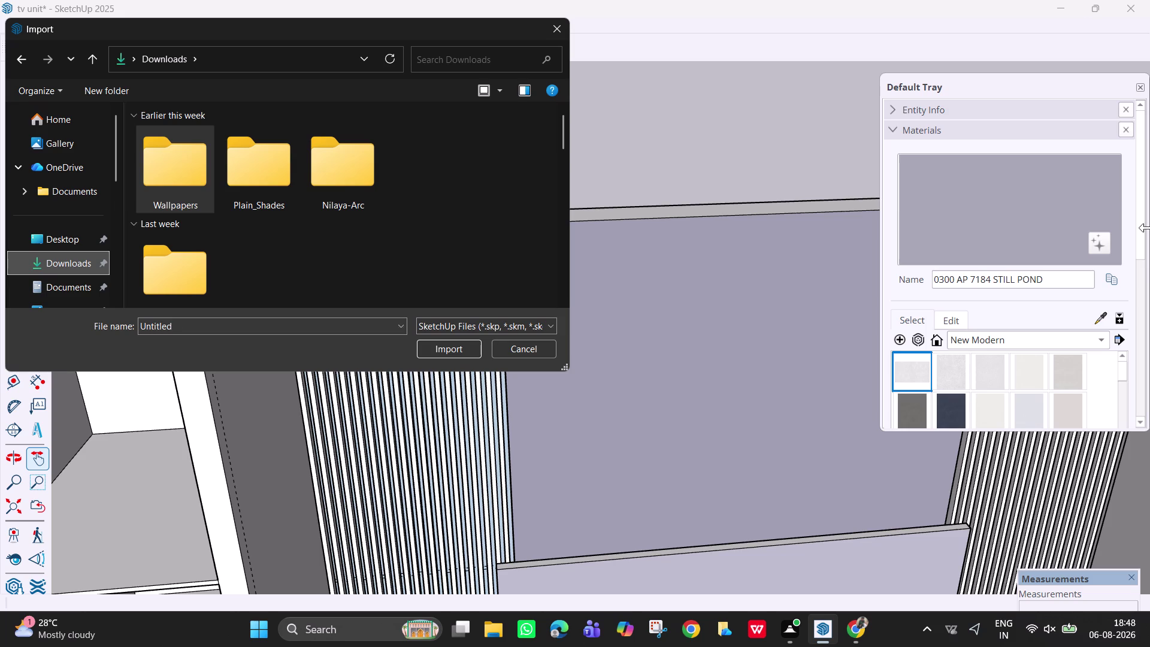
Cancel the Import dialog without importing anything.
click(560, 23)
scroll(down, 3)
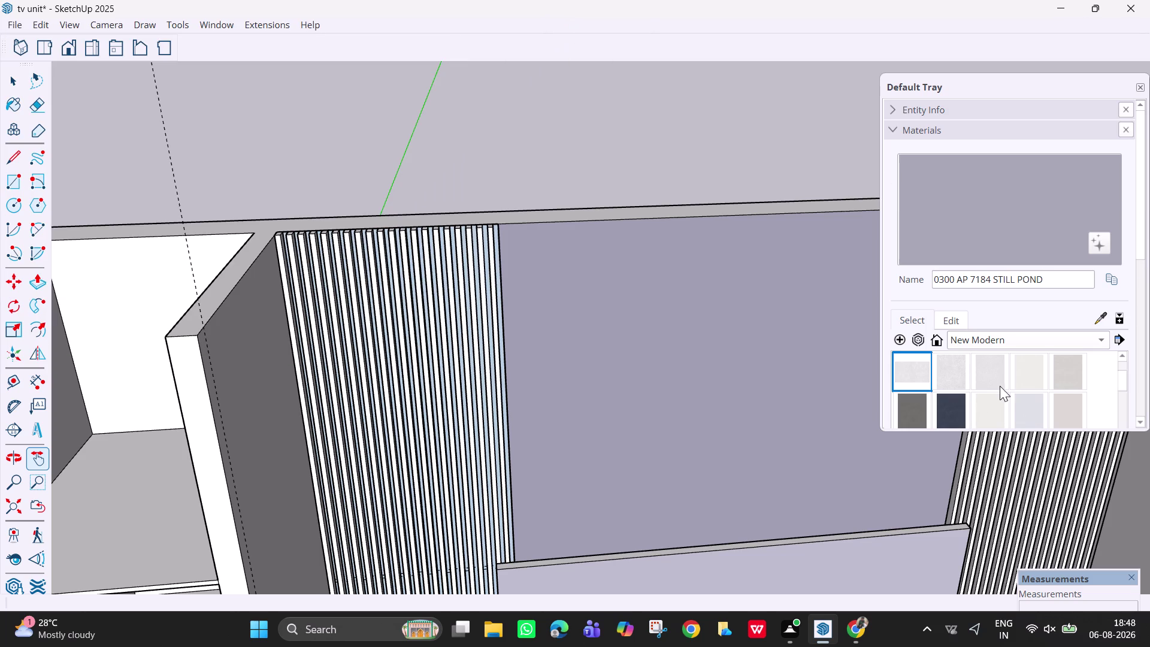
scroll(down, 3)
scroll(up, 3)
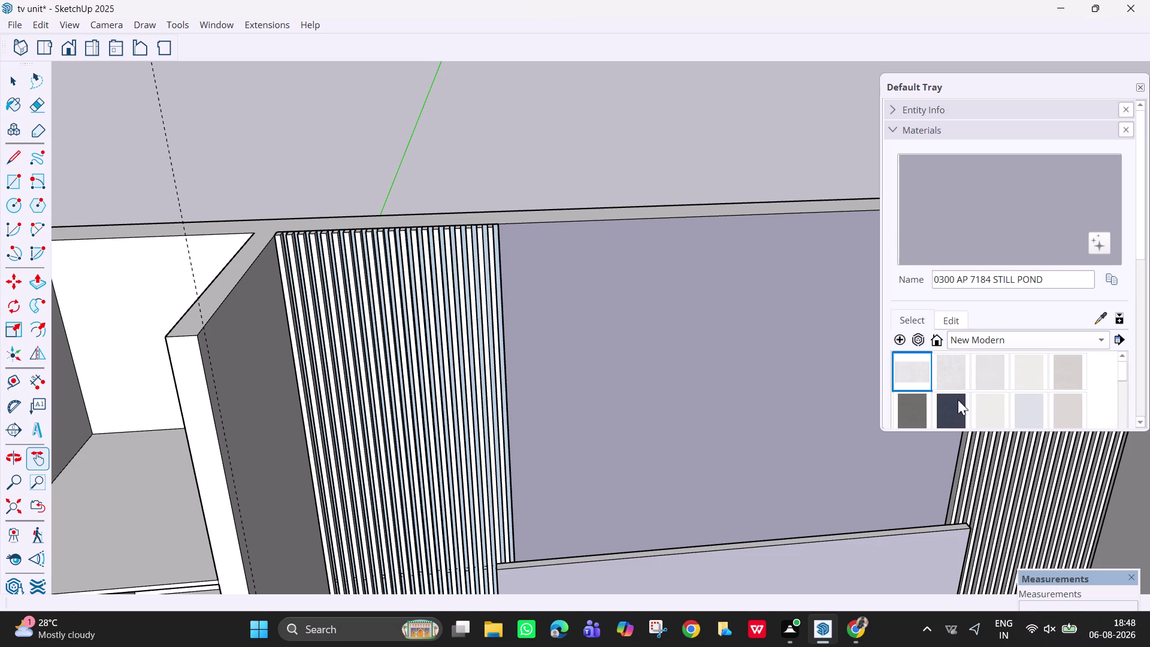
Pick the dark navy New Modern material and open the Asphalt & Concrete collection.
click(958, 405)
scroll(down, 3)
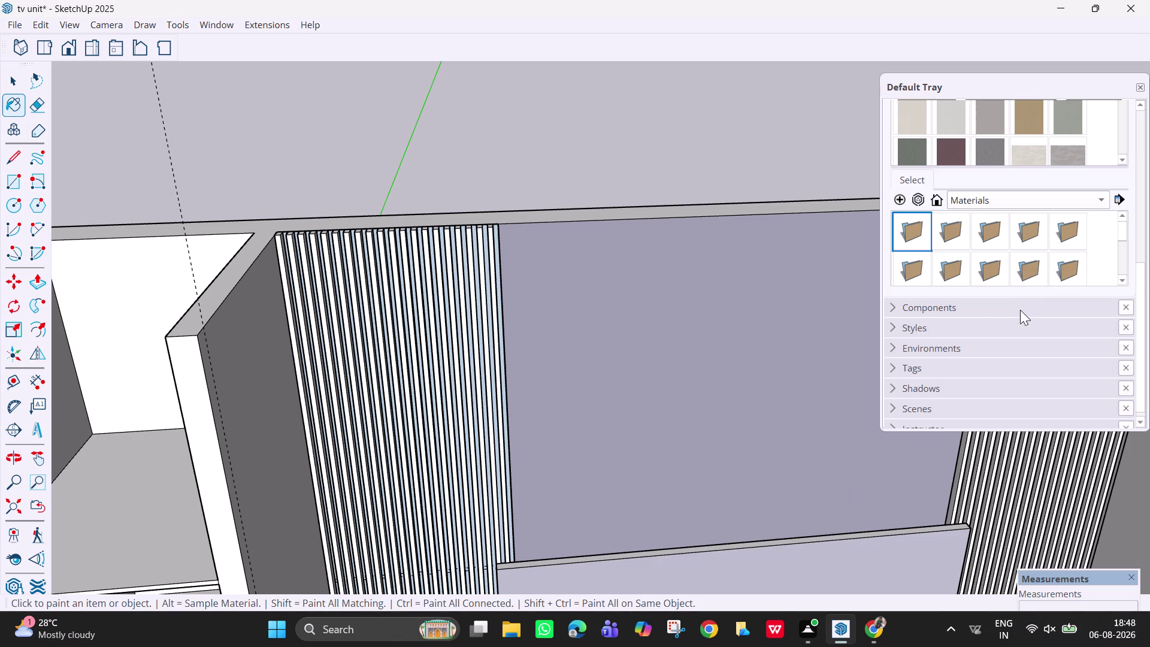
double_click(914, 228)
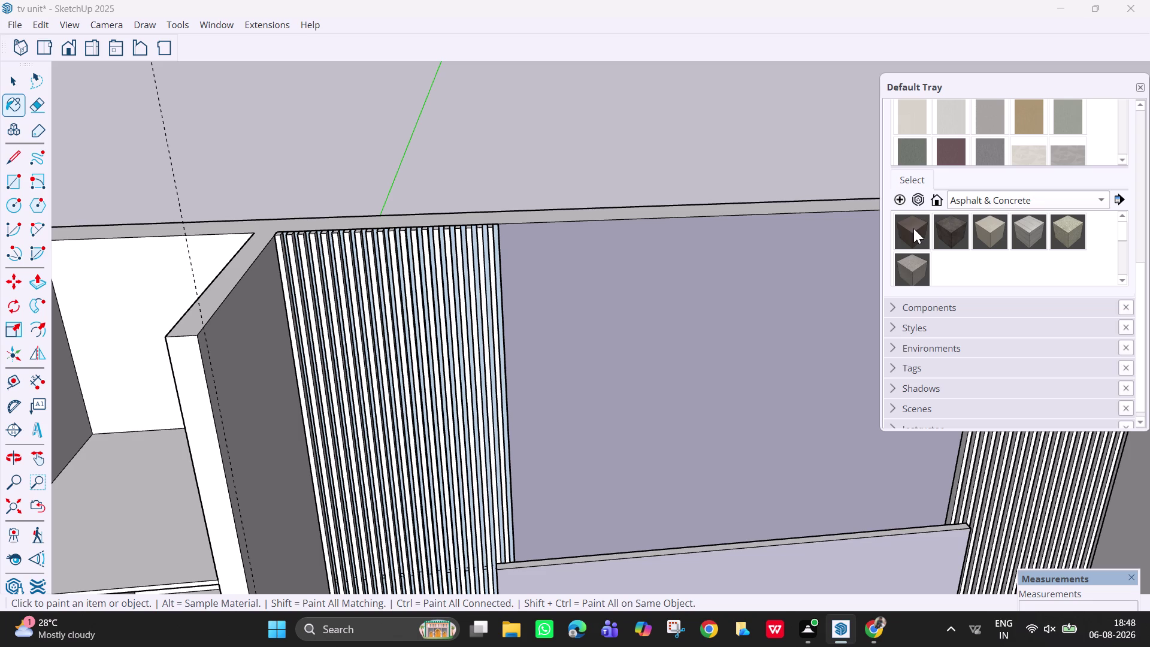
Browse the material collection list and tray options without switching collections.
click(1043, 199)
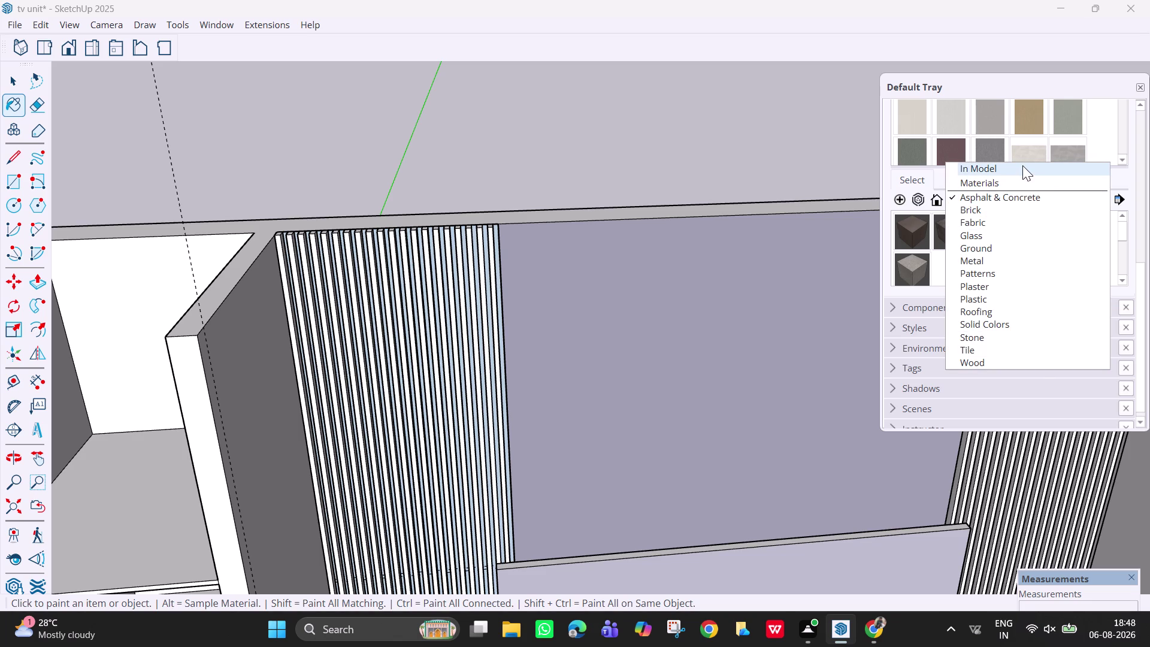
click(1122, 181)
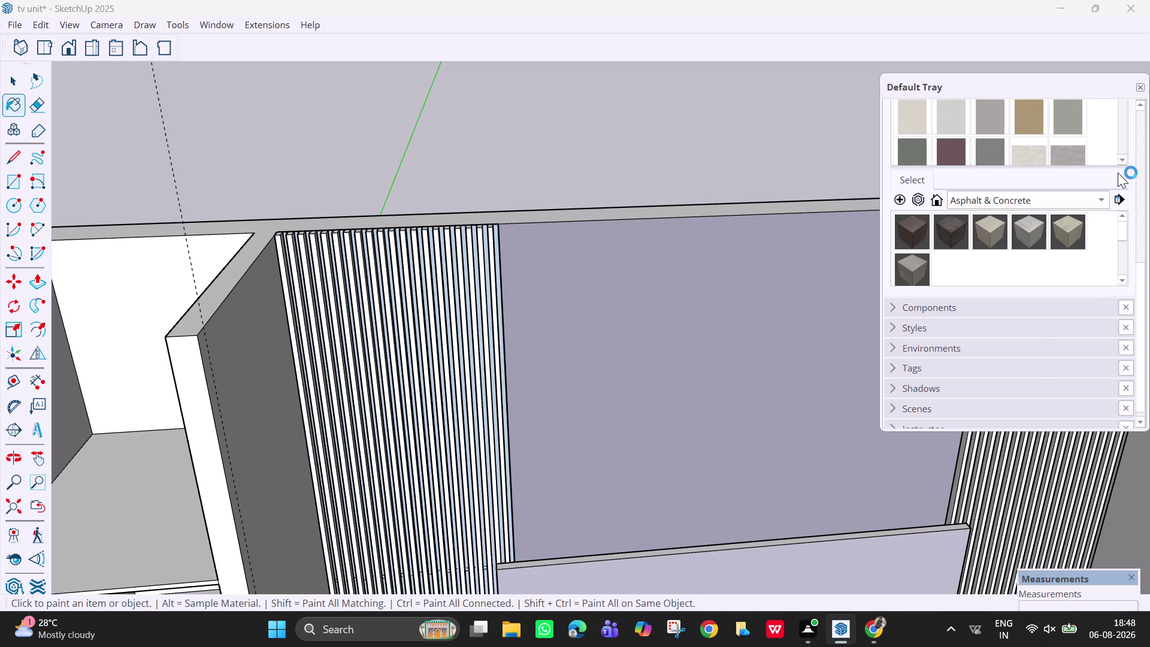
scroll(up, 3)
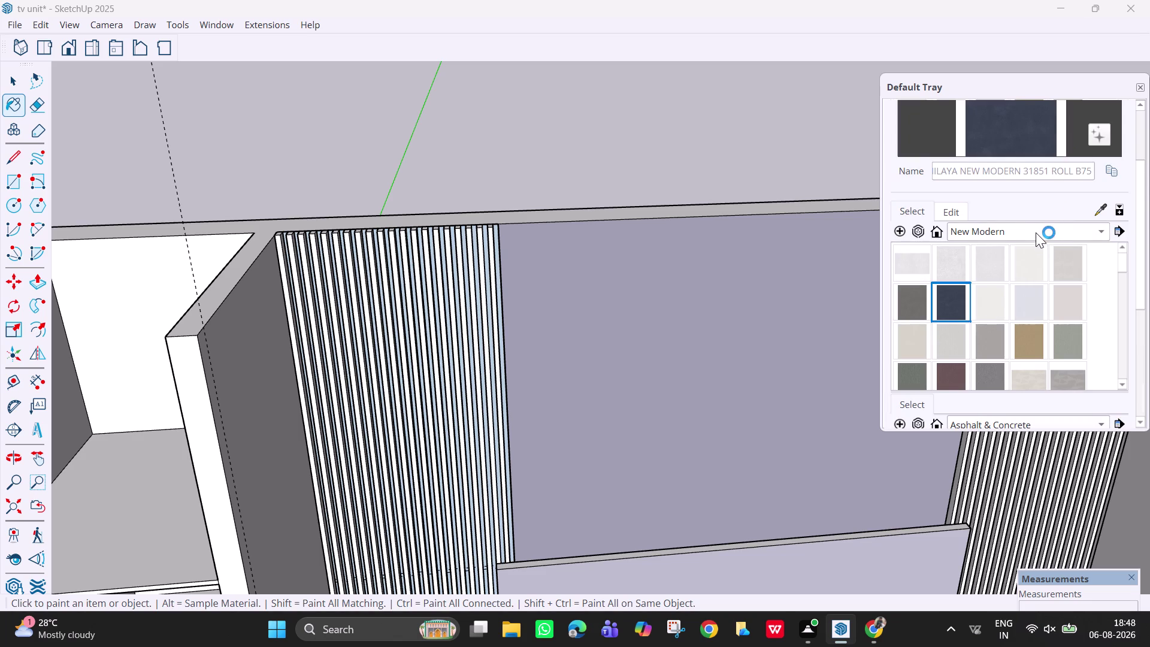
click(208, 29)
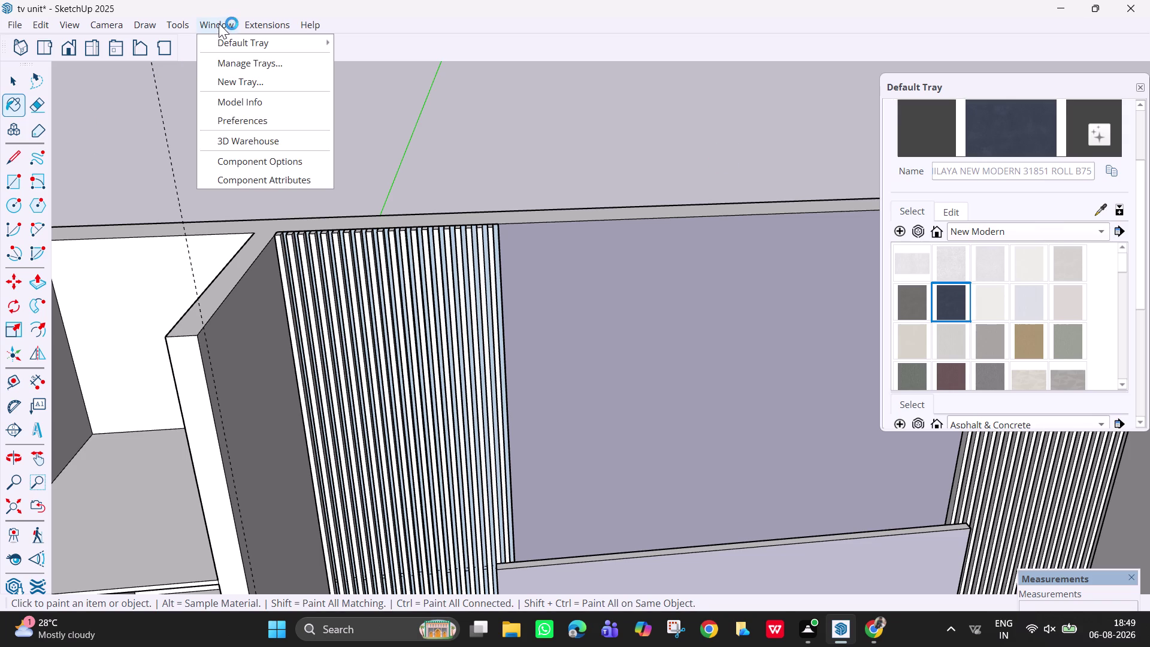
click(254, 41)
scroll(down, 3)
drag(1124, 260, 1127, 279)
drag(1126, 279, 1134, 303)
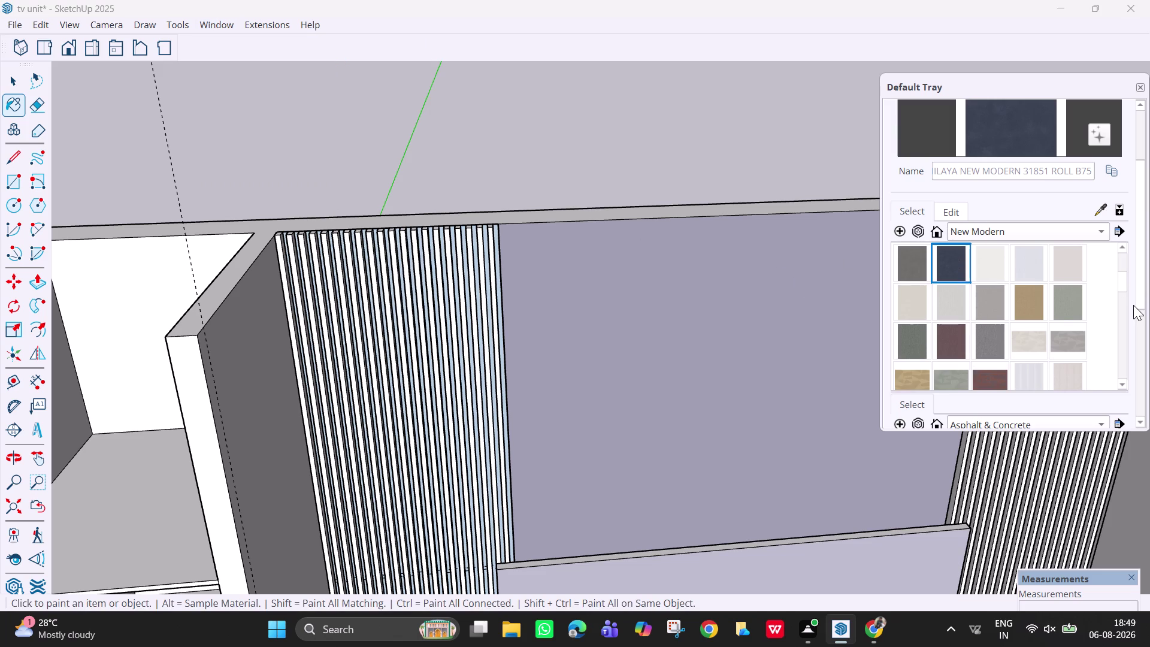
drag(1134, 304, 1134, 305)
drag(1130, 304, 1129, 334)
drag(1121, 315, 1124, 335)
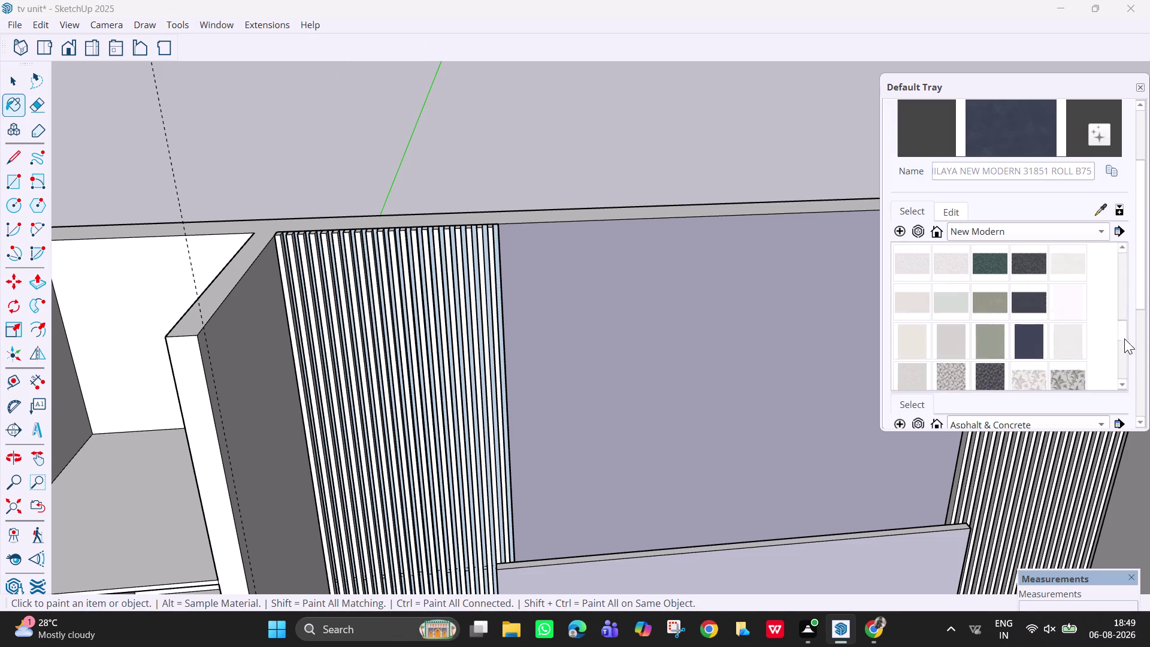
drag(1125, 336, 1118, 305)
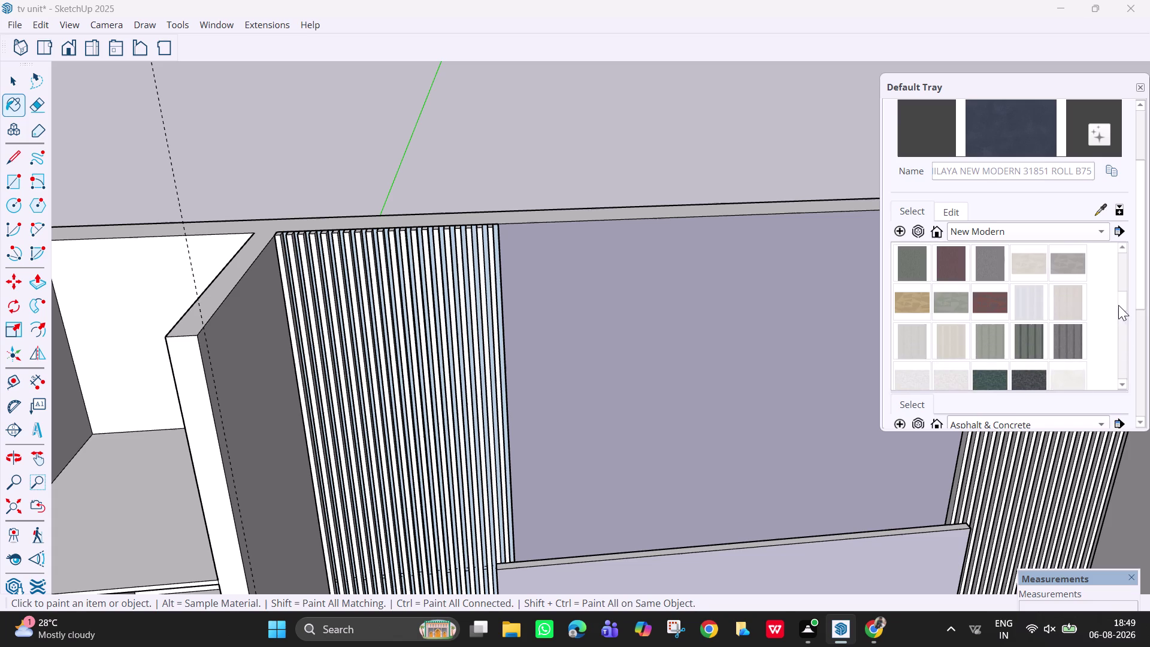
drag(1119, 304, 1118, 288)
Pick the tan New Modern material and open the Wood collection.
click(1022, 307)
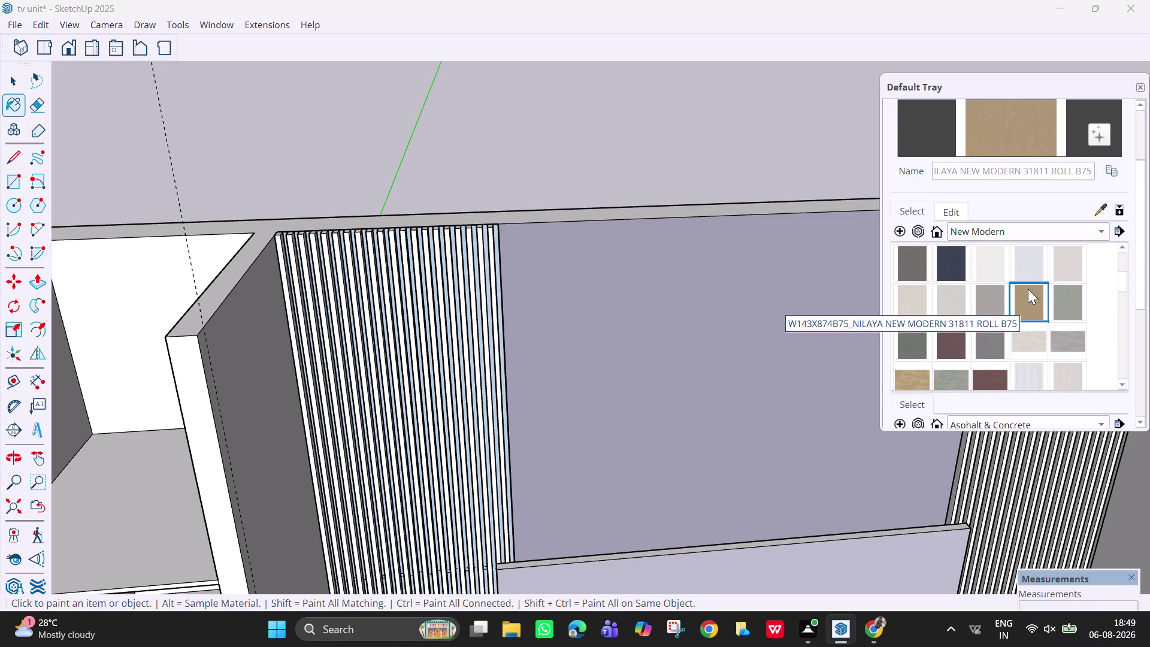
drag(1127, 282, 1121, 249)
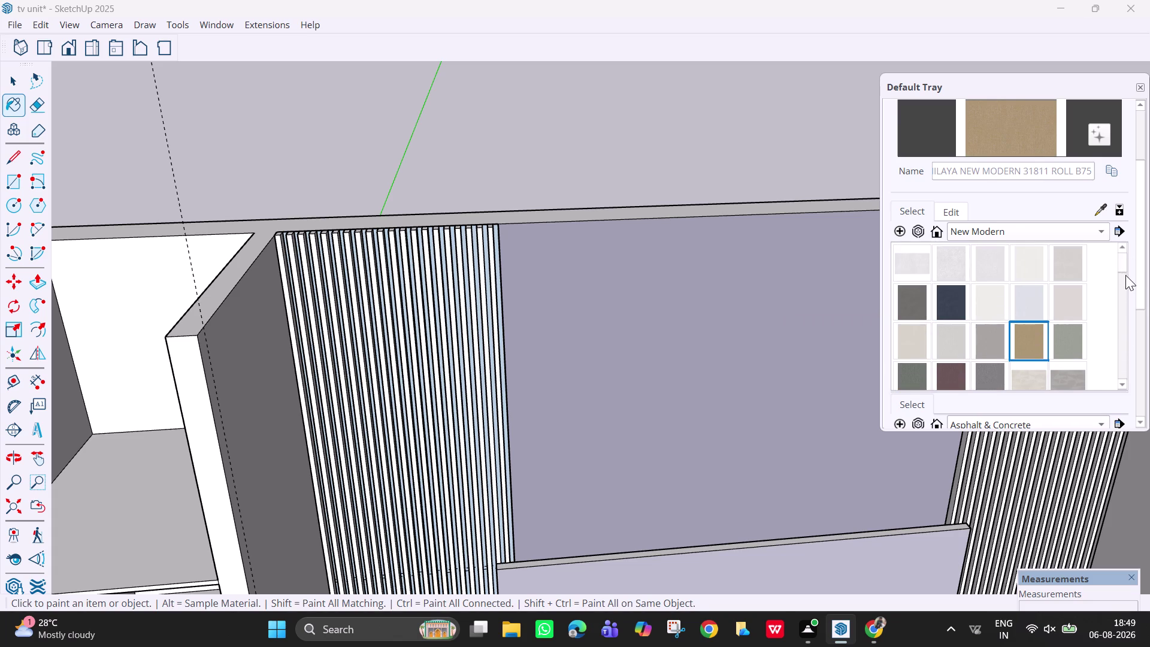
click(1025, 239)
click(1031, 331)
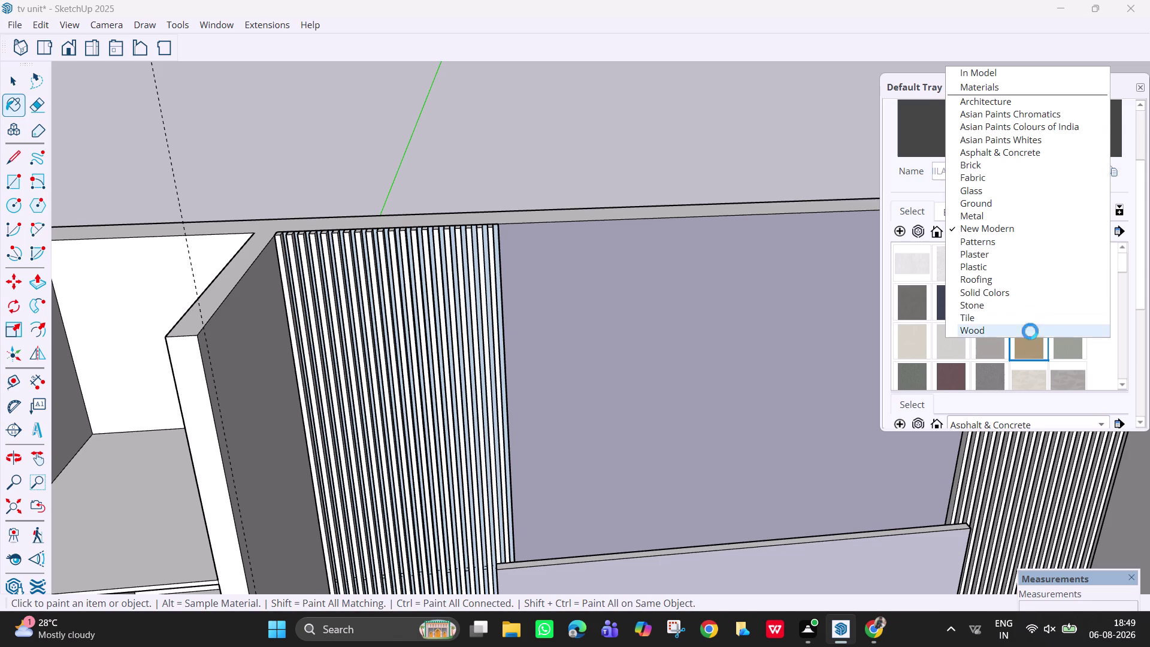
click(985, 263)
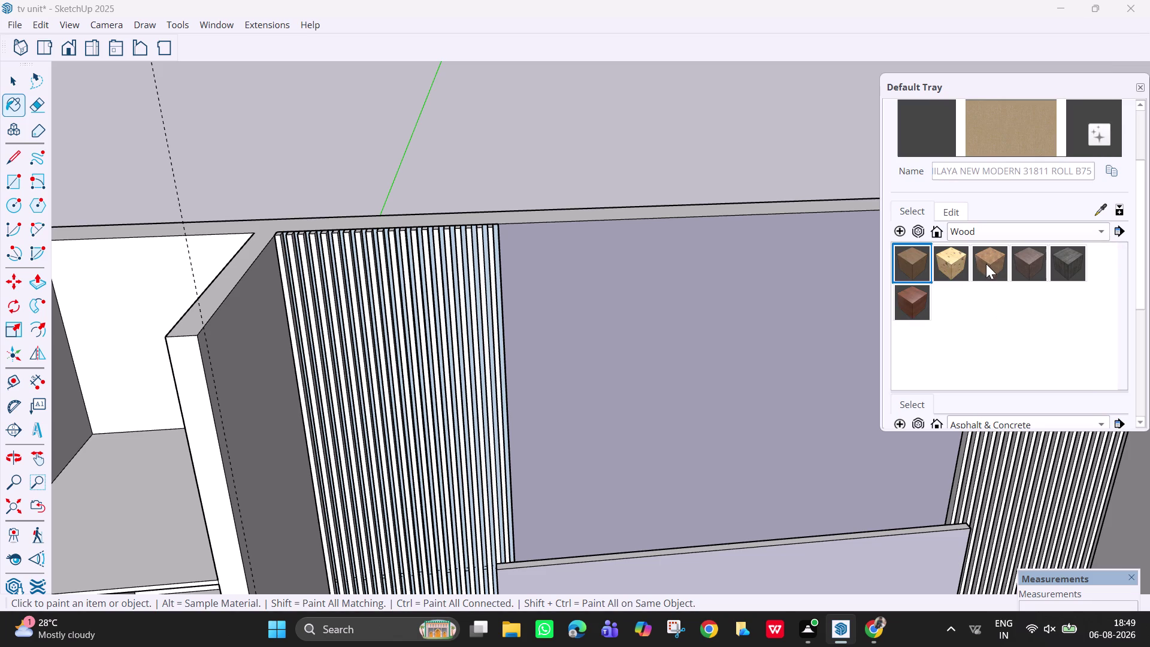
double_click(985, 263)
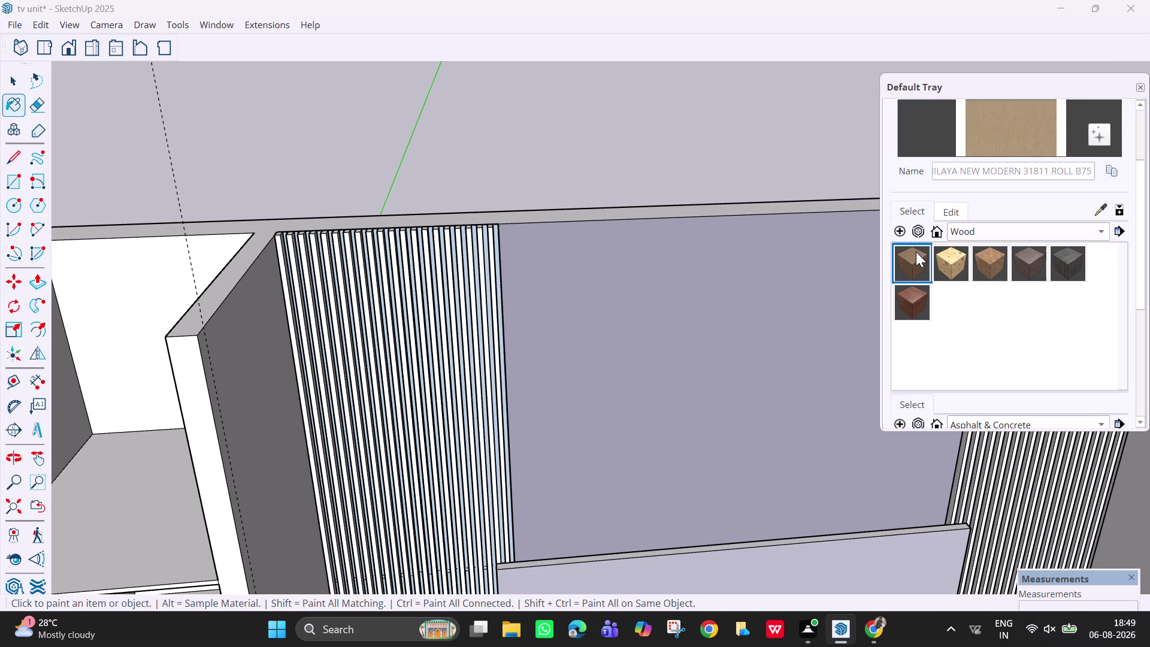
Choose Plywood_01_1K from the Wood materials as the paint.
click(916, 252)
click(989, 267)
click(903, 254)
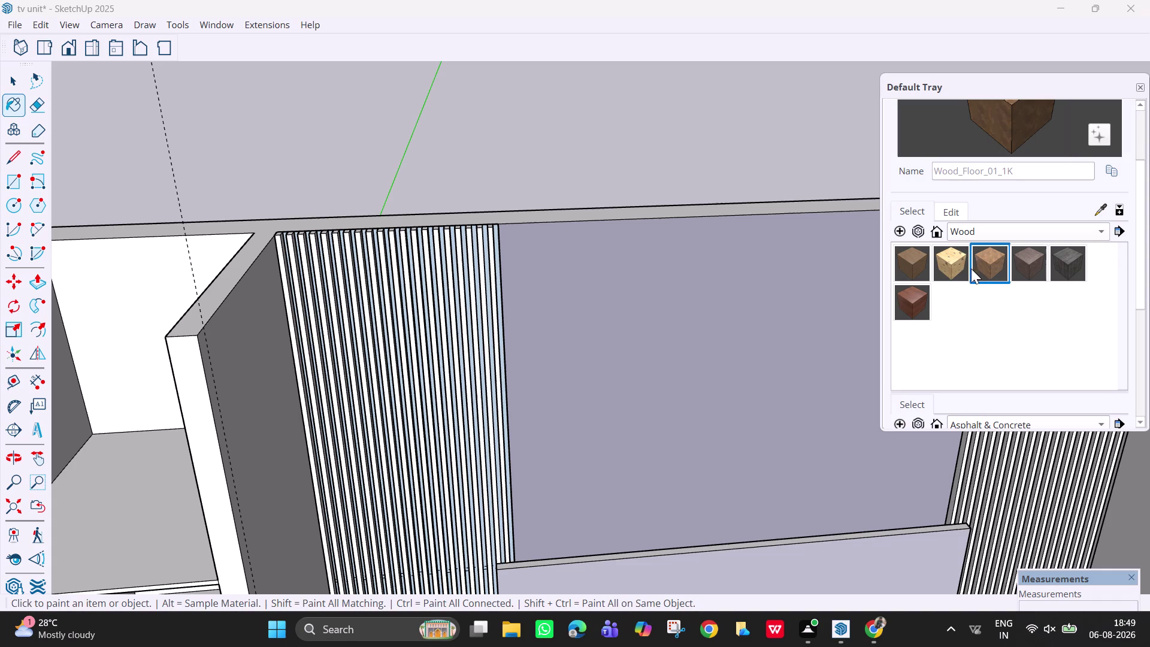
click(947, 269)
click(926, 267)
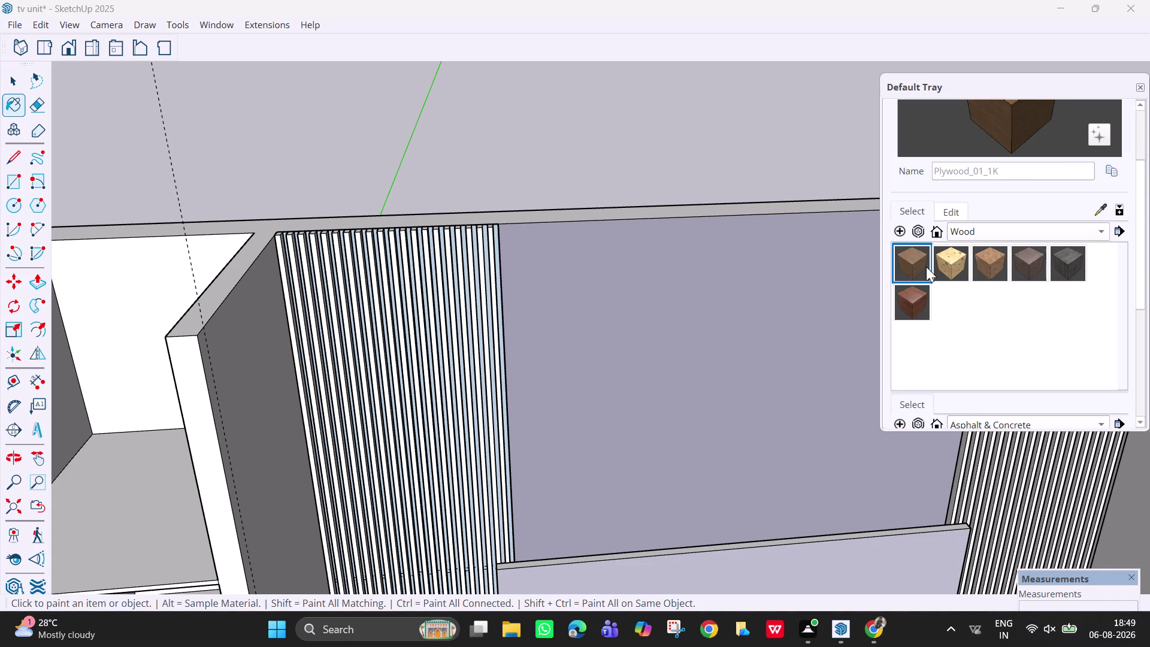
scroll(up, 3)
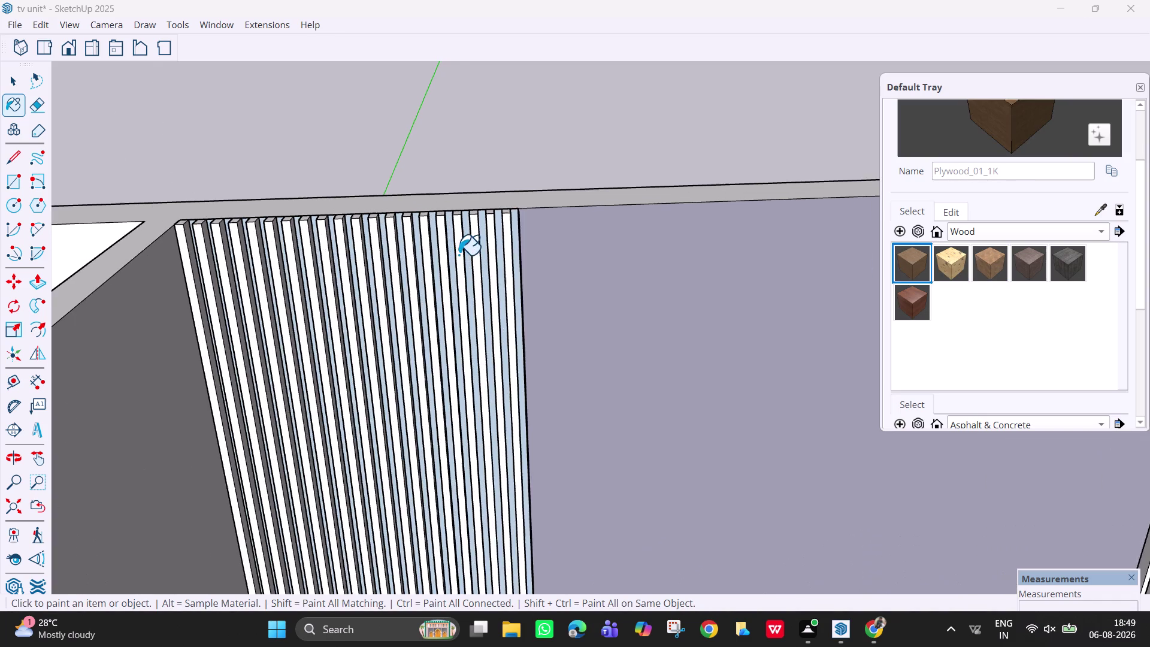
Paint the left and right slatted panels with Plywood_01_1K.
click(459, 232)
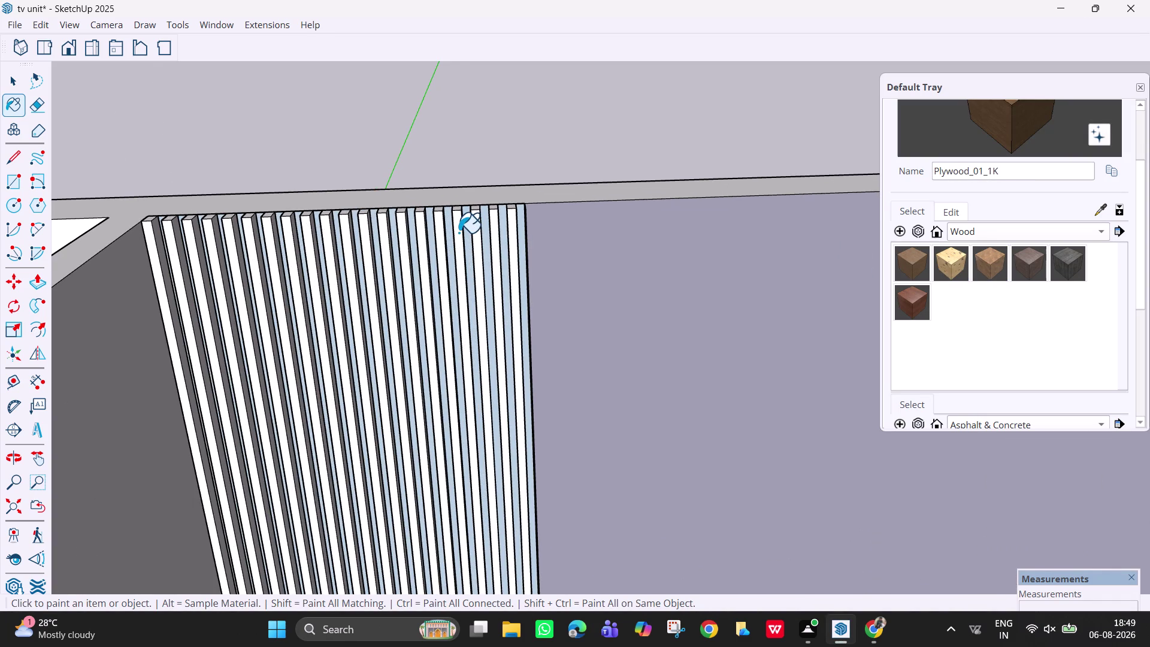
click(459, 252)
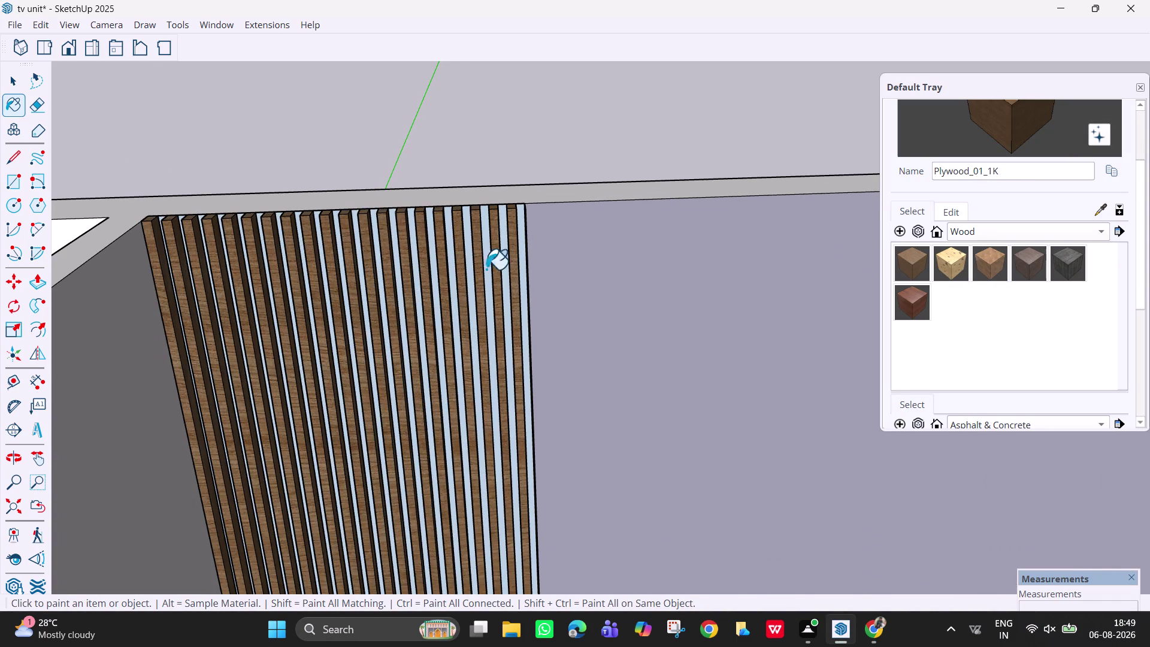
scroll(down, 3)
scroll(down, 3)
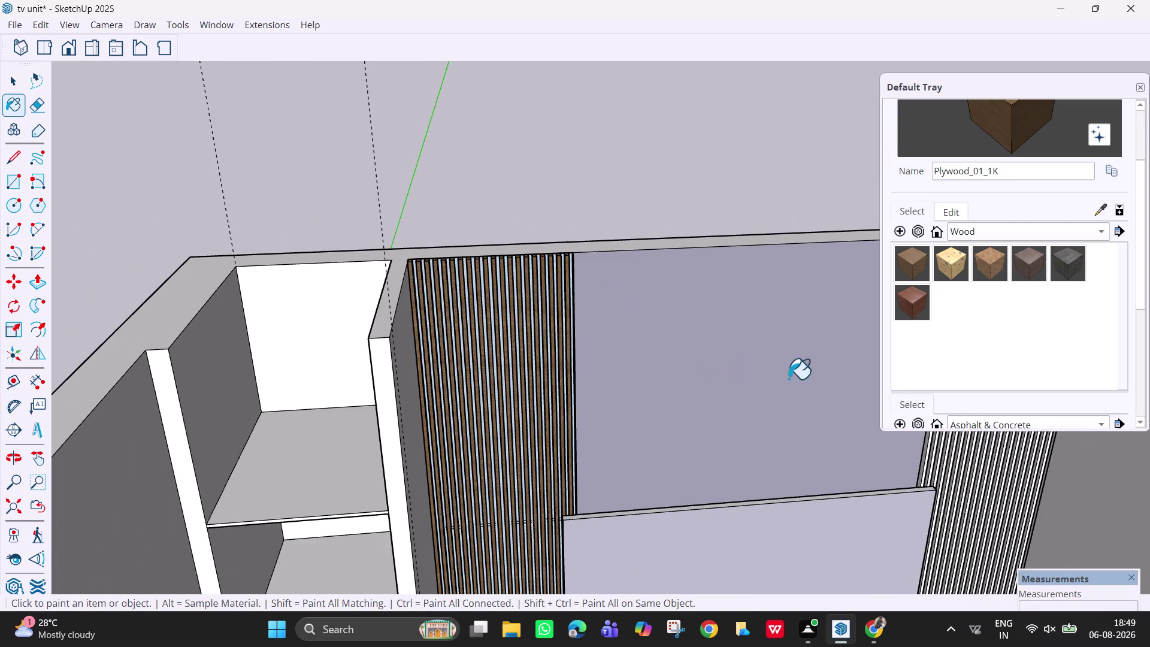
scroll(up, 3)
scroll(up, 3)
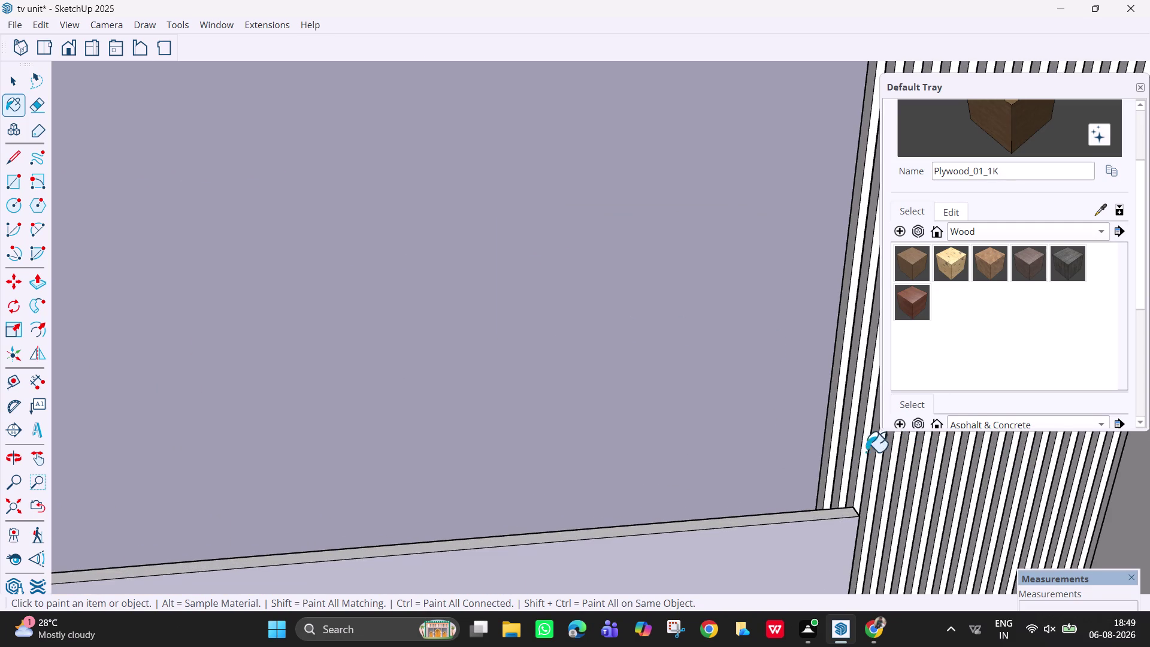
click(851, 452)
scroll(down, 3)
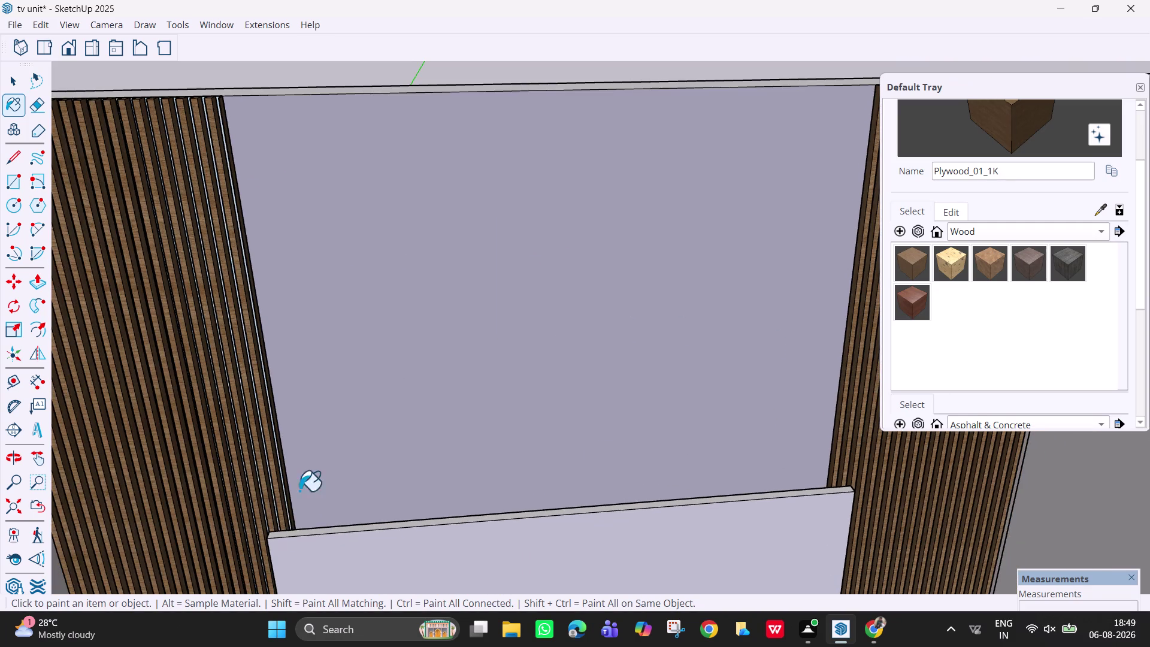
scroll(down, 3)
Orbit and zoom the view to face the TV wall head-on.
middle_drag(628, 360, 641, 404)
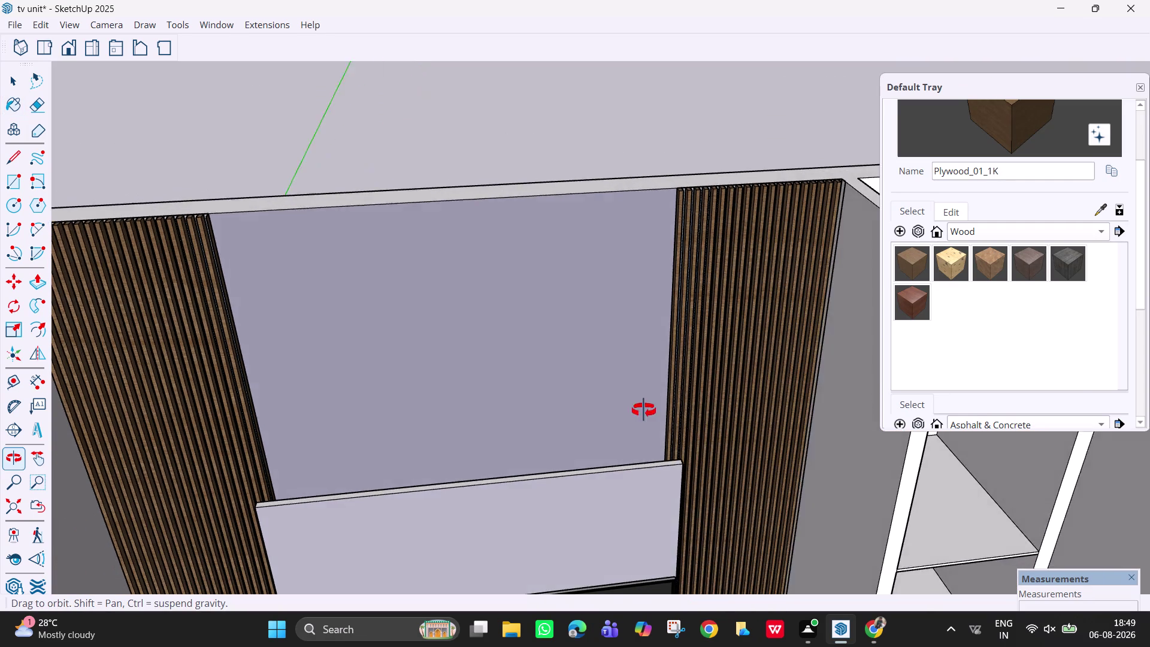
middle_drag(642, 403, 753, 374)
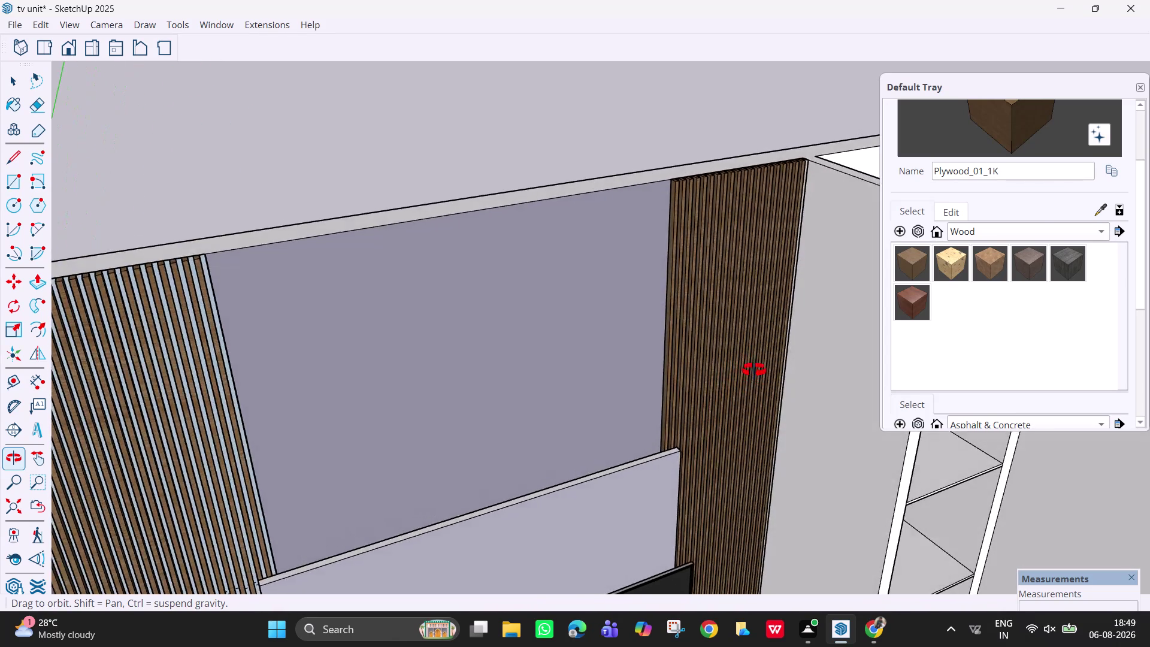
middle_drag(752, 374, 682, 288)
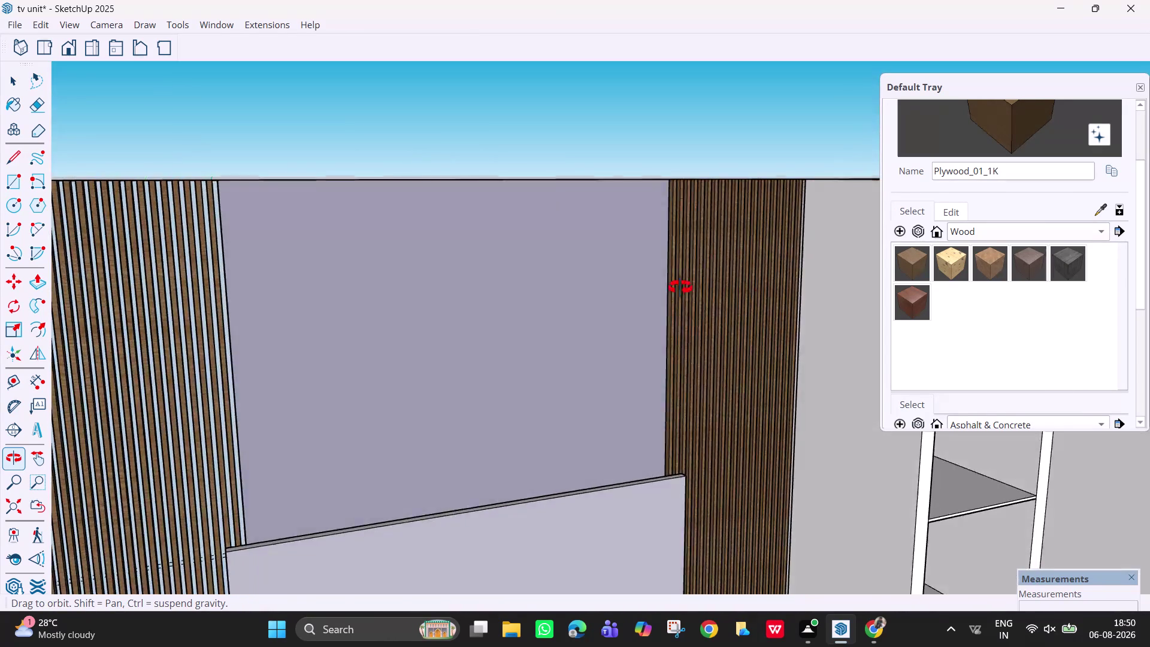
middle_drag(682, 288, 538, 311)
scroll(down, 3)
scroll(up, 3)
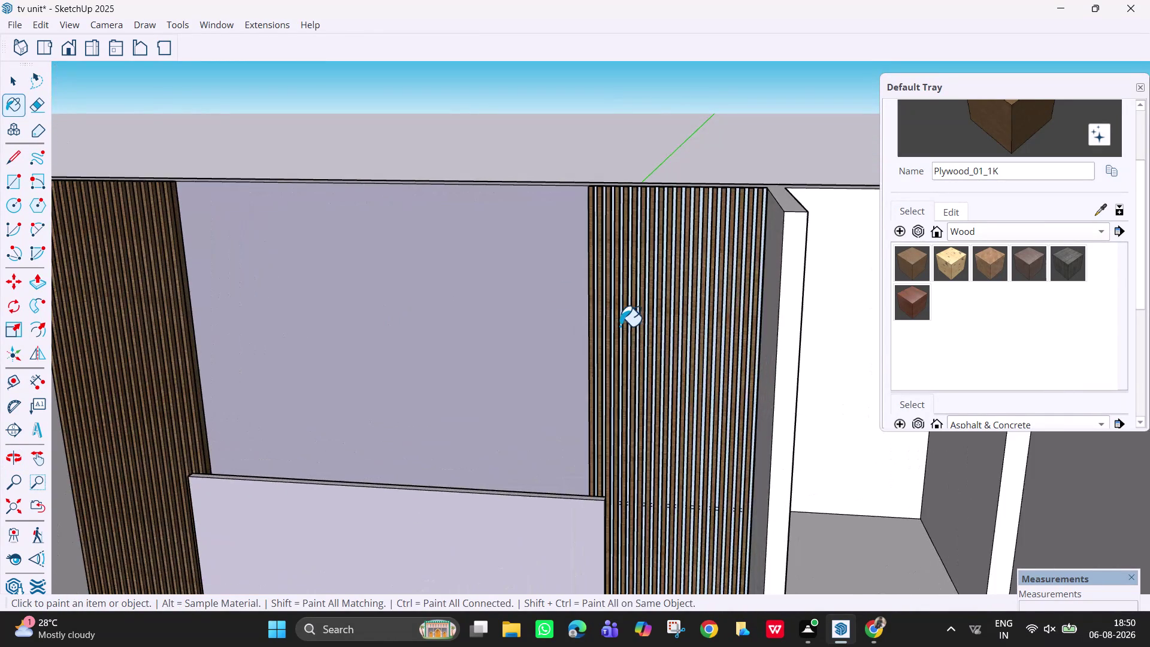
scroll(down, 3)
middle_drag(624, 327, 666, 276)
scroll(down, 3)
scroll(down, 3)
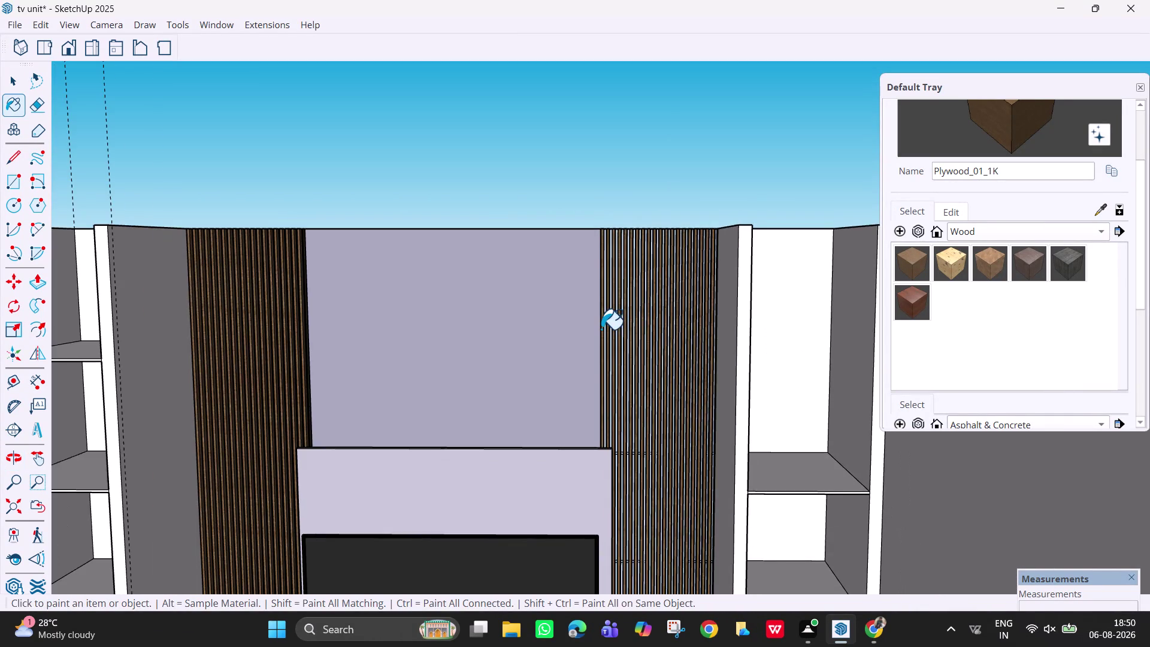
scroll(down, 3)
scroll(down, 3)
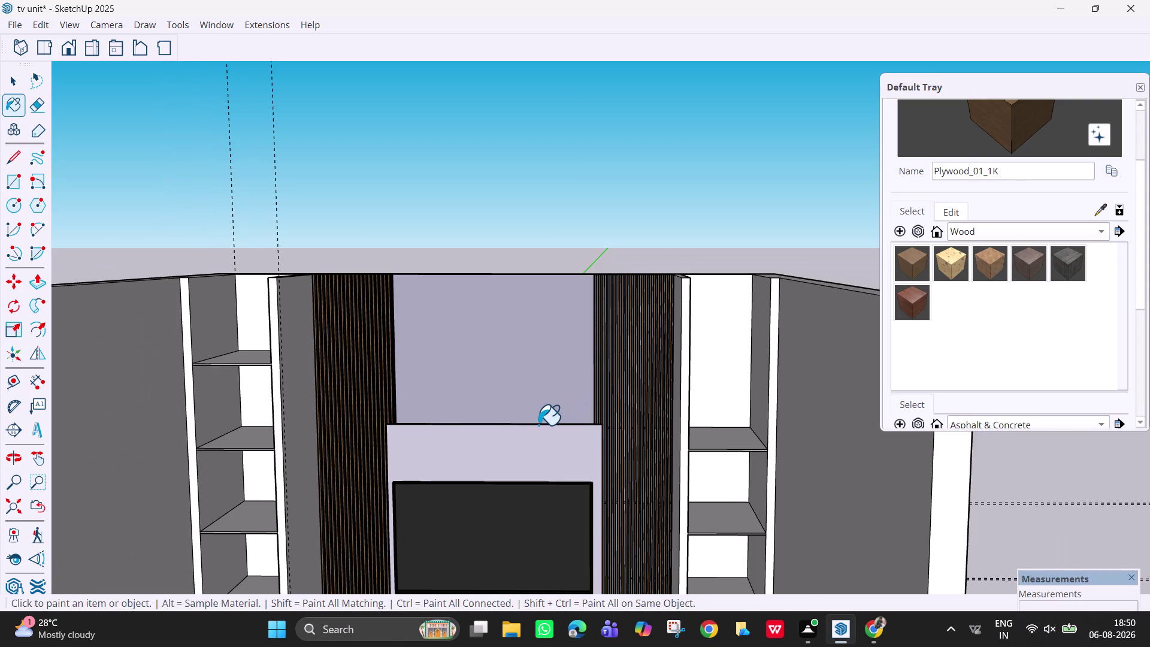
Pan the view onto the TV unit and select Wood_Floor_01_1K.
key(h)
drag(534, 423, 541, 197)
scroll(up, 3)
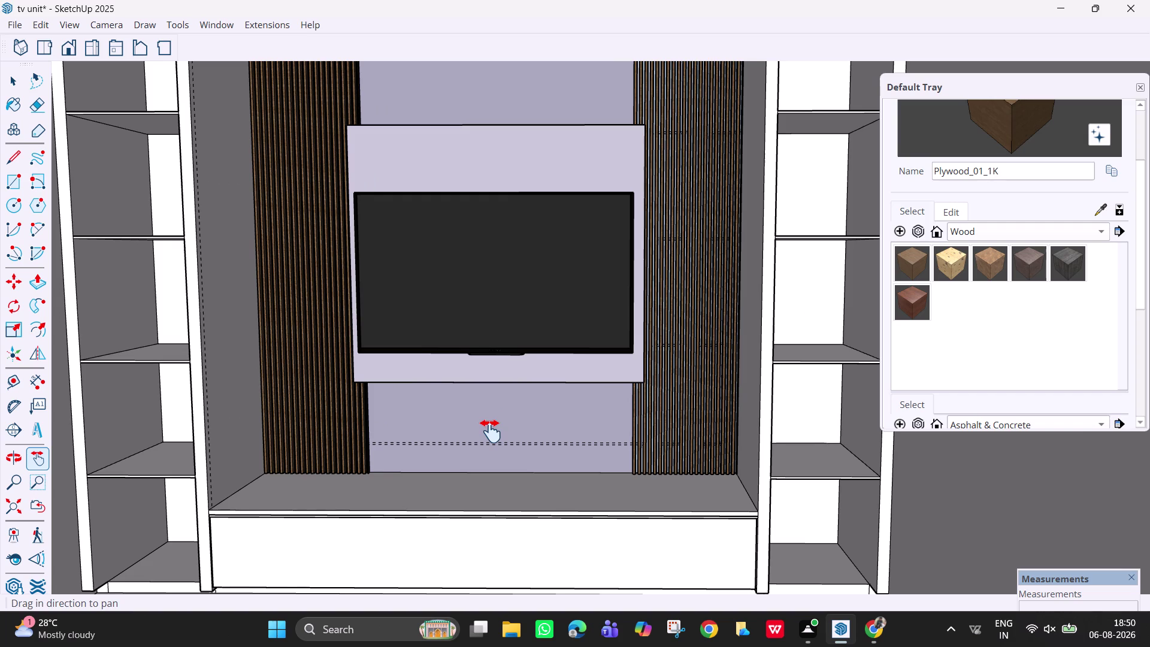
click(987, 261)
double_click(987, 261)
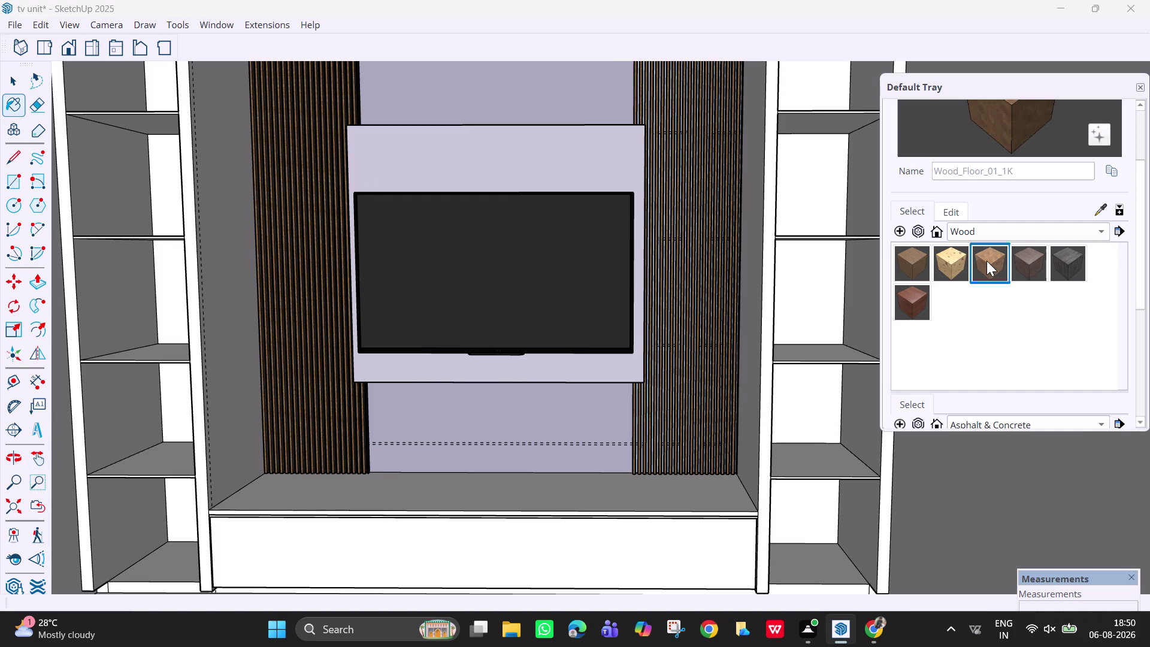
Paint the base drawer front and base top with Wood_Floor_01_1K.
click(905, 266)
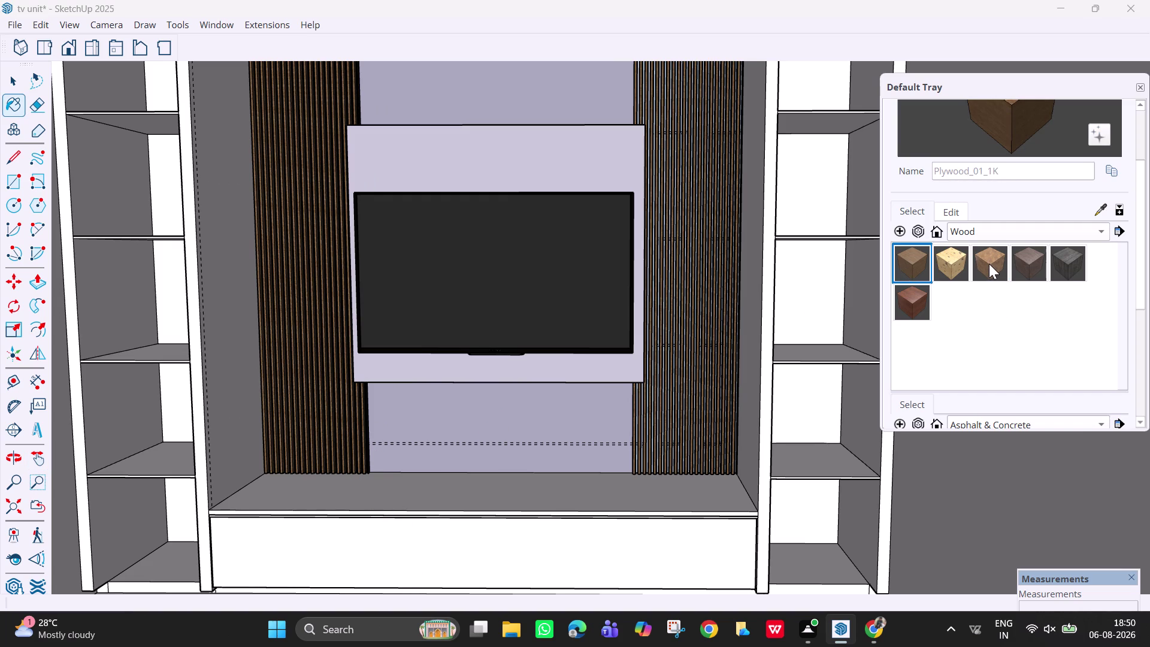
click(989, 264)
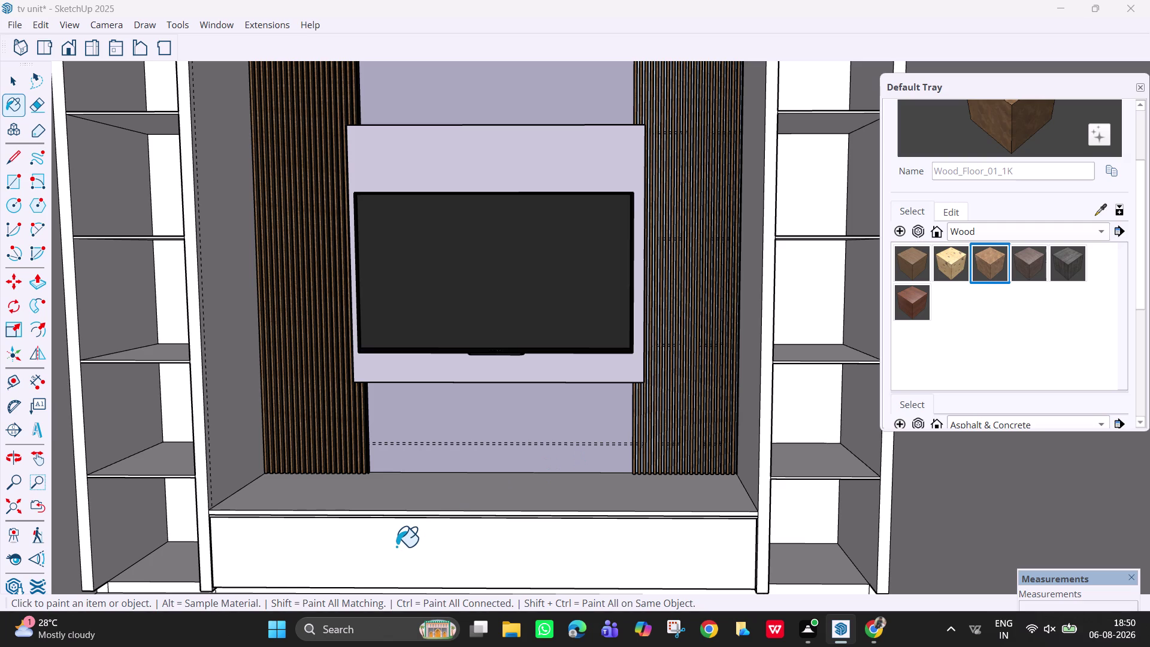
click(397, 546)
click(400, 504)
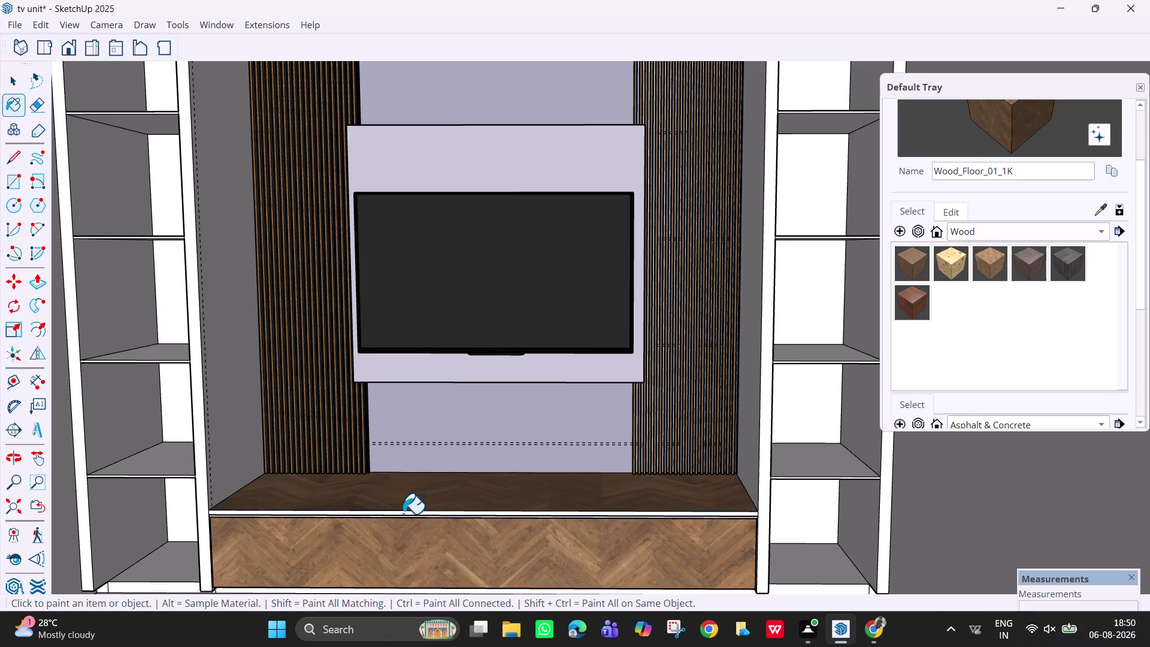
click(403, 513)
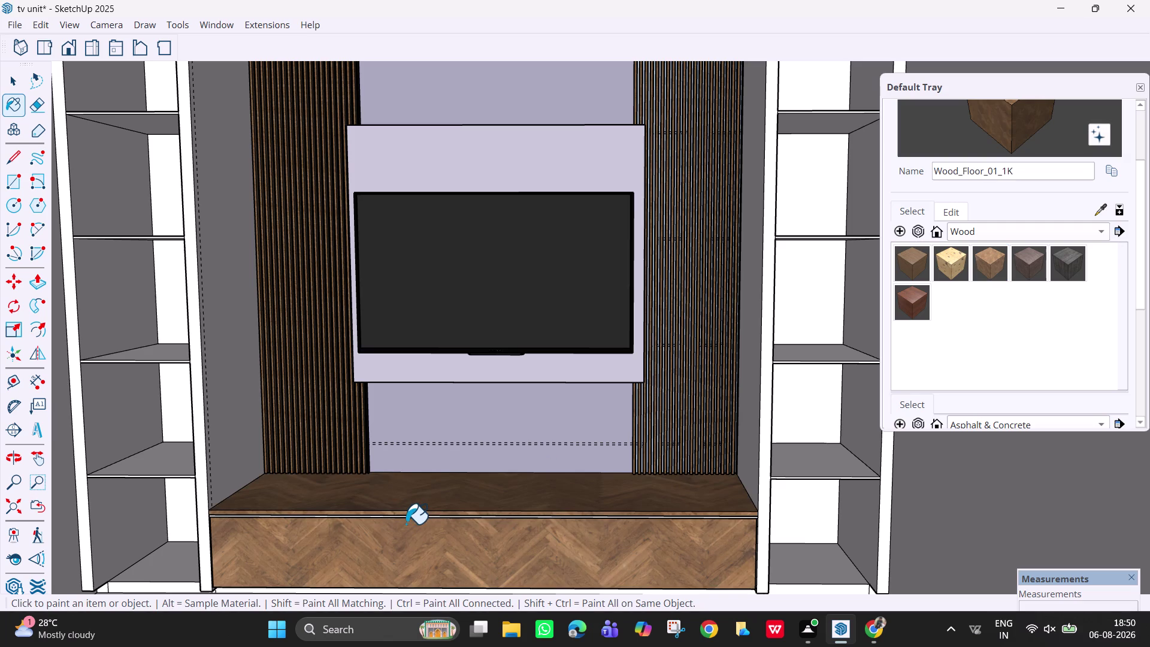
scroll(down, 3)
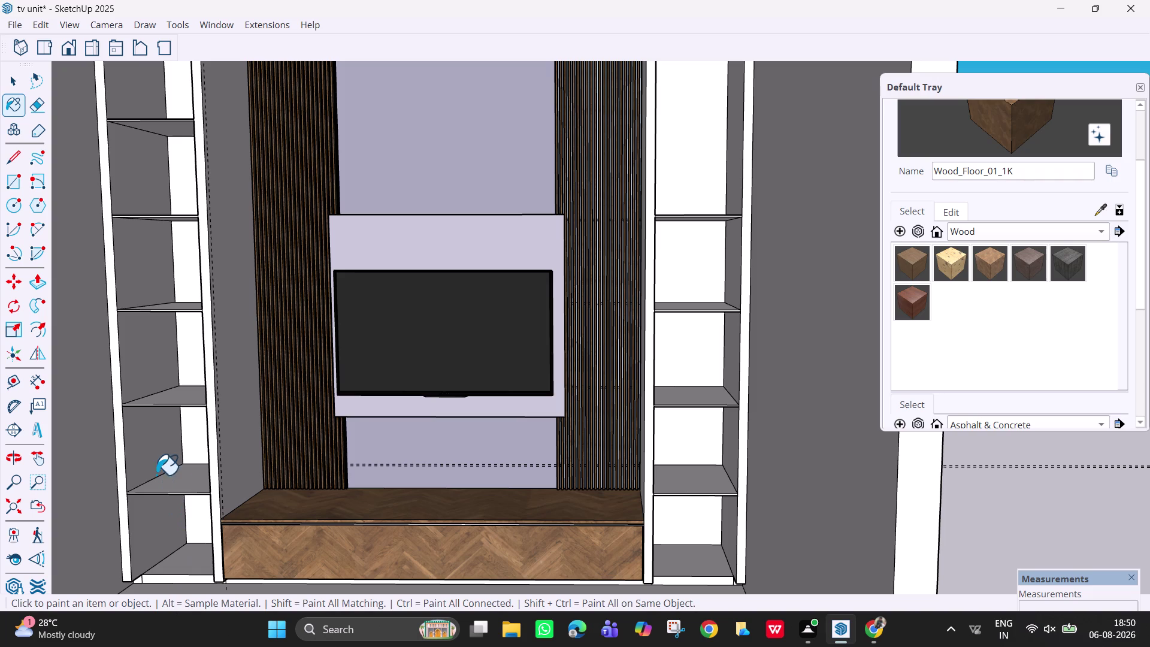
Paint the niche's left side panel and the left shelving back panels.
click(232, 388)
click(124, 370)
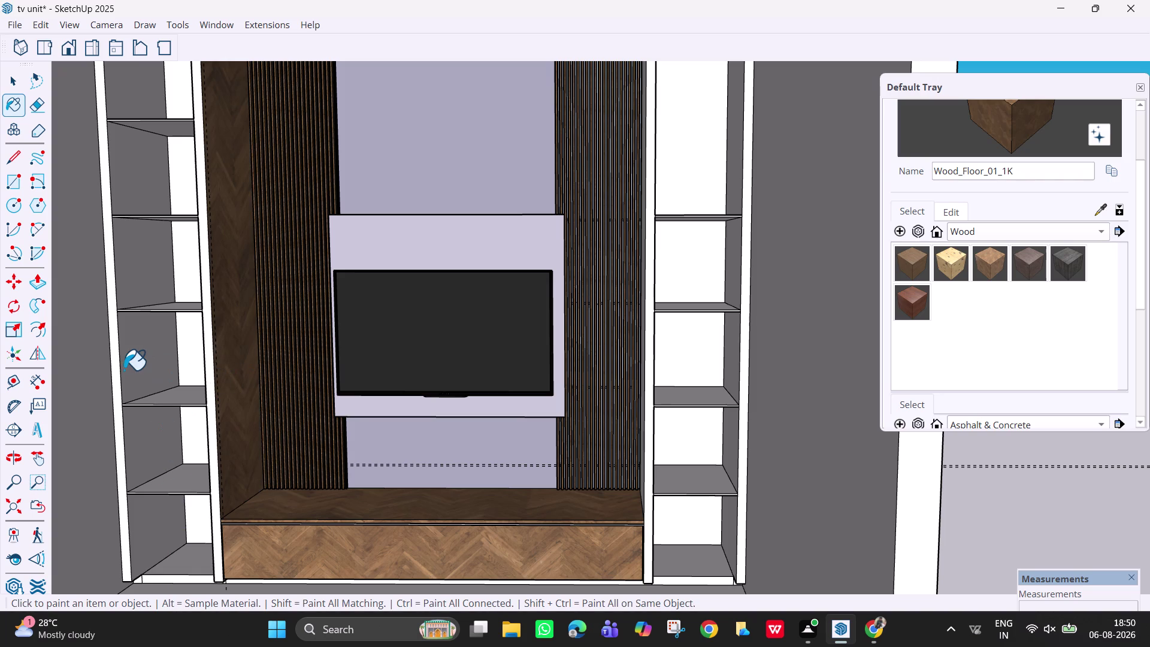
click(141, 451)
click(147, 524)
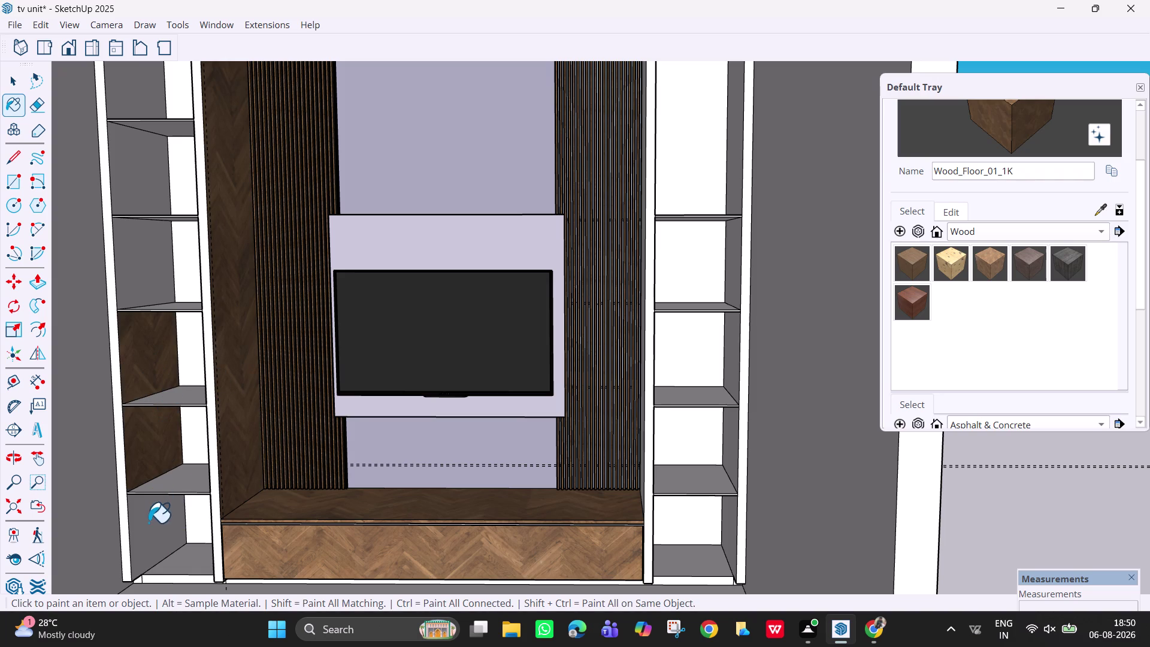
click(152, 281)
drag(140, 203, 139, 182)
click(138, 104)
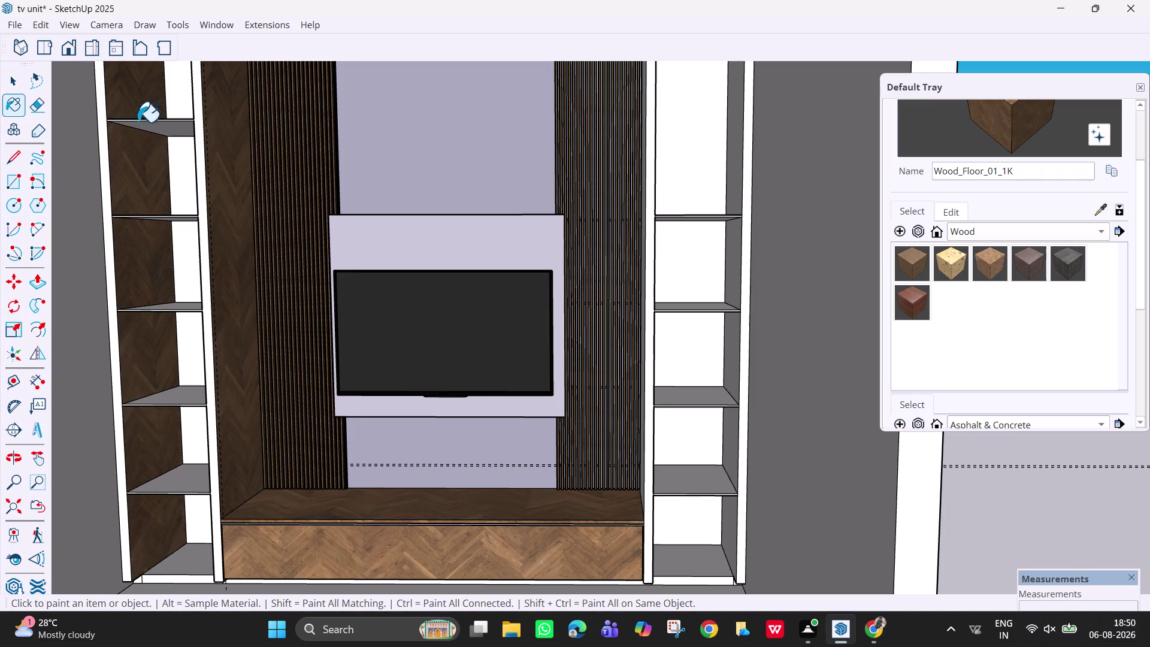
Paint the left shelving's inner side panel with Wood_Floor_01_1K.
middle_drag(142, 219, 308, 250)
scroll(down, 3)
middle_drag(178, 256, 188, 273)
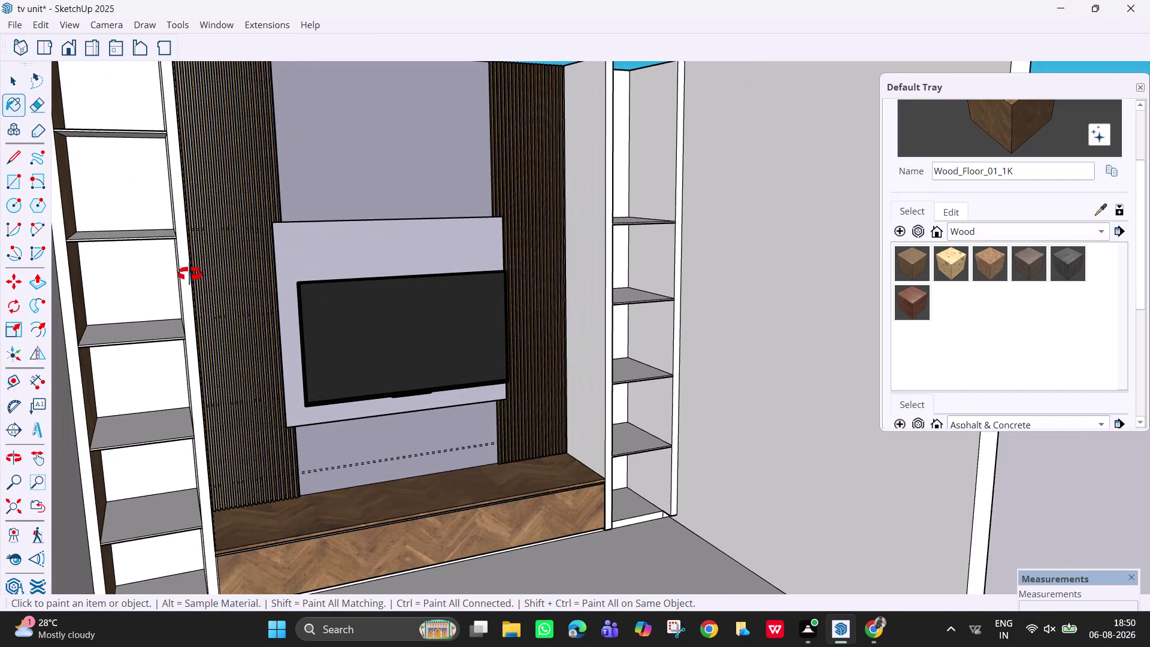
middle_drag(189, 273, 283, 290)
middle_drag(281, 281, 120, 295)
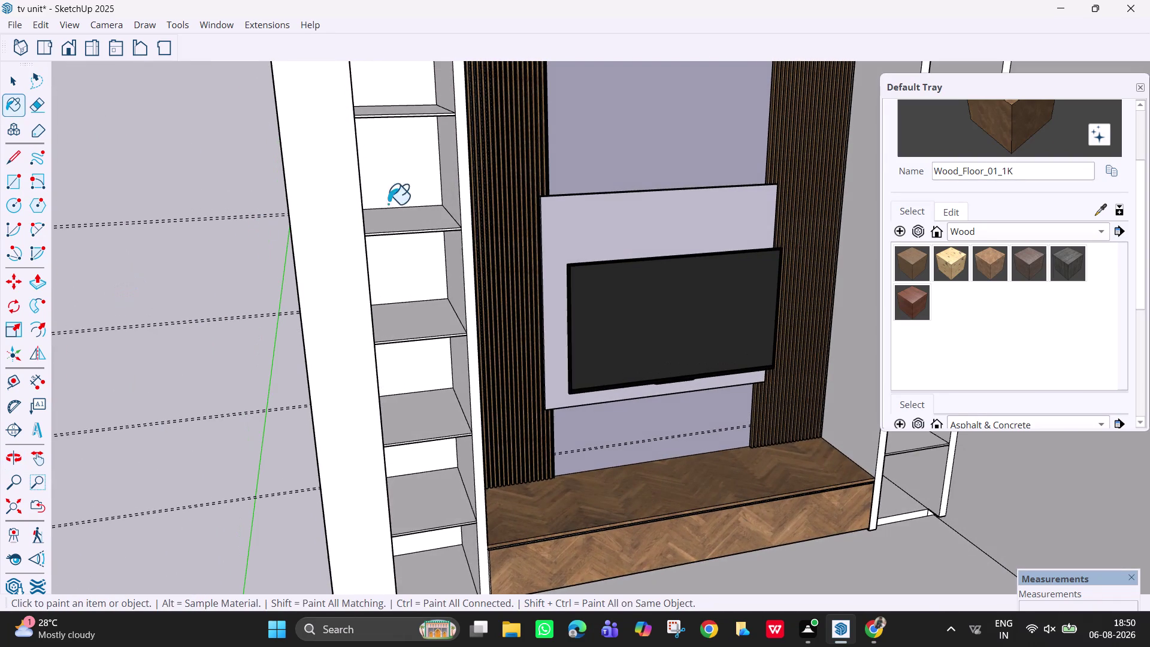
click(448, 263)
click(443, 169)
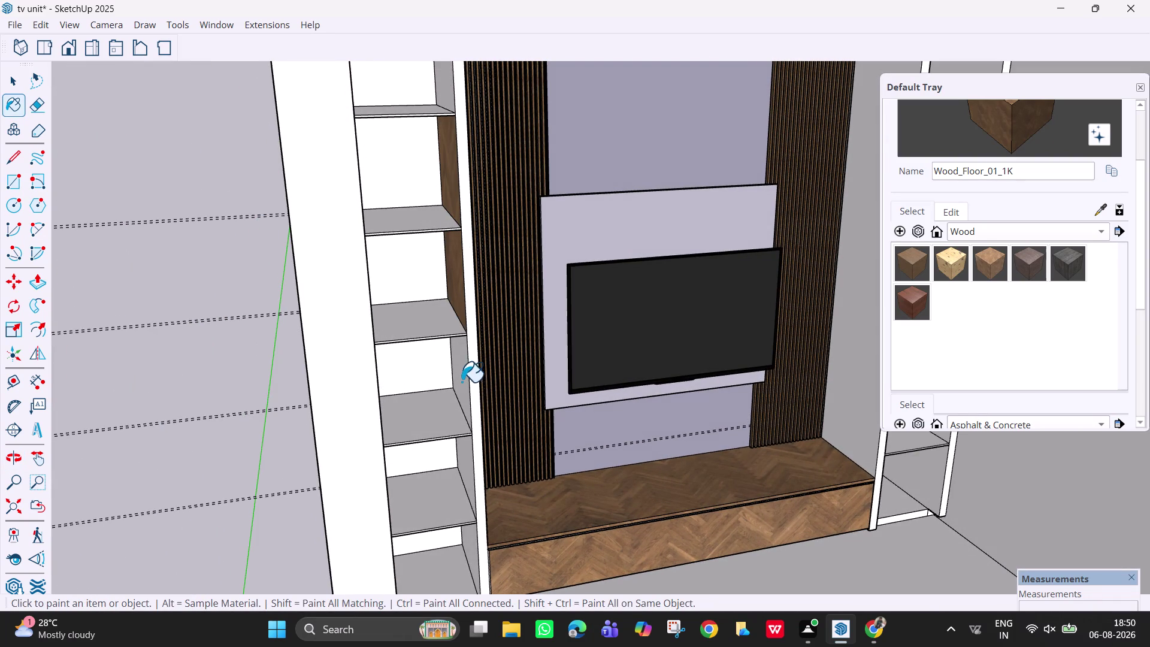
click(462, 382)
click(465, 484)
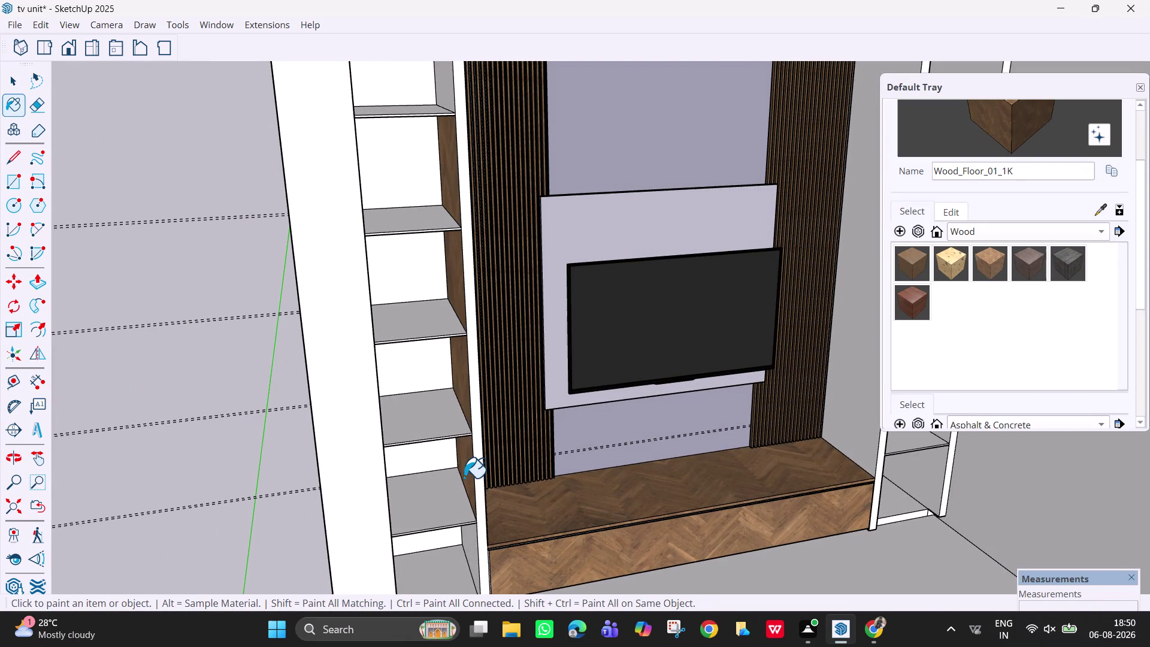
Paint the upper shelf boards and compartment backs in herringbone wood.
click(435, 435)
click(430, 331)
click(423, 242)
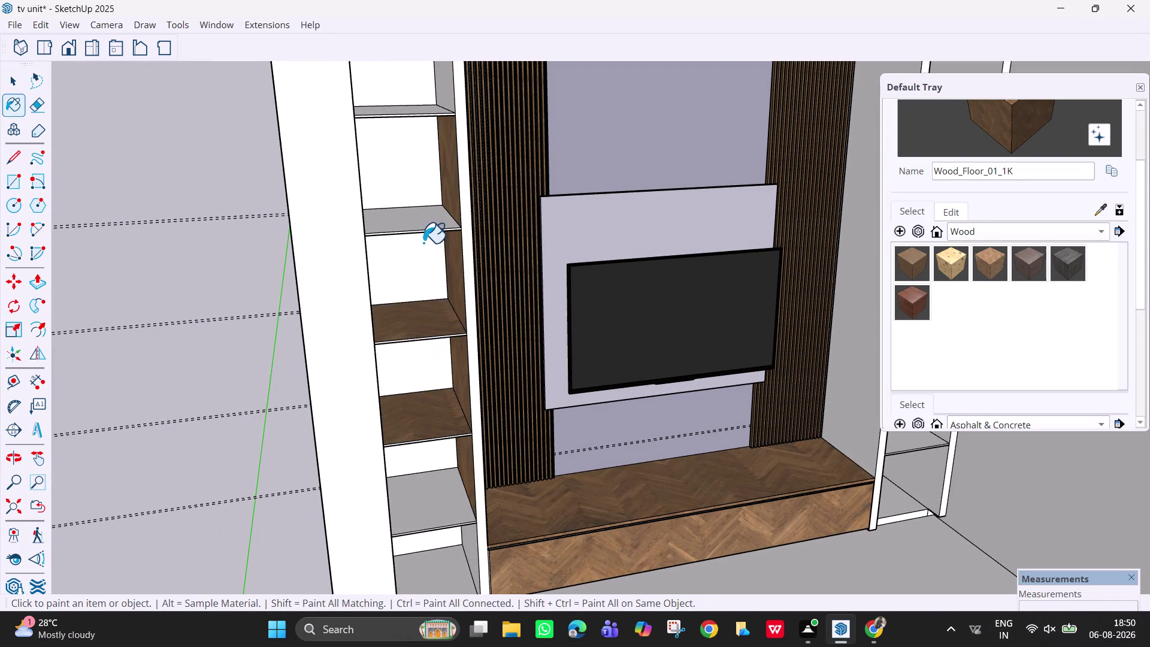
click(420, 189)
click(404, 367)
click(401, 87)
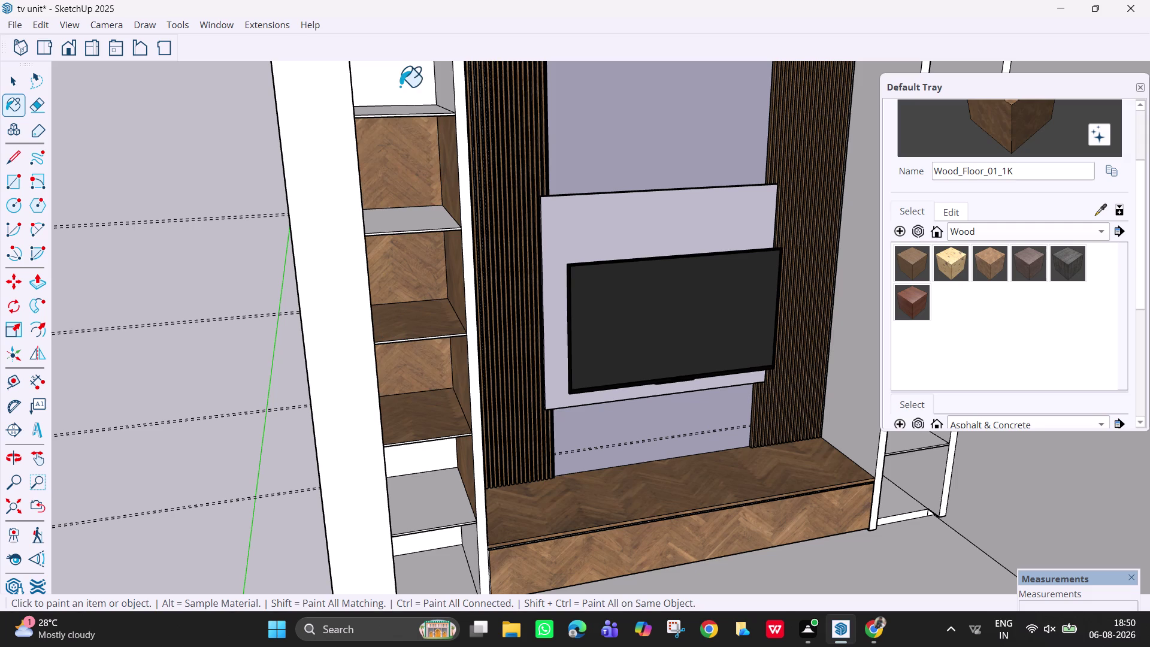
click(399, 112)
click(433, 217)
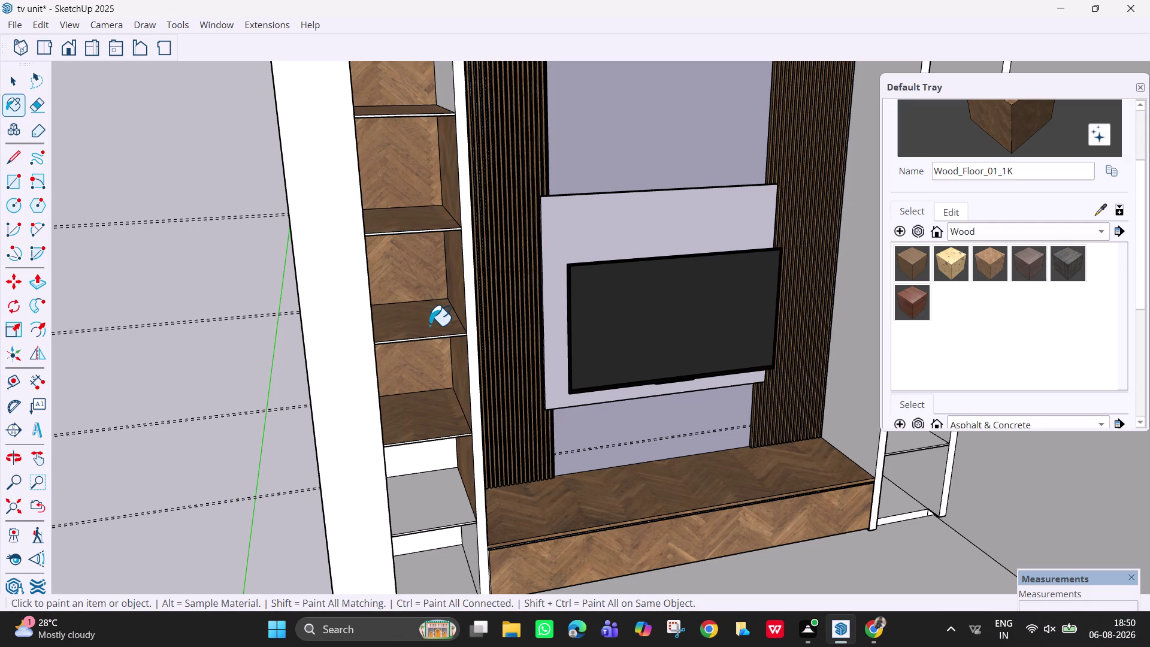
click(424, 504)
Paint the lower compartment backs in herringbone wood.
scroll(up, 3)
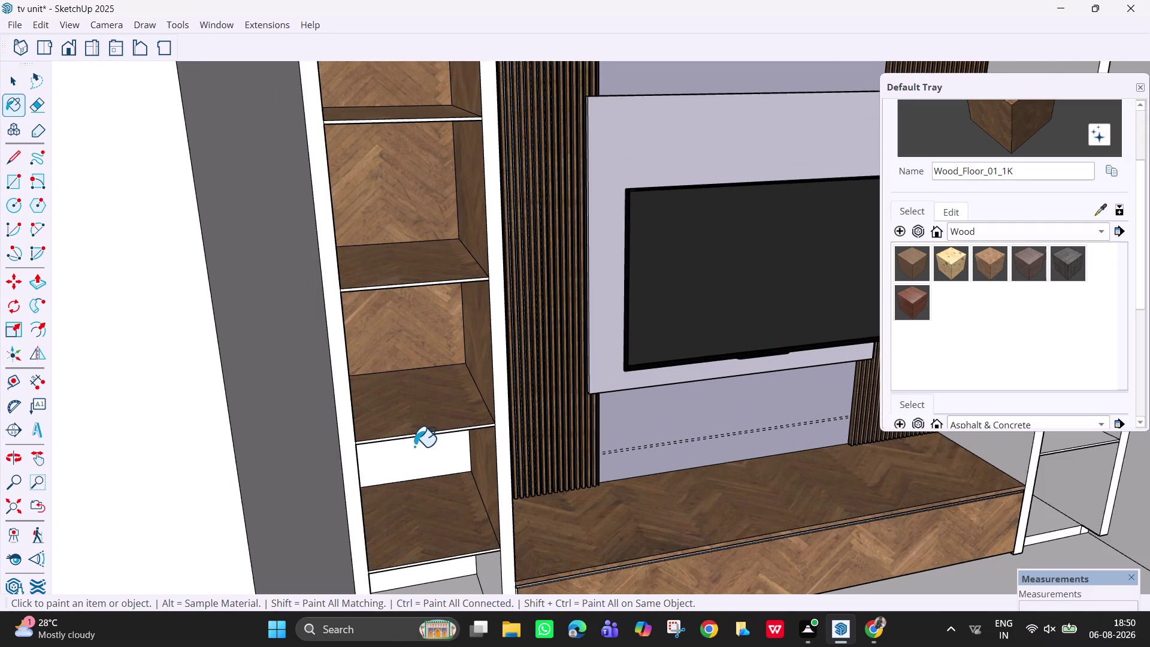
middle_drag(414, 447, 364, 363)
click(395, 430)
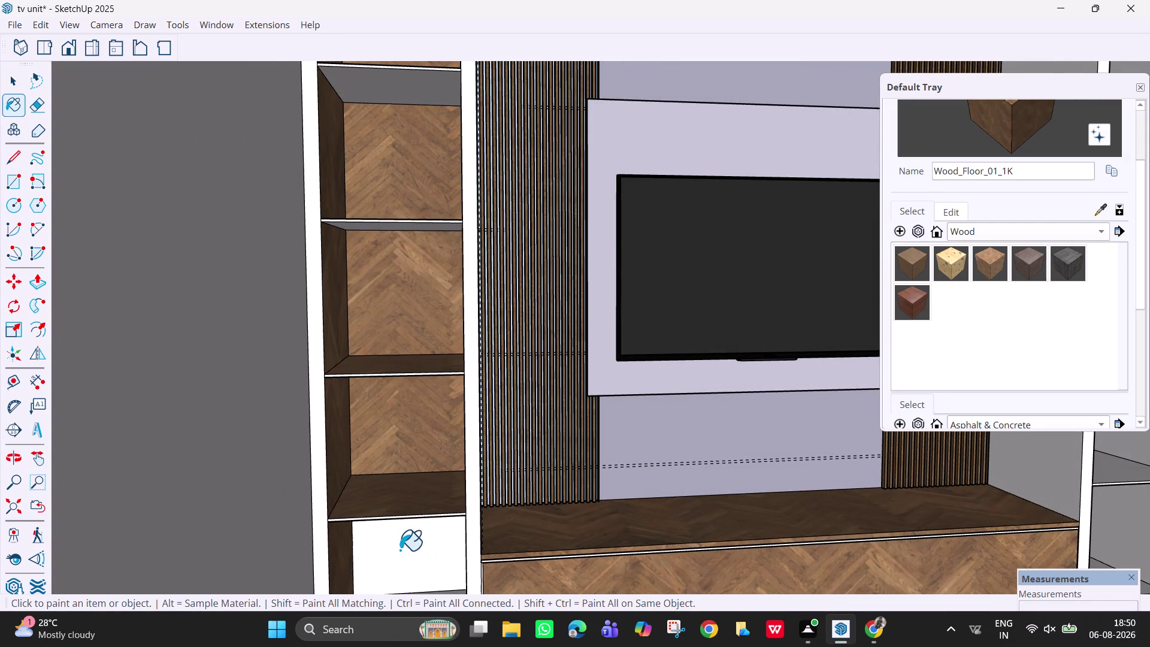
click(400, 550)
scroll(down, 3)
click(408, 585)
scroll(up, 3)
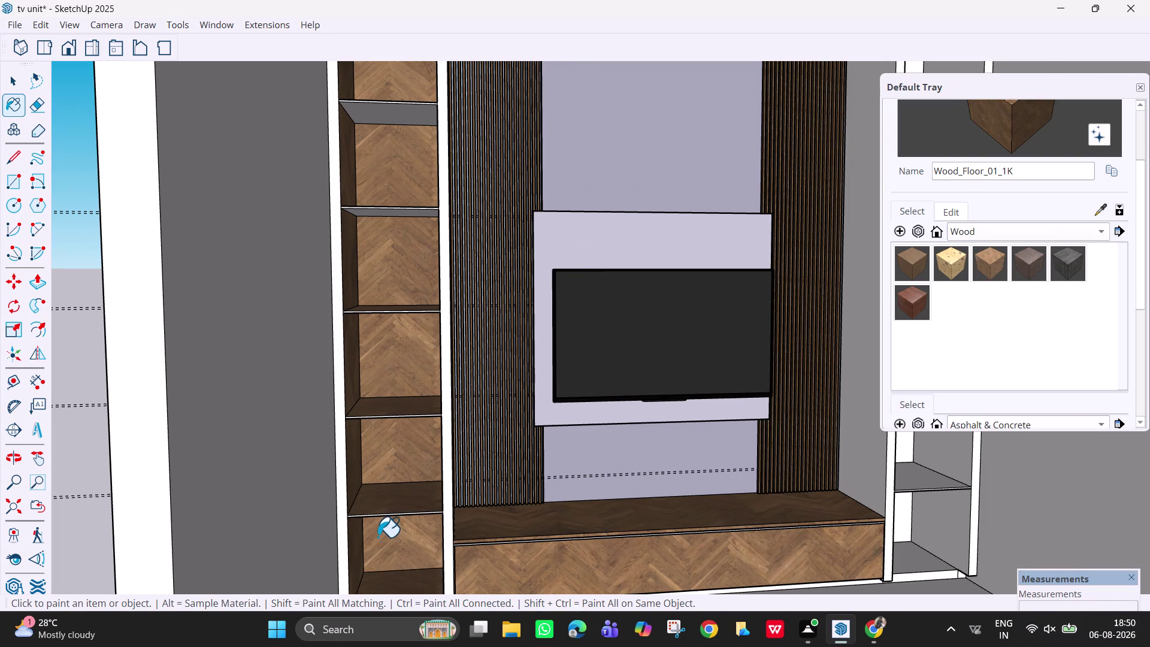
scroll(up, 3)
Paint the lower shelf faces and a shelf underside in herringbone wood.
middle_drag(372, 517, 380, 482)
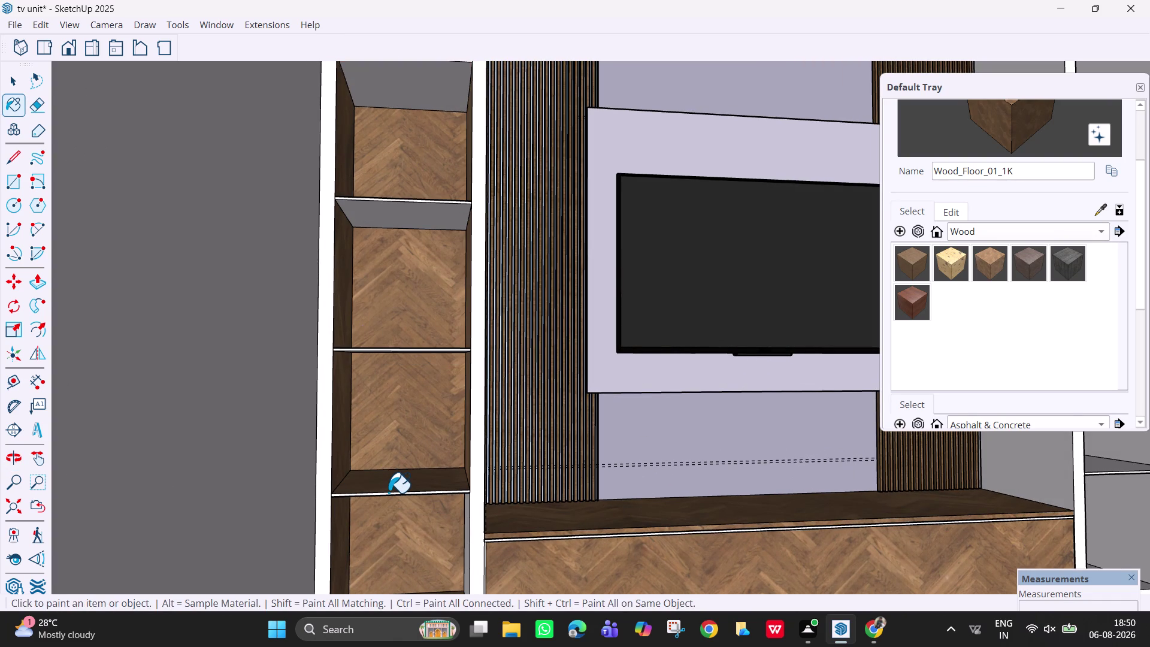
click(389, 493)
click(391, 496)
click(392, 493)
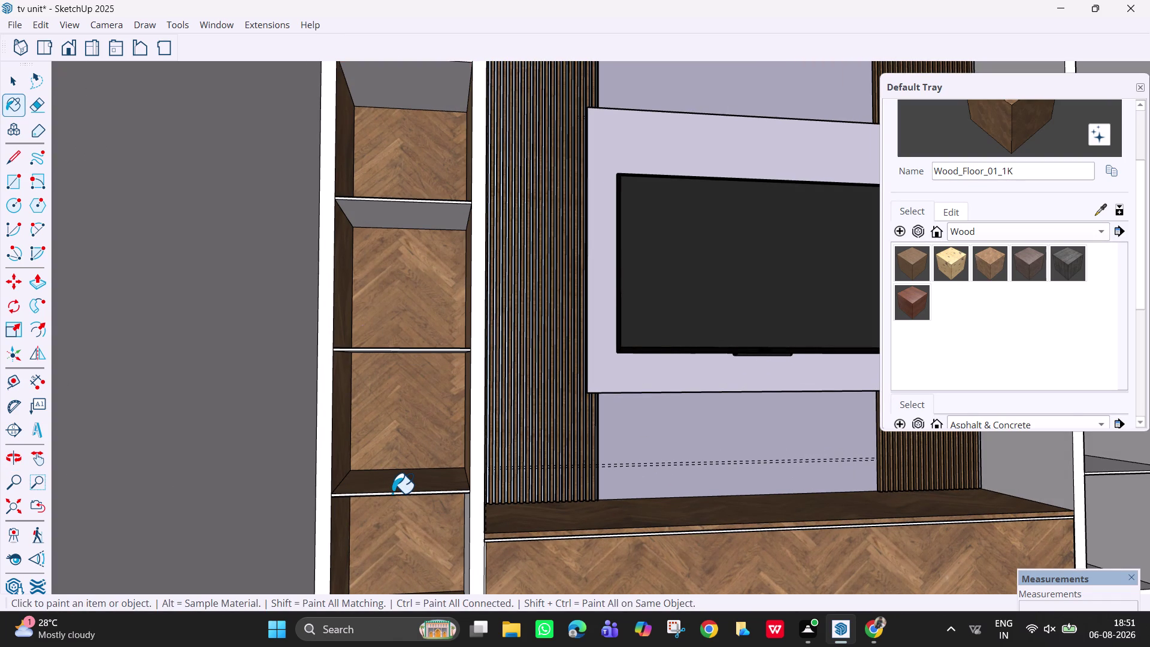
click(393, 493)
scroll(up, 3)
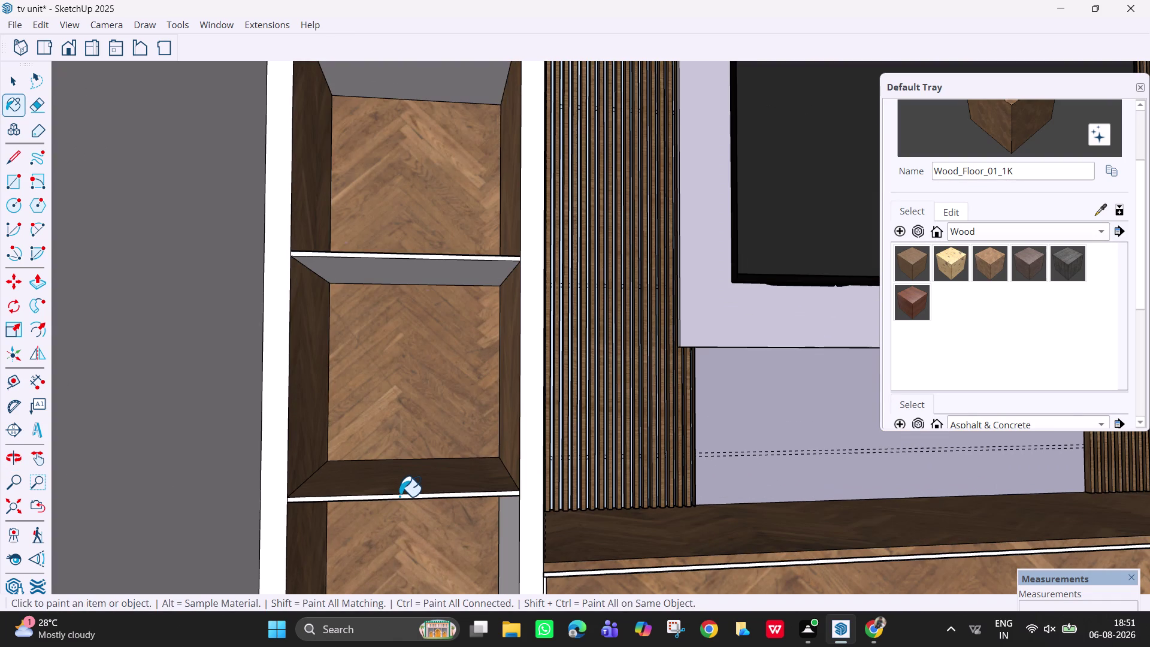
click(400, 496)
click(441, 257)
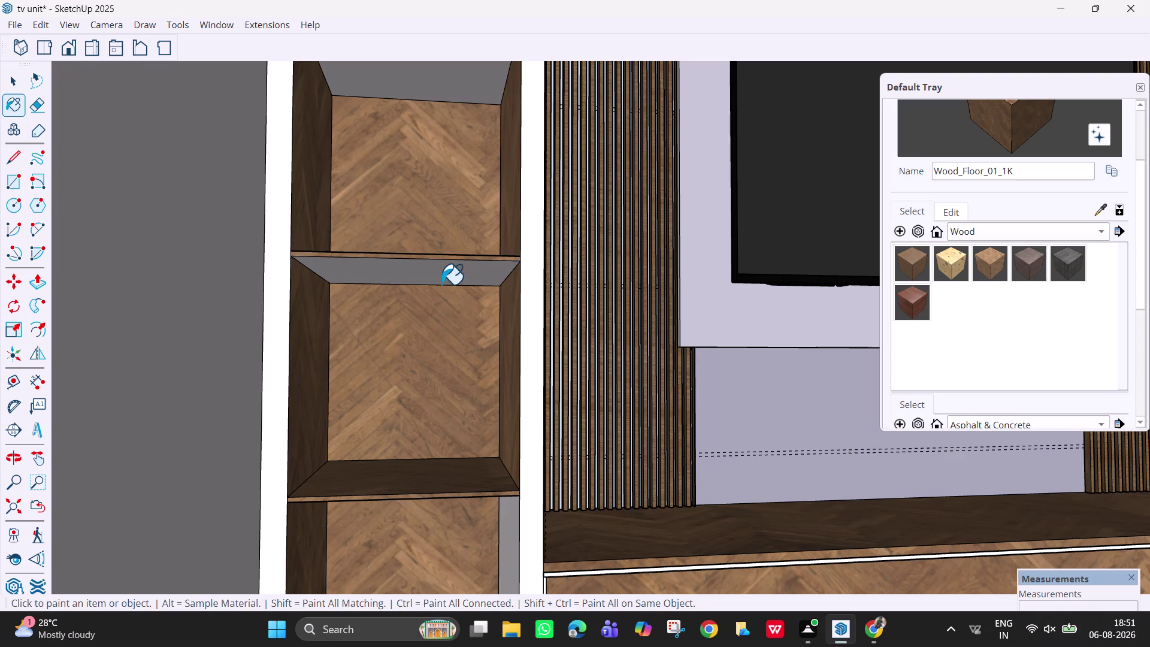
click(442, 284)
middle_drag(426, 459, 427, 314)
middle_drag(411, 392, 419, 483)
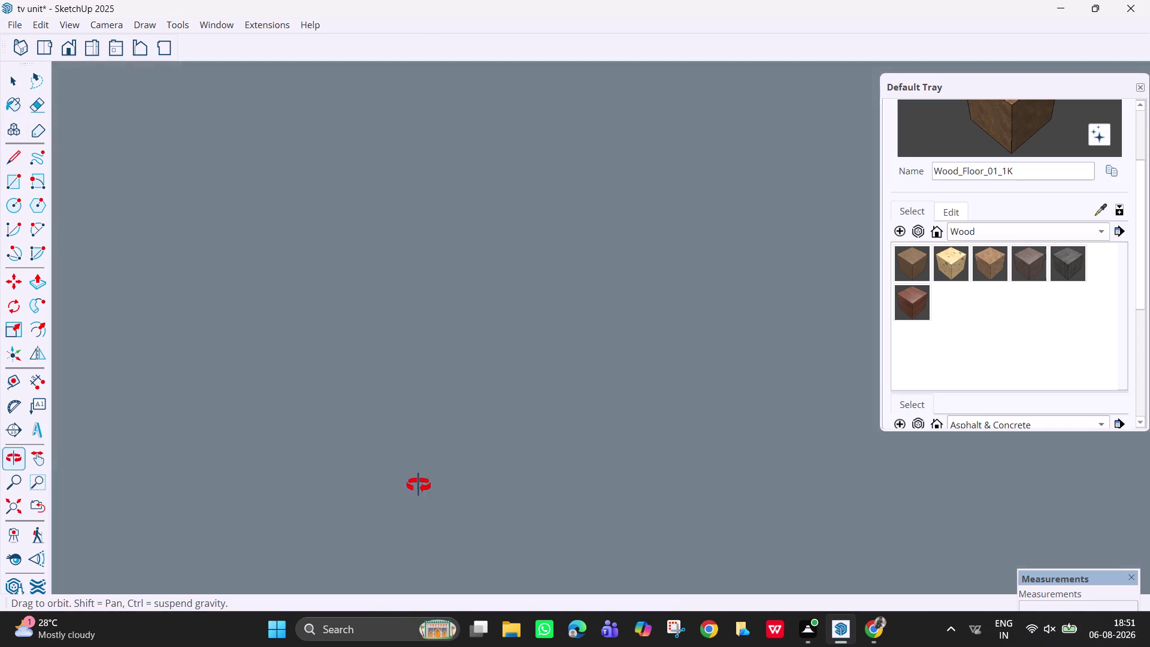
Paint the back and side of the left shelving's bottom compartment with Wood_Floor_01_1K.
middle_drag(418, 483, 418, 536)
scroll(down, 3)
middle_drag(437, 285, 487, 333)
scroll(down, 3)
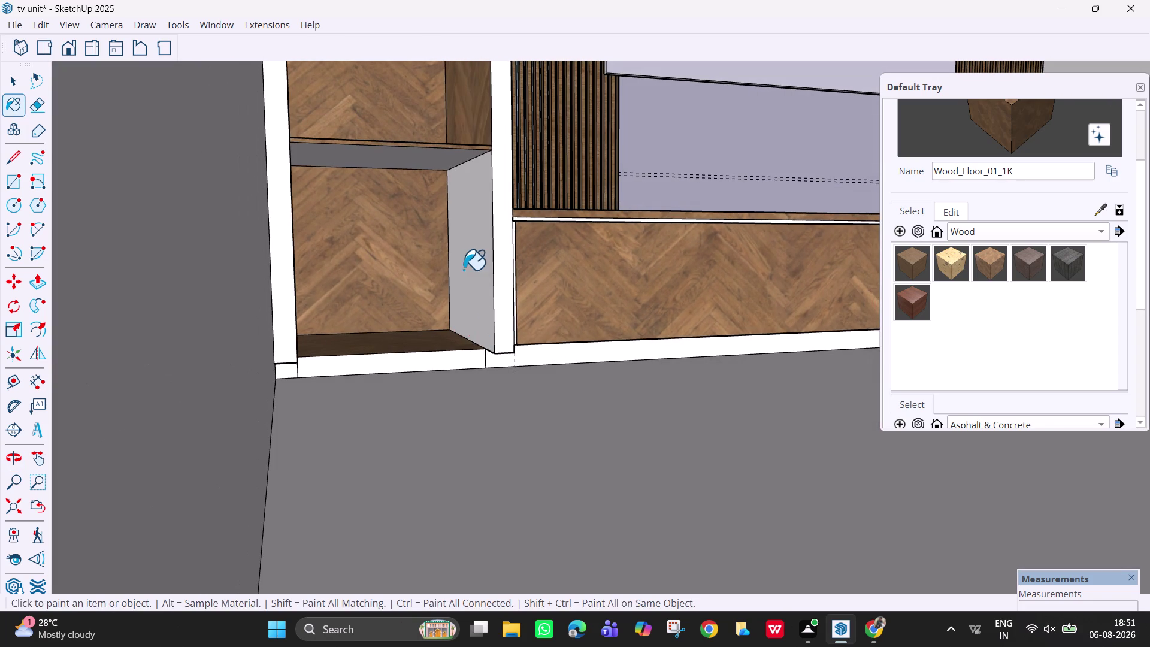
click(464, 270)
click(432, 172)
click(431, 158)
scroll(down, 3)
Bring the left shelving back into view and reselect the herringbone Wood_Floor_01_1K material.
middle_drag(490, 200, 414, 250)
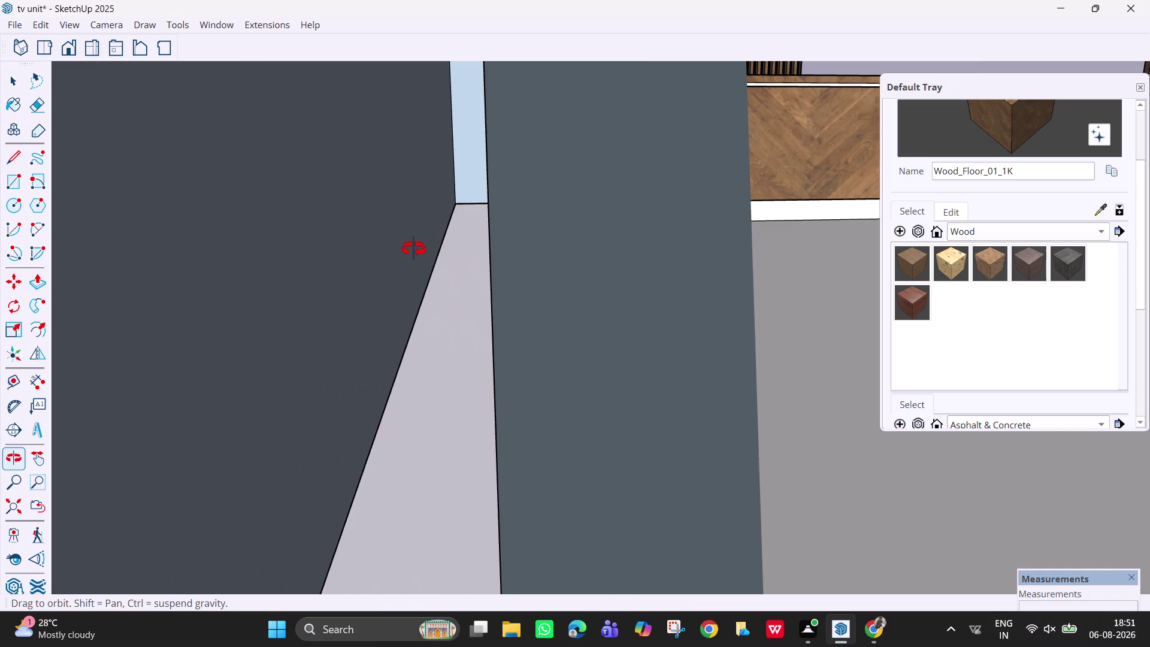
middle_drag(414, 249, 395, 243)
middle_drag(489, 229, 441, 233)
key(h)
drag(701, 149, 689, 165)
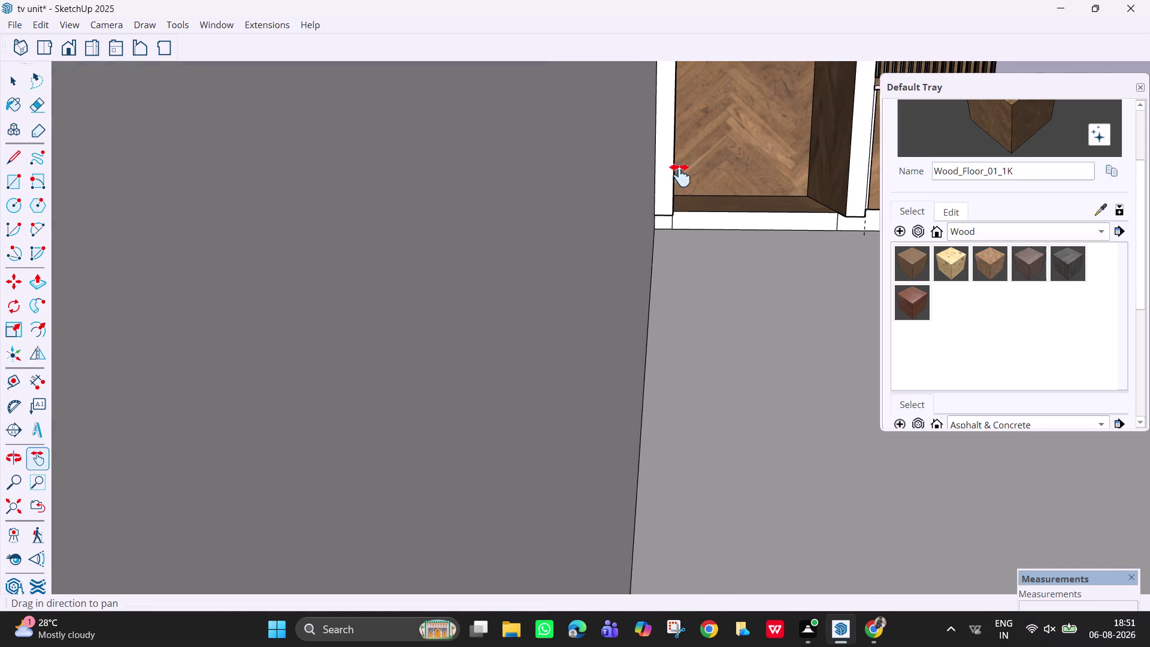
drag(688, 165, 455, 349)
drag(464, 259, 518, 441)
middle_drag(534, 360, 570, 298)
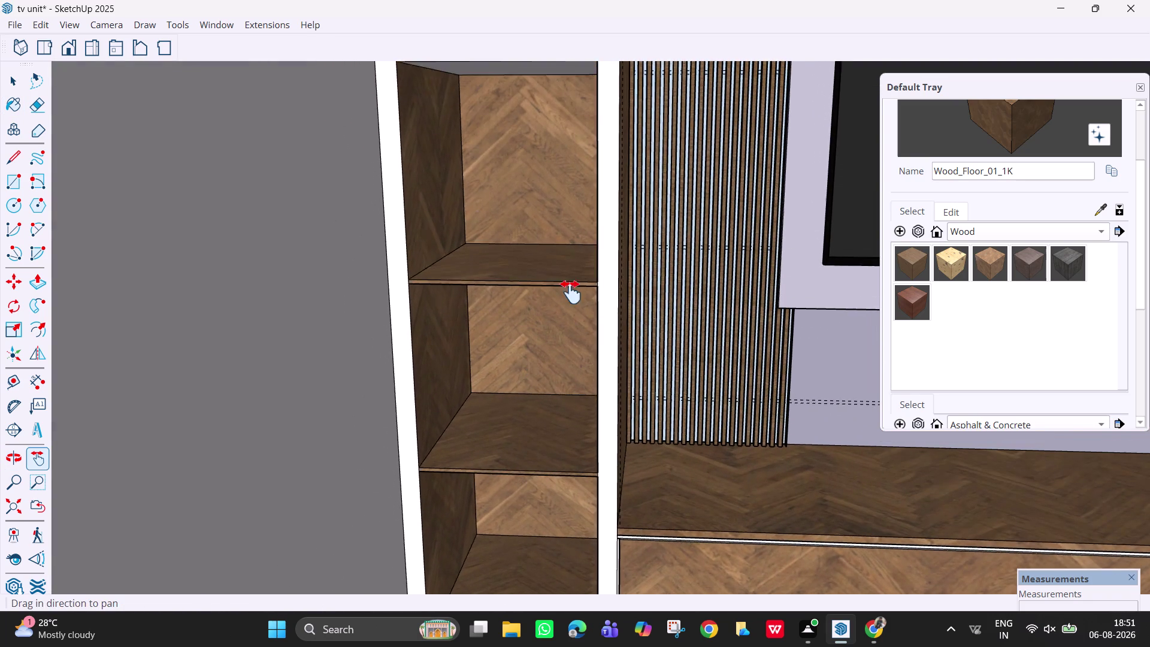
middle_drag(570, 299, 573, 291)
click(979, 246)
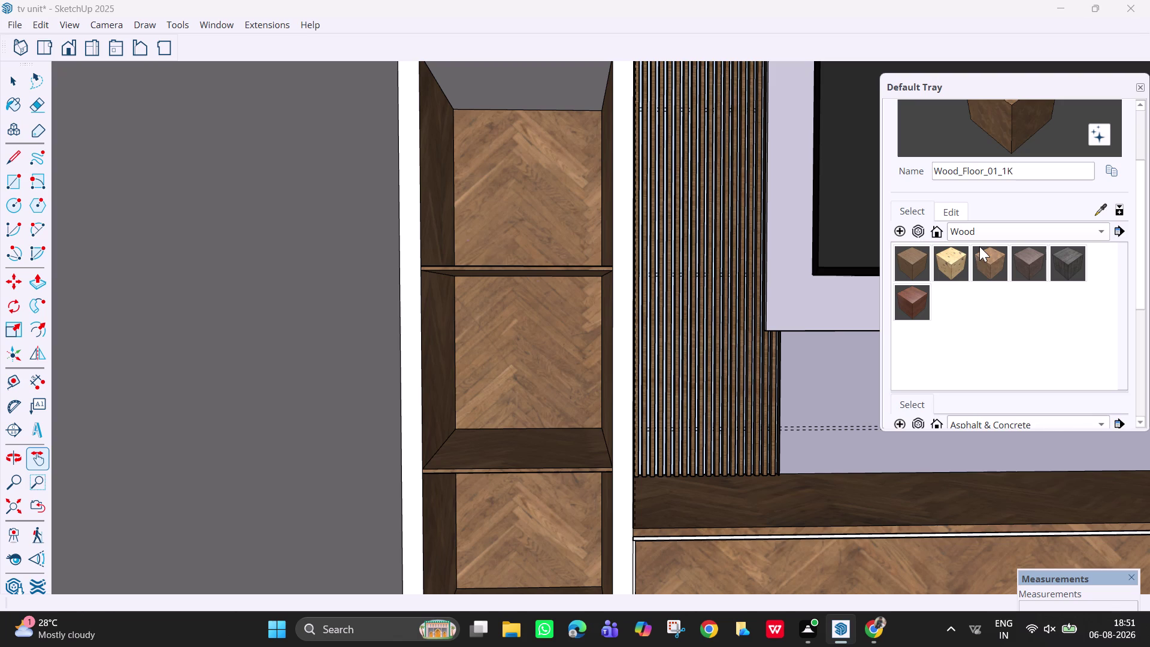
click(981, 258)
click(564, 75)
Paint the top shelf's underside with the herringbone Wood_Floor_01_1K texture.
scroll(down, 3)
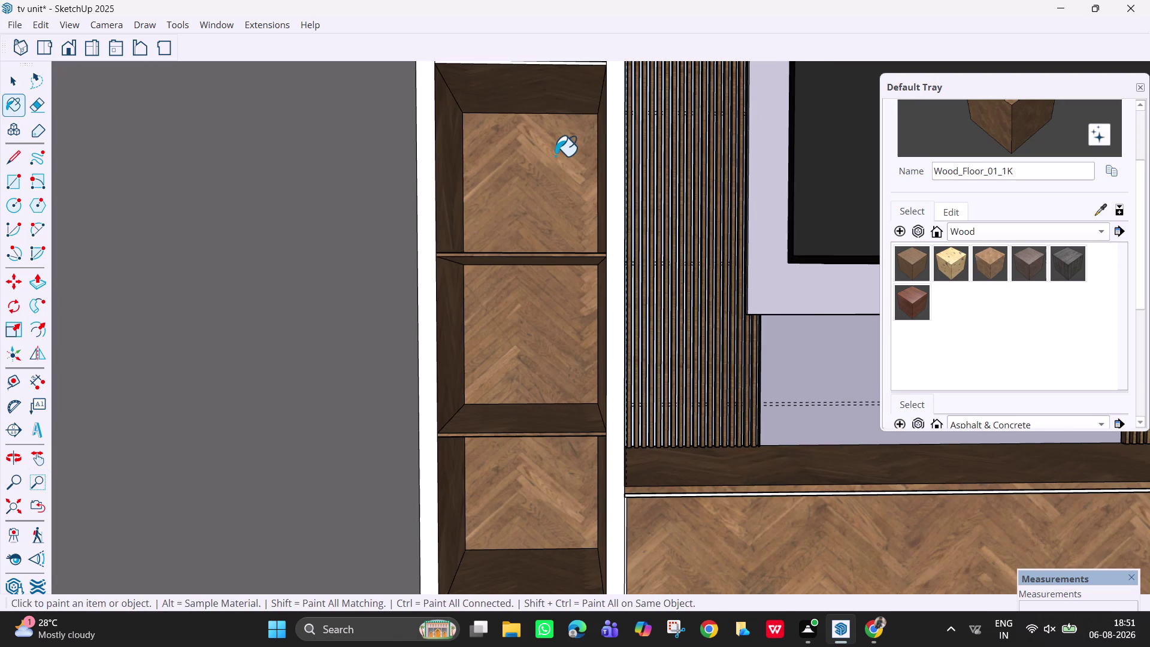
middle_drag(556, 204, 564, 265)
drag(551, 198, 558, 358)
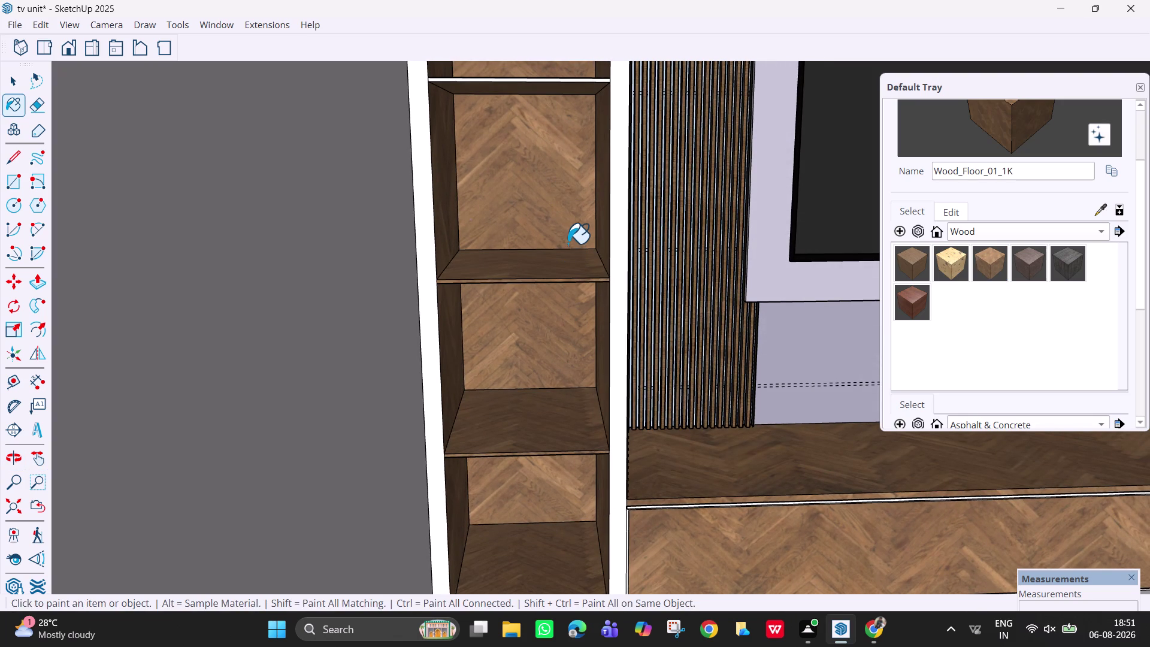
key(h)
drag(569, 258, 573, 508)
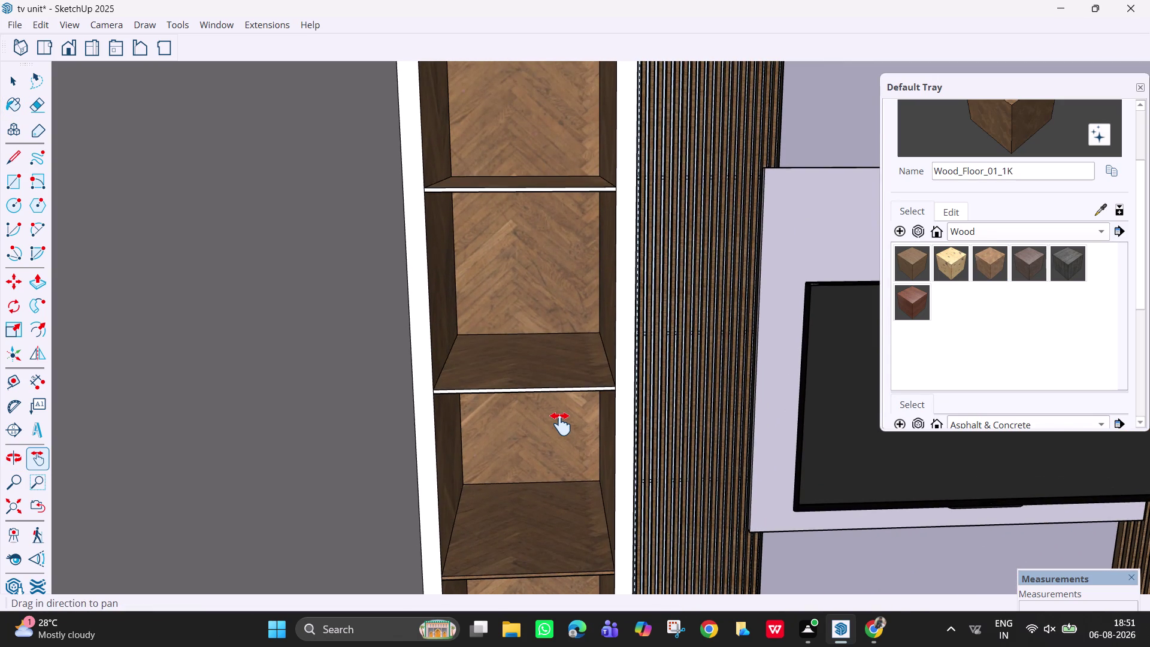
scroll(up, 3)
click(1003, 265)
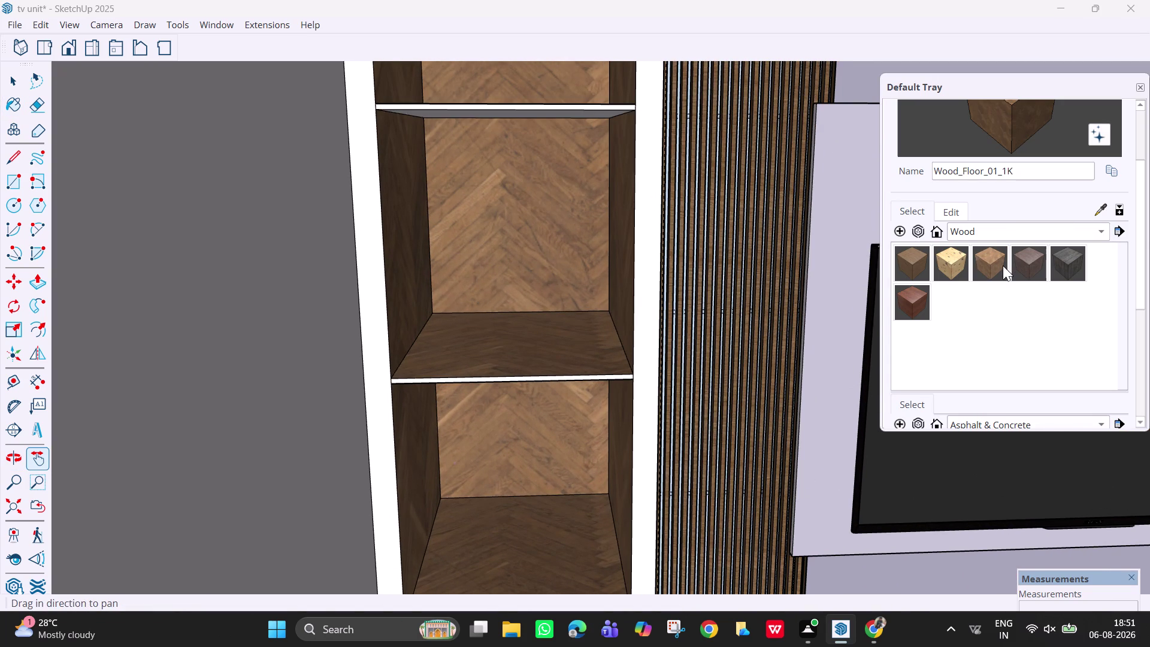
click(460, 381)
click(513, 109)
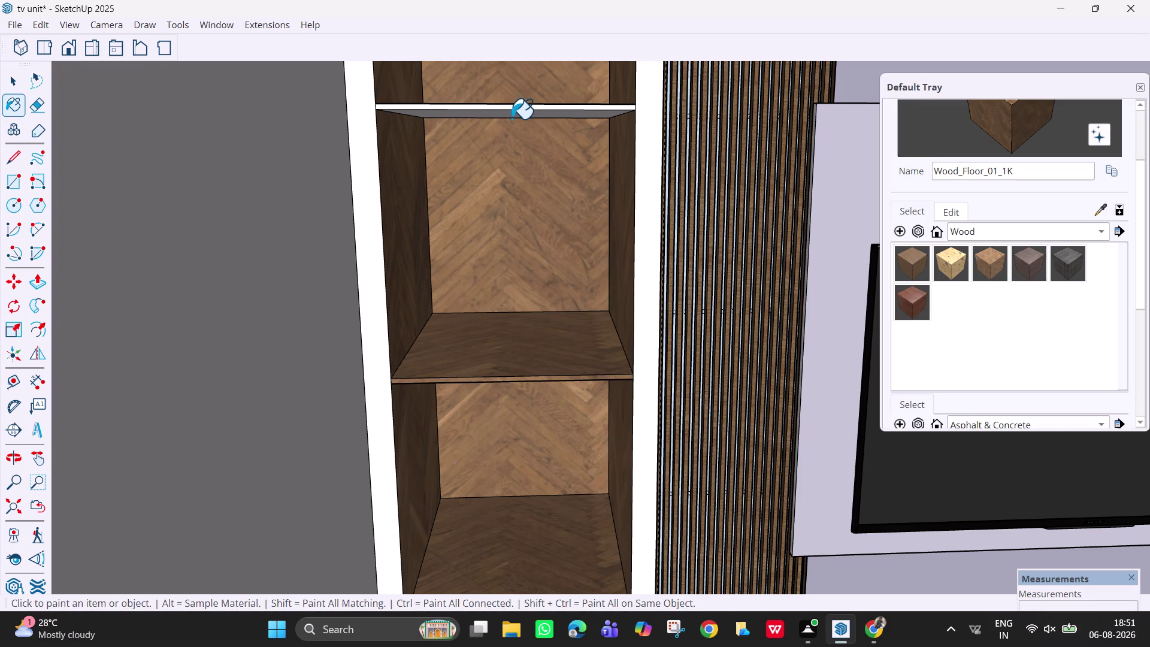
click(511, 118)
click(513, 107)
click(513, 115)
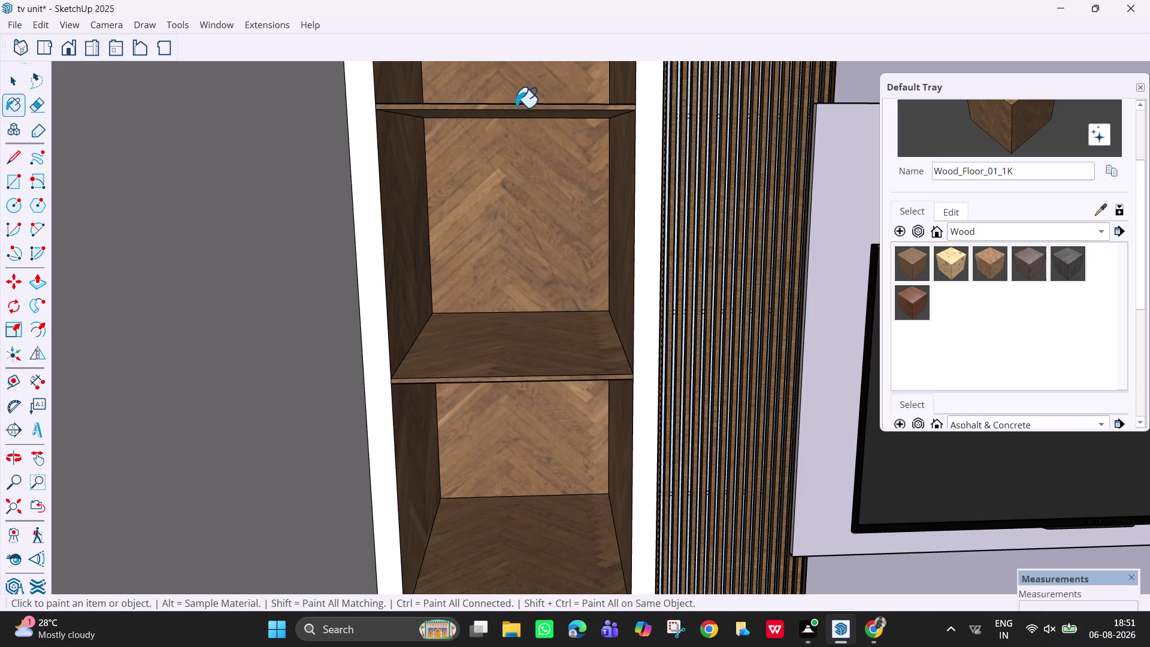
Paint the next shelf's front edge and underside with Wood_Floor_01_1K.
middle_drag(520, 111, 526, 159)
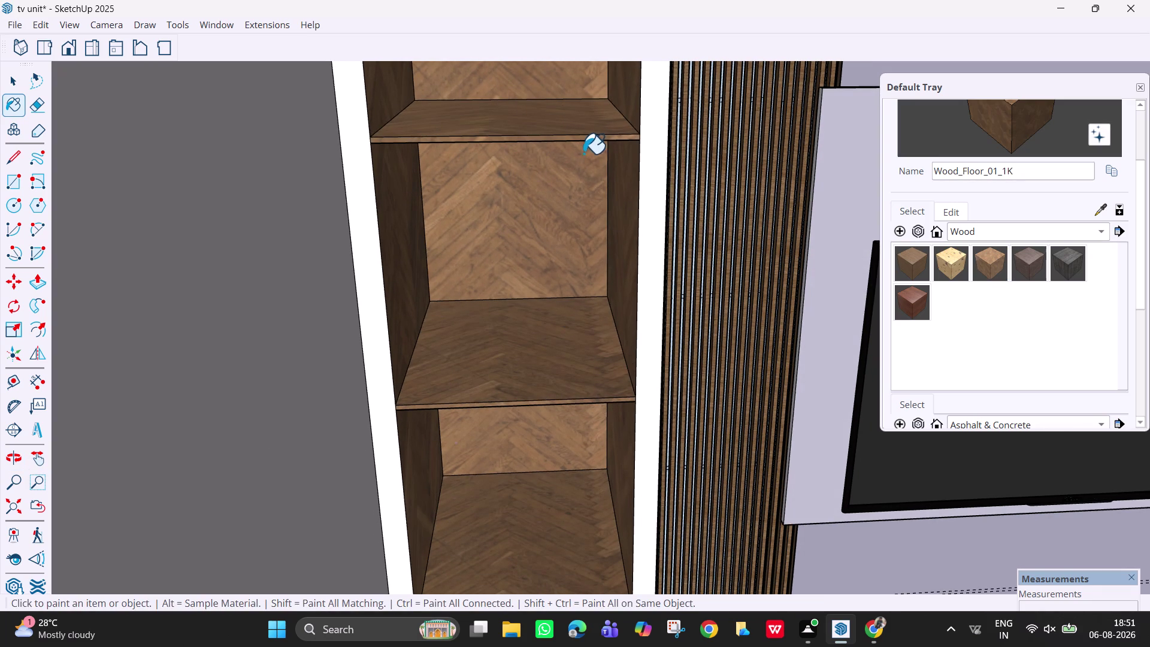
key(h)
drag(532, 160, 505, 412)
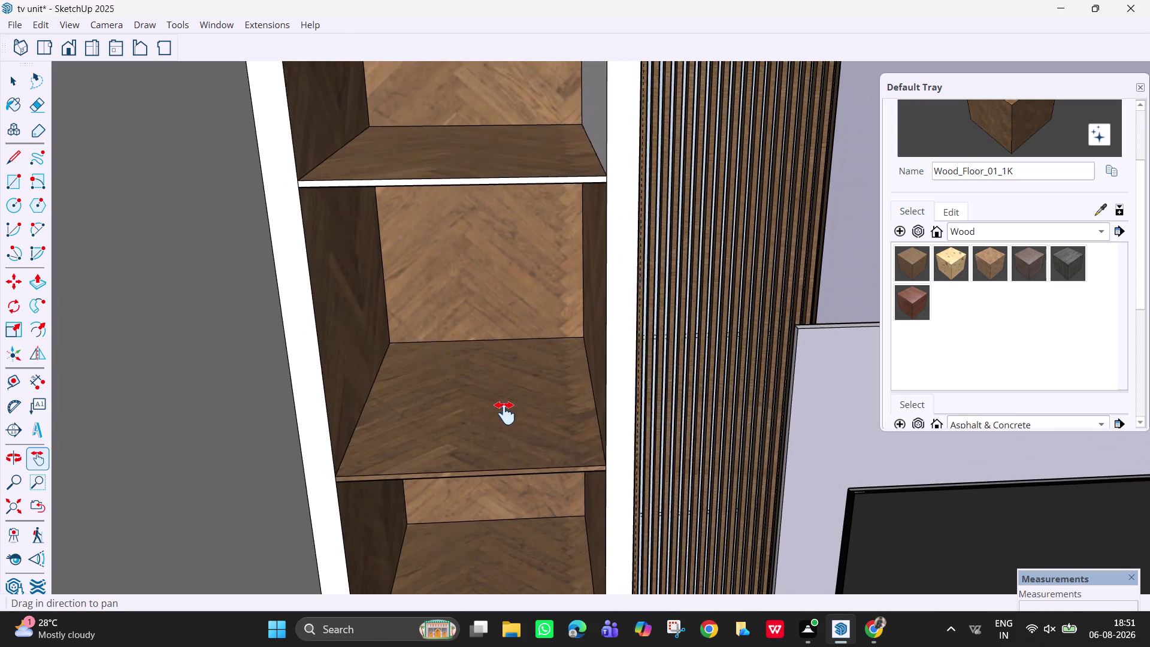
drag(505, 412, 505, 413)
click(987, 264)
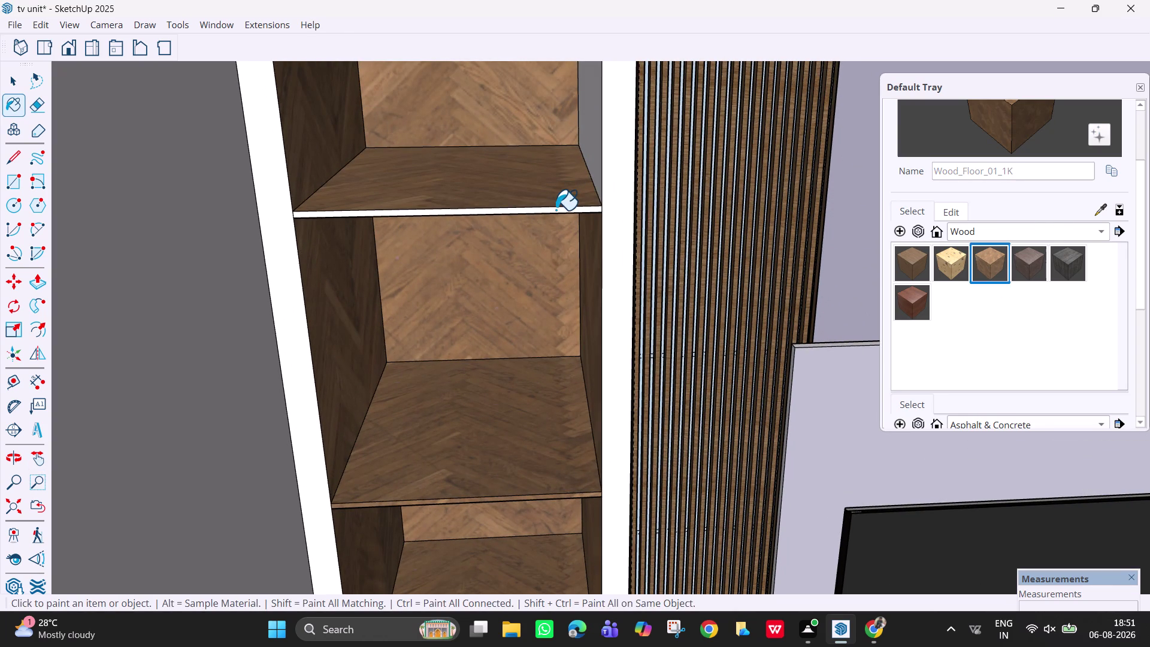
click(556, 210)
middle_drag(552, 193, 553, 103)
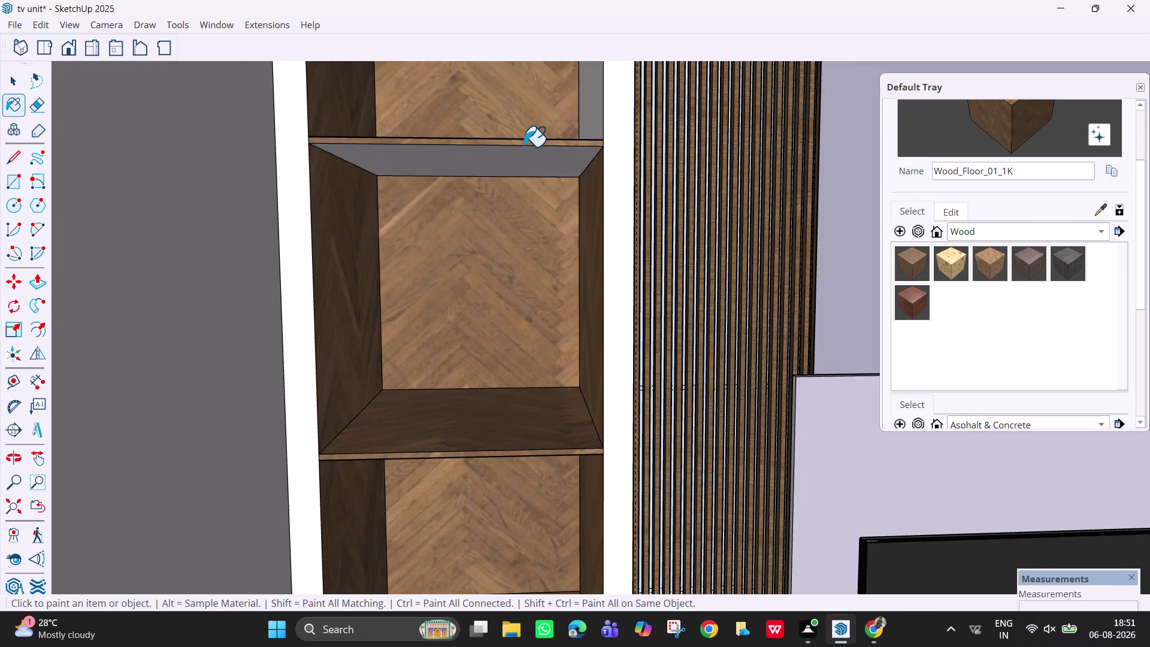
click(523, 145)
click(518, 160)
scroll(down, 3)
middle_drag(534, 118, 545, 186)
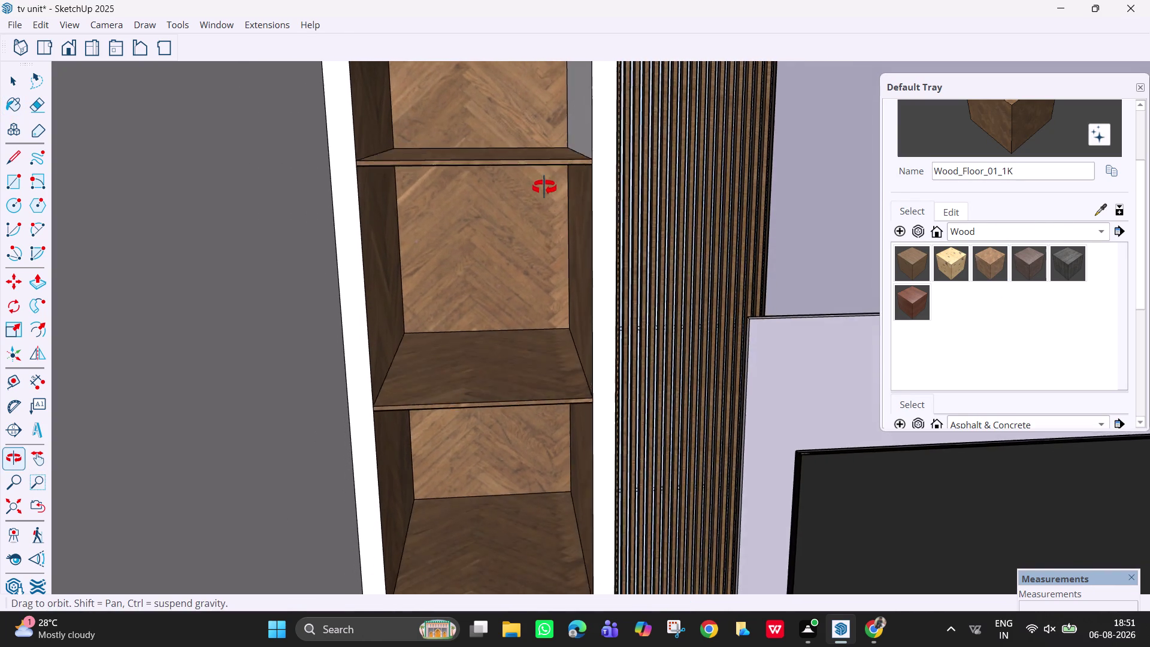
Paint the top back panel with the herringbone Wood_Floor_01_1K texture.
middle_drag(544, 186, 544, 187)
scroll(down, 3)
key(h)
drag(540, 165, 536, 417)
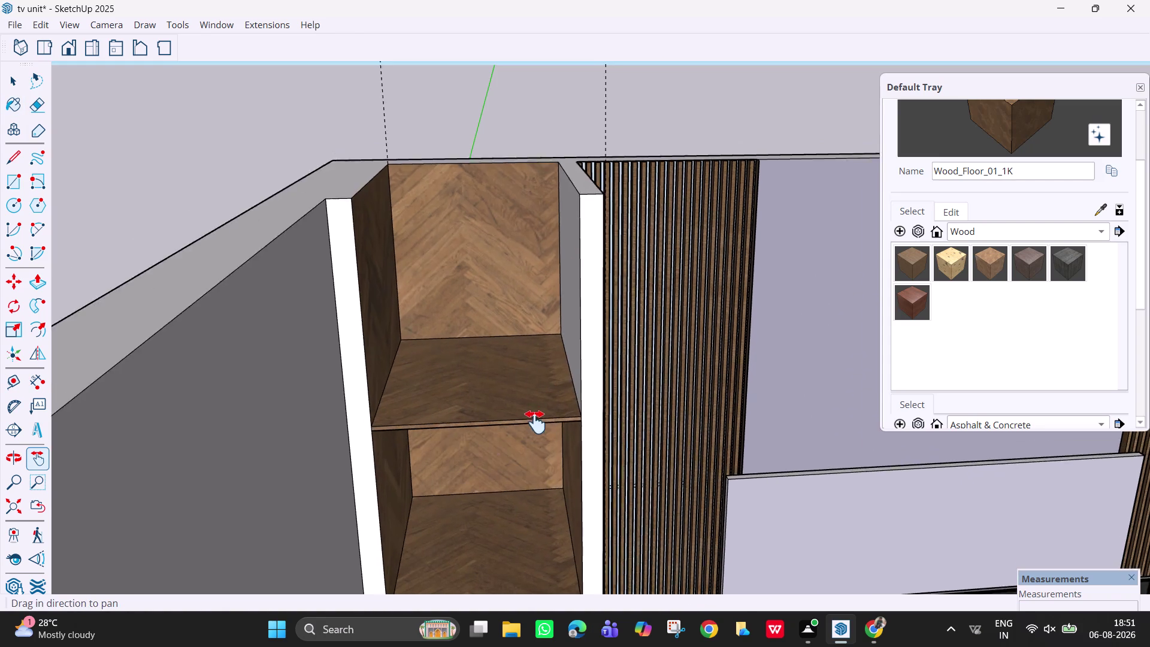
drag(535, 417, 535, 424)
click(977, 263)
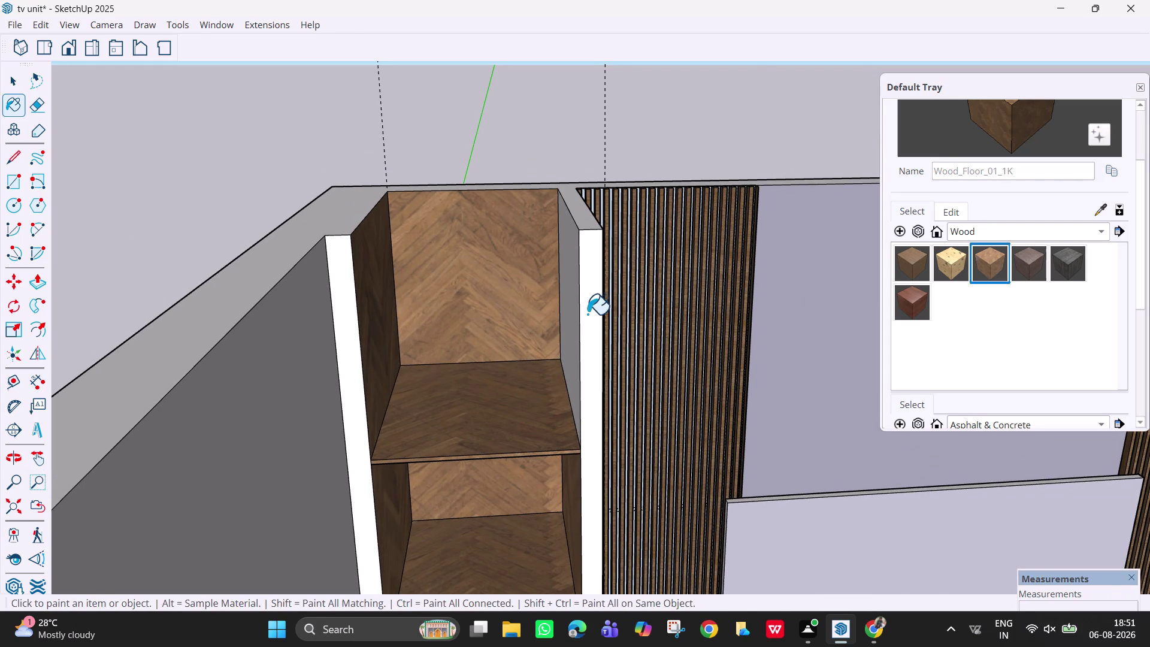
click(572, 305)
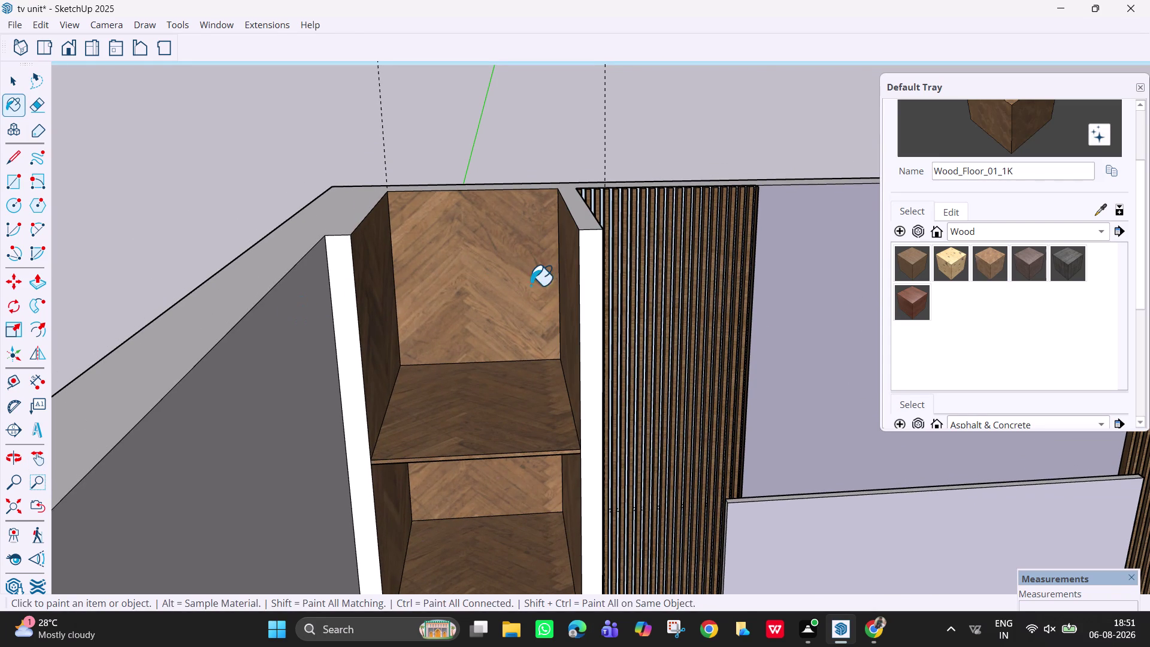
Move the view across the TV wall to face the second shelving unit.
scroll(down, 3)
key(h)
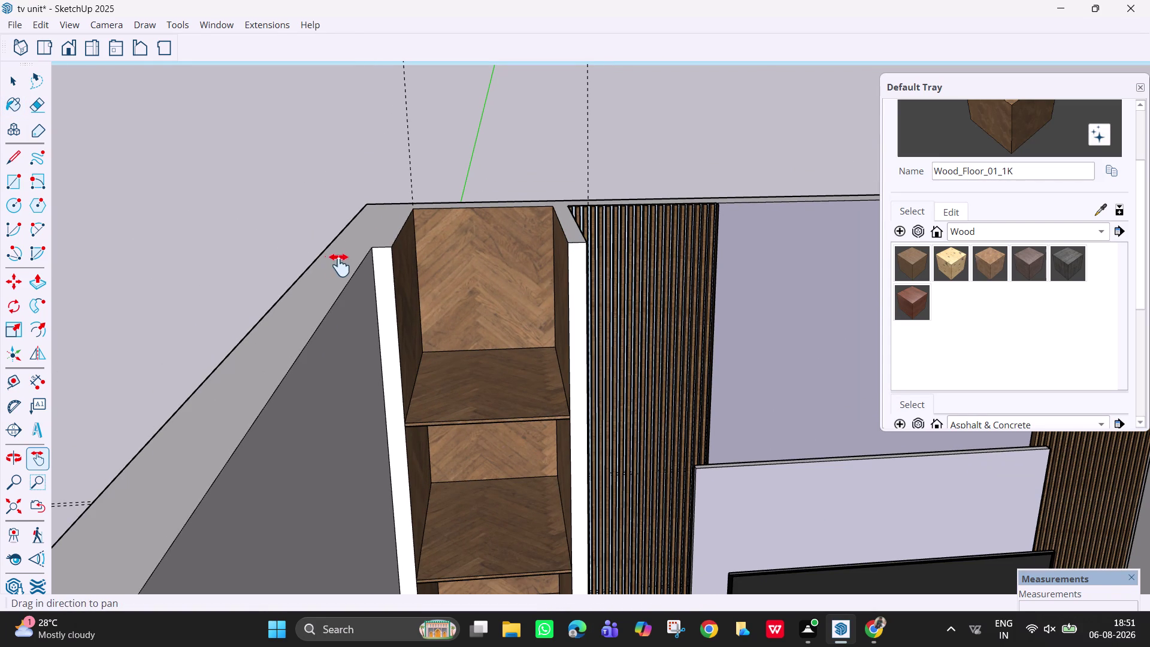
scroll(down, 3)
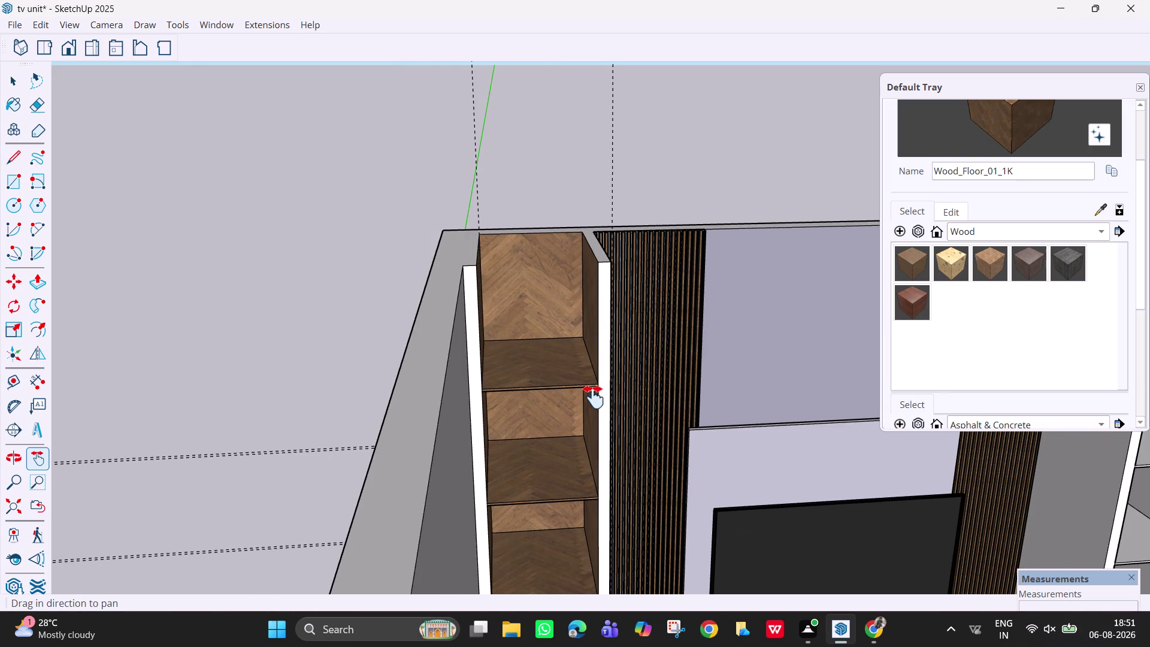
scroll(down, 3)
middle_drag(581, 393, 501, 339)
key(h)
drag(755, 372, 562, 367)
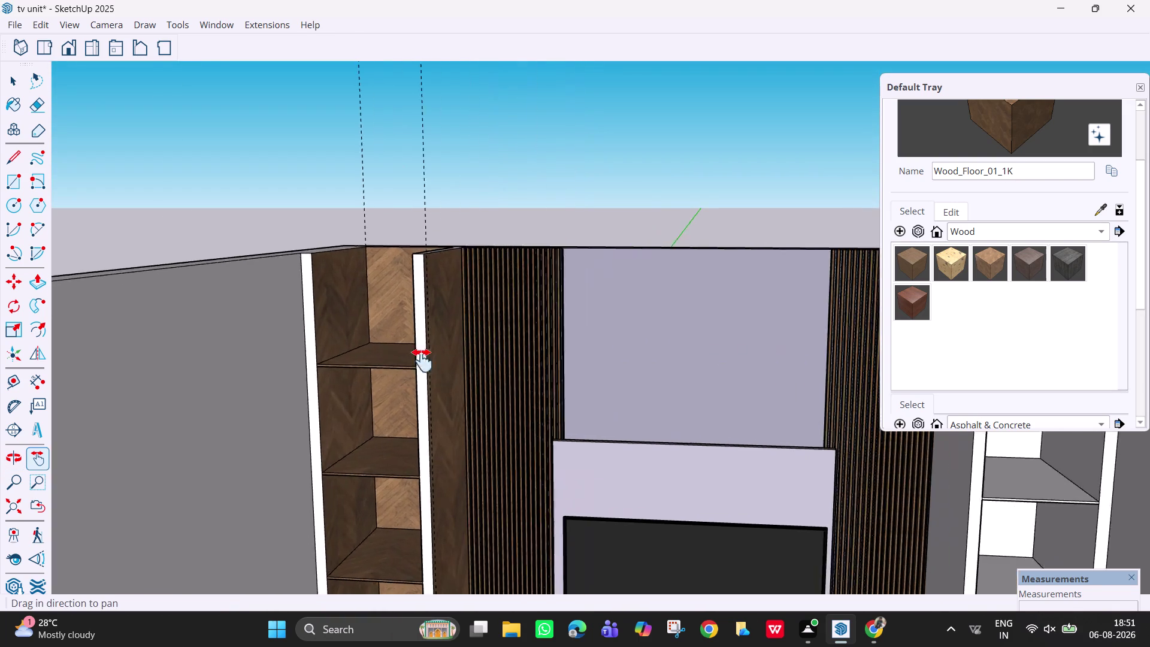
drag(563, 367, 217, 369)
drag(445, 378, 674, 398)
middle_drag(466, 407, 535, 411)
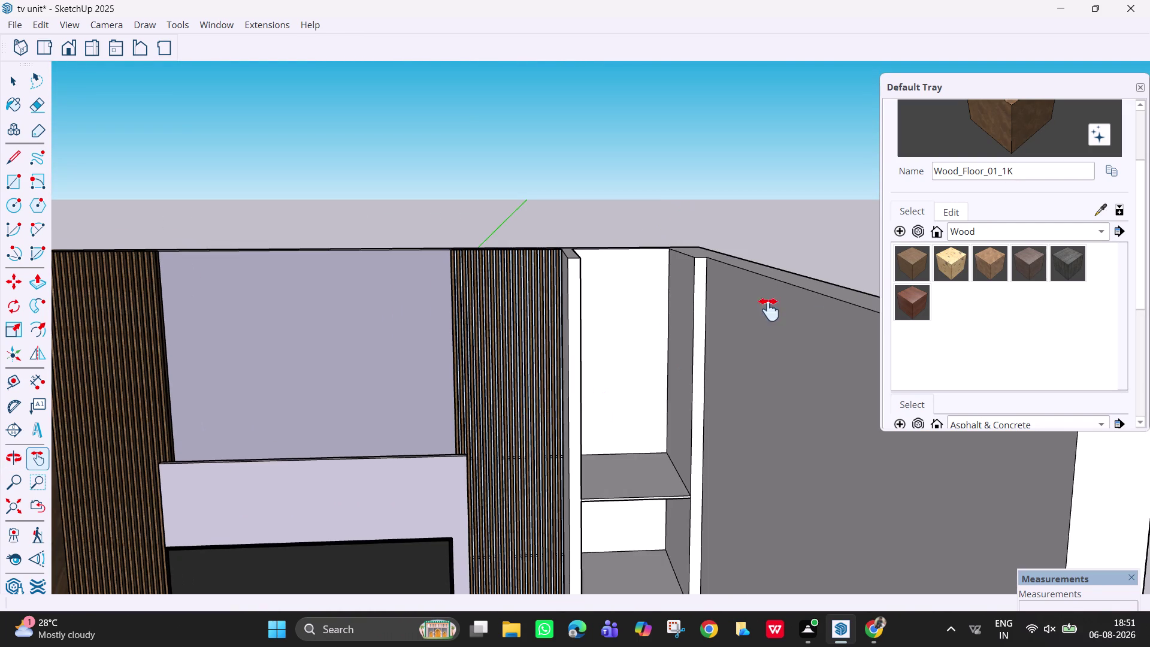
Paint the second unit's upper back panel and a shelf top with Wood_Floor_01_1K.
click(987, 266)
click(596, 372)
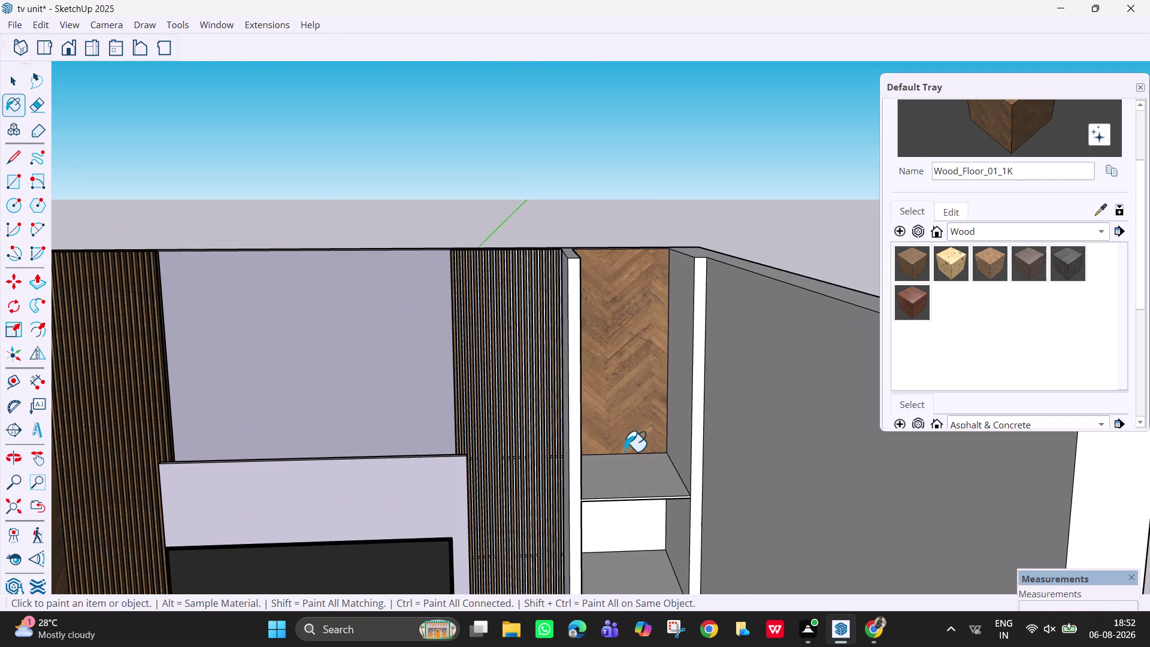
click(625, 464)
click(680, 396)
middle_drag(647, 388, 489, 410)
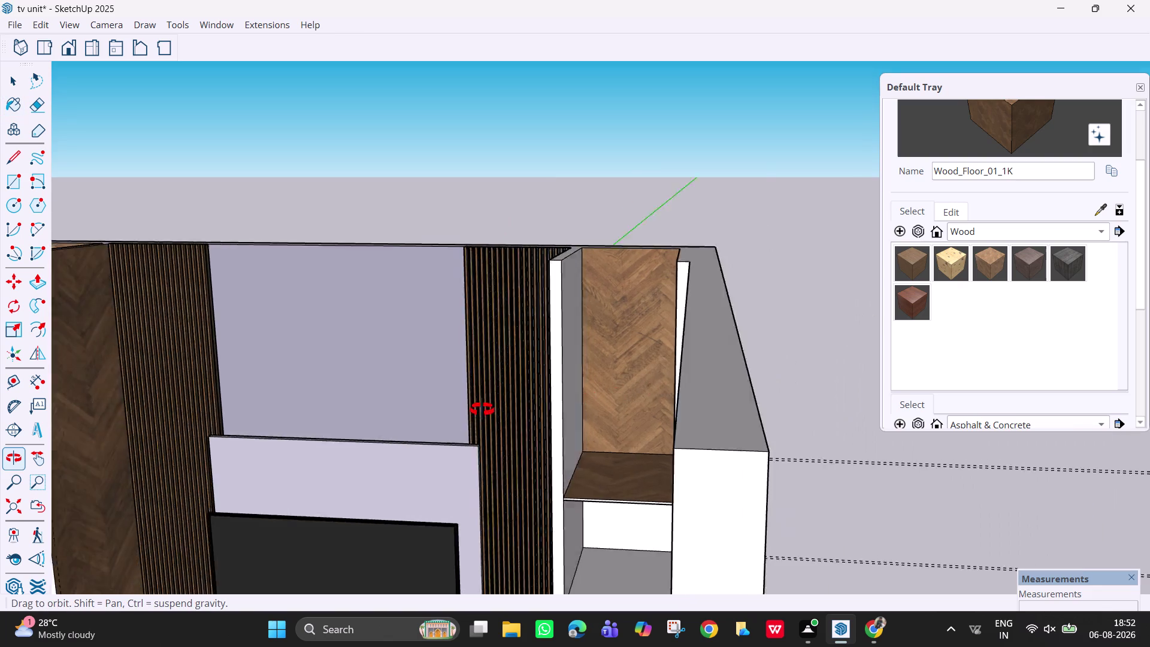
middle_drag(488, 410, 564, 400)
click(566, 374)
Paint the second unit's lower back panel with the herringbone wood.
middle_drag(565, 376, 591, 391)
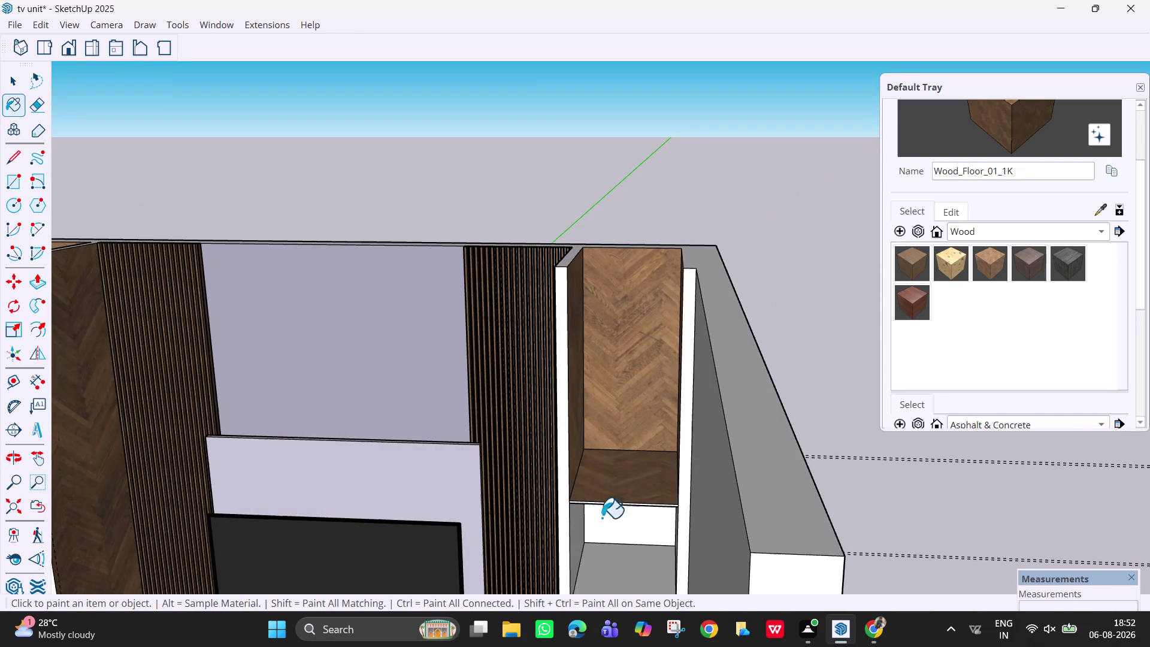
drag(611, 553, 600, 549)
click(582, 538)
click(603, 528)
middle_drag(612, 528, 643, 496)
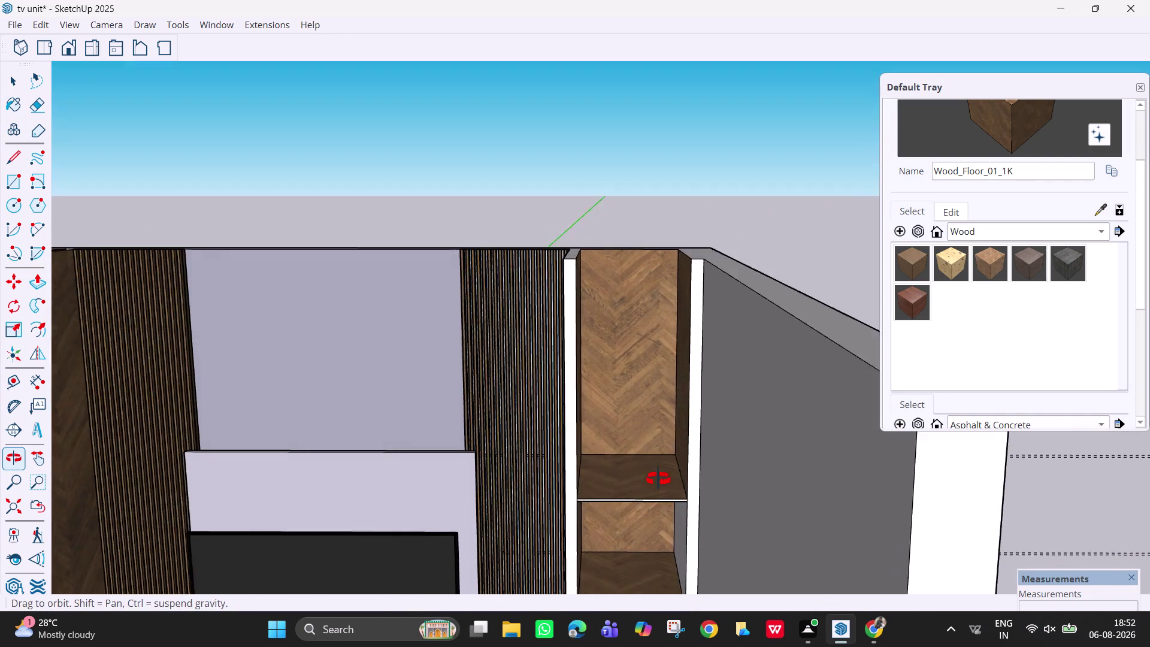
middle_drag(642, 495, 658, 479)
click(680, 559)
middle_drag(636, 505, 624, 457)
scroll(up, 3)
scroll(up, 3)
click(608, 477)
middle_drag(609, 491, 607, 443)
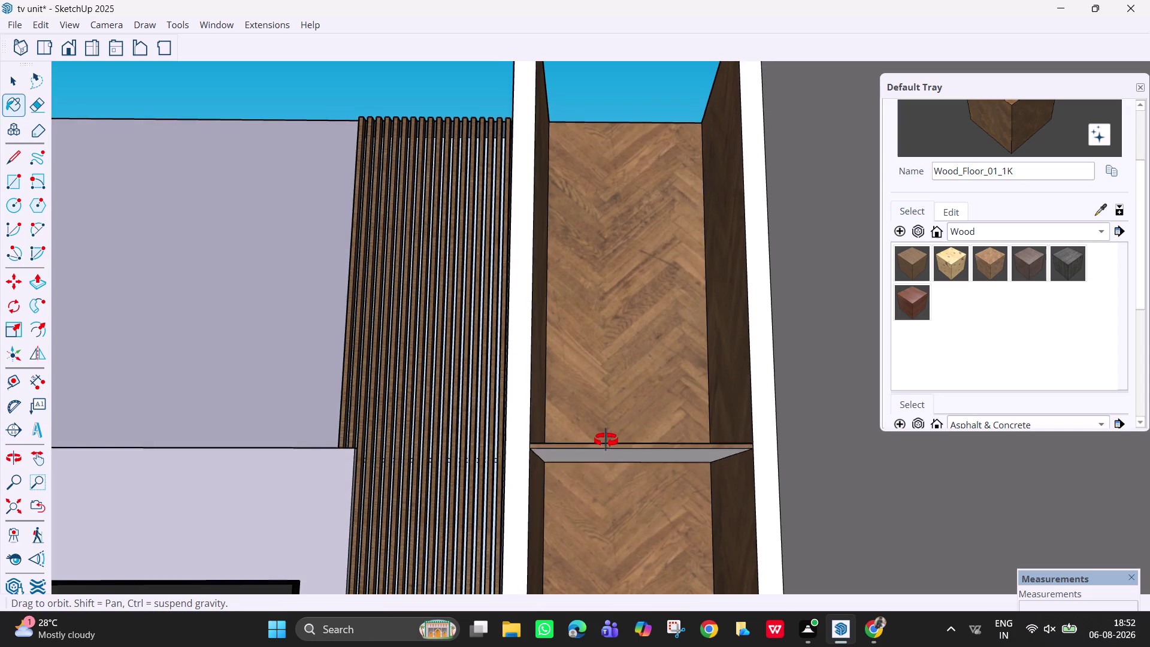
Paint a shelf underside and the white lower back panel with herringbone wood.
middle_drag(607, 444, 605, 432)
click(604, 466)
click(605, 450)
key(h)
drag(586, 488, 584, 476)
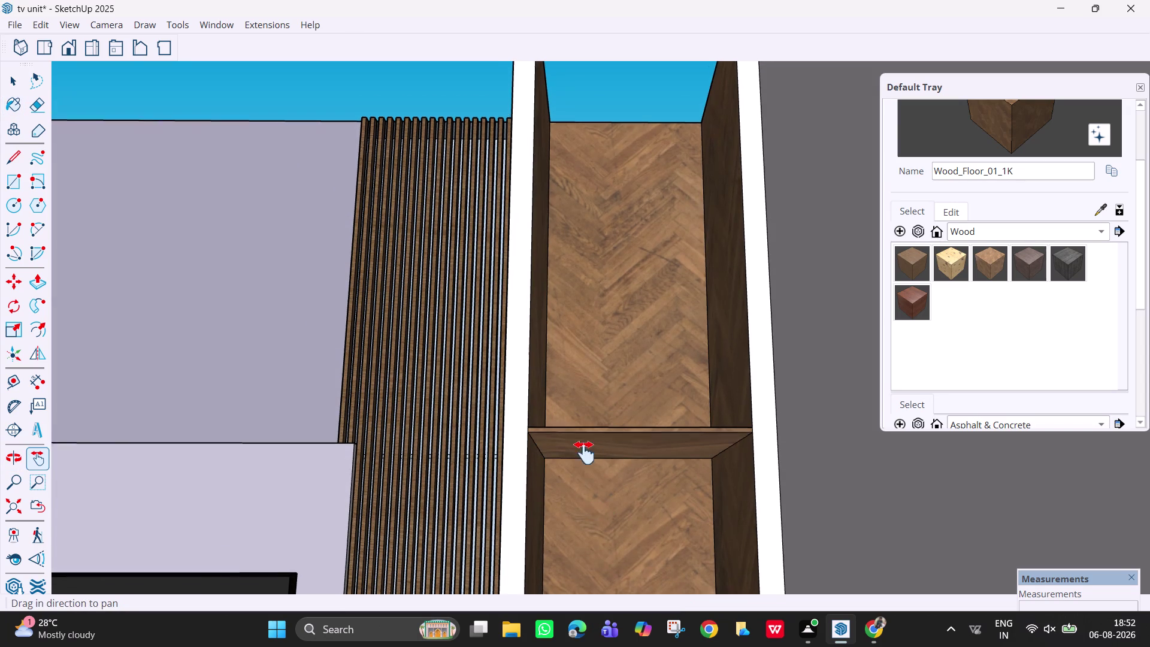
drag(585, 477, 607, 221)
click(986, 256)
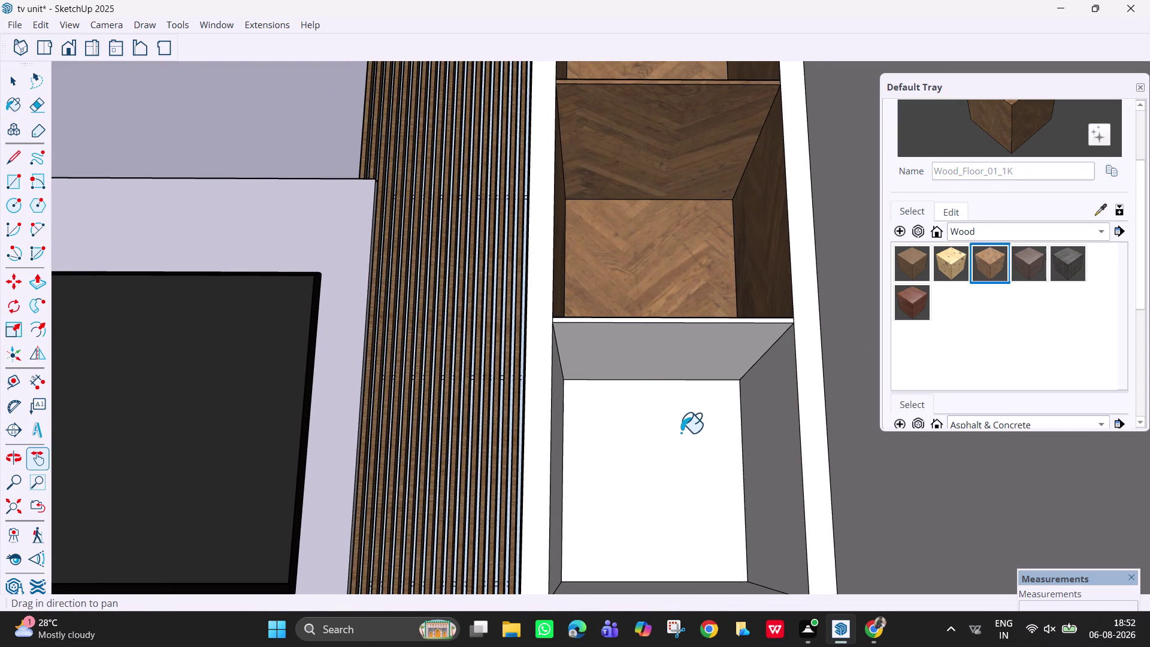
click(681, 433)
click(660, 375)
Paint a shelf underside, a compartment side panel and a shelf front edge with wood.
key(h)
click(572, 405)
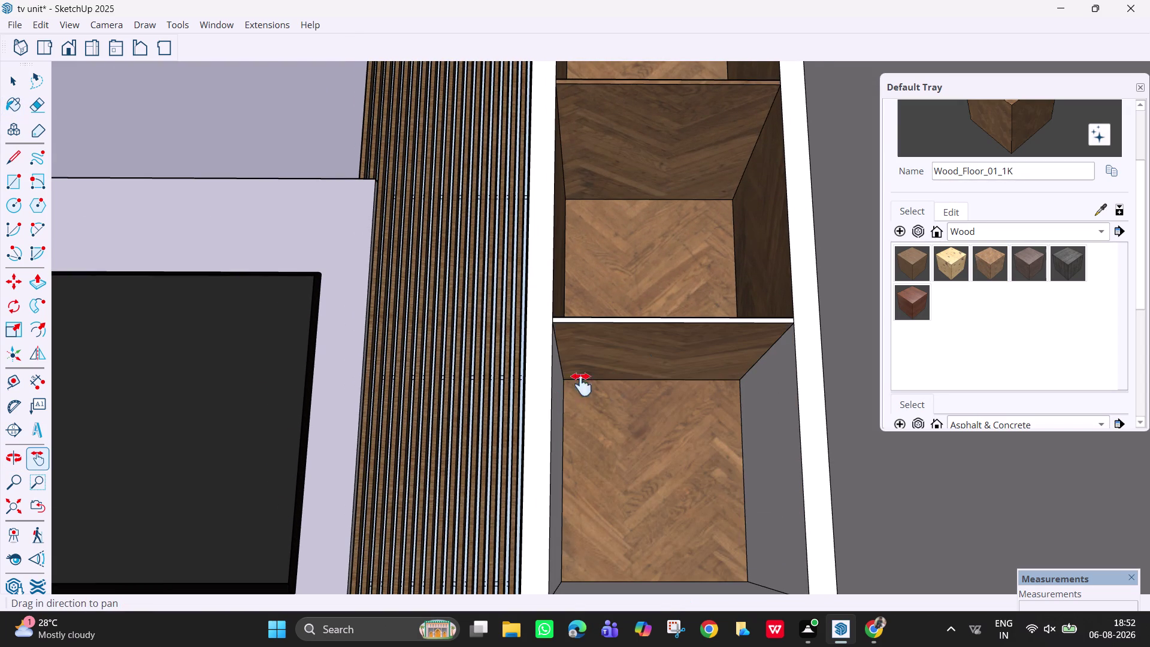
click(986, 262)
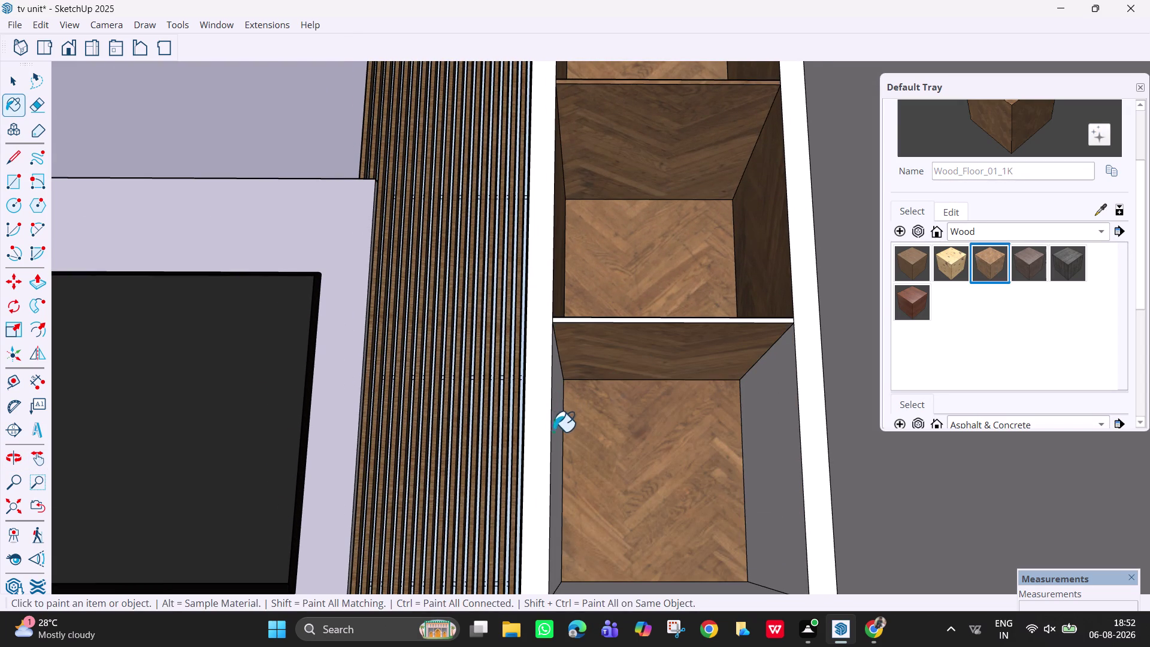
click(558, 435)
click(759, 426)
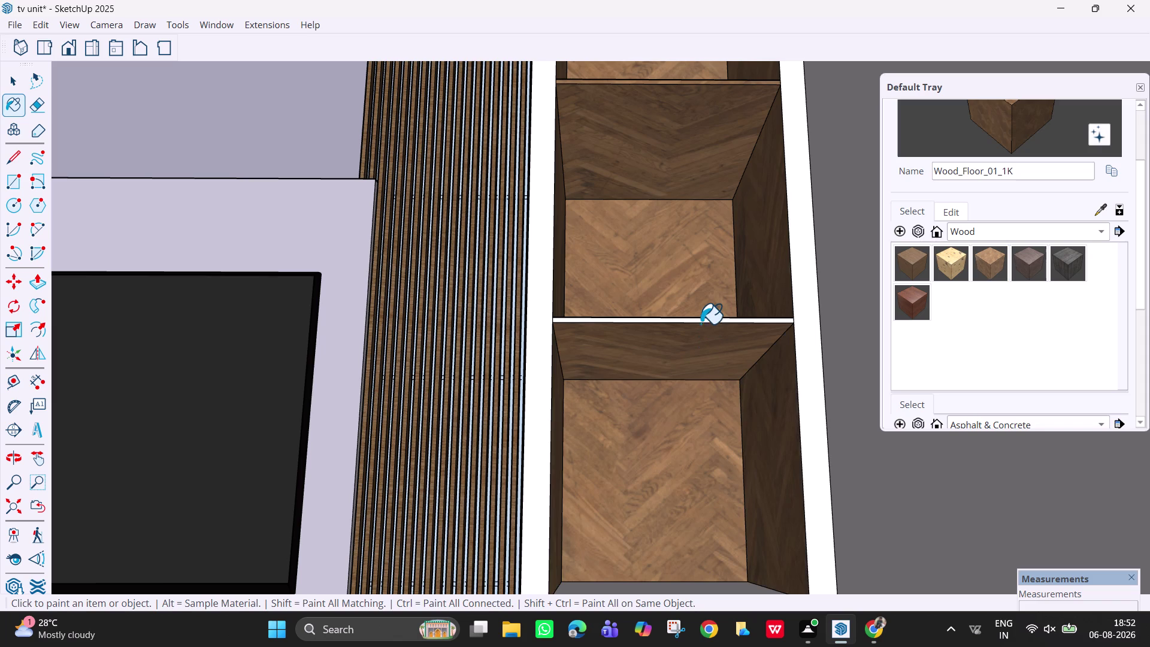
click(701, 320)
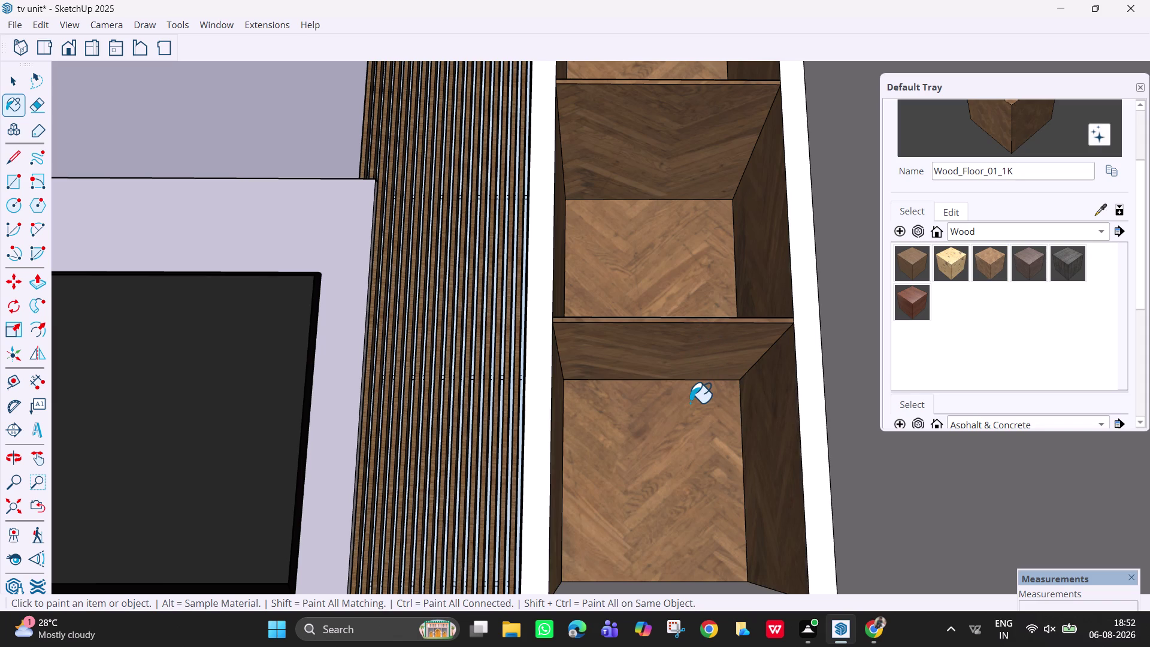
scroll(down, 3)
middle_drag(690, 403, 686, 380)
Cover the lower shelf board and its front edges with herringbone wood.
click(656, 583)
click(633, 550)
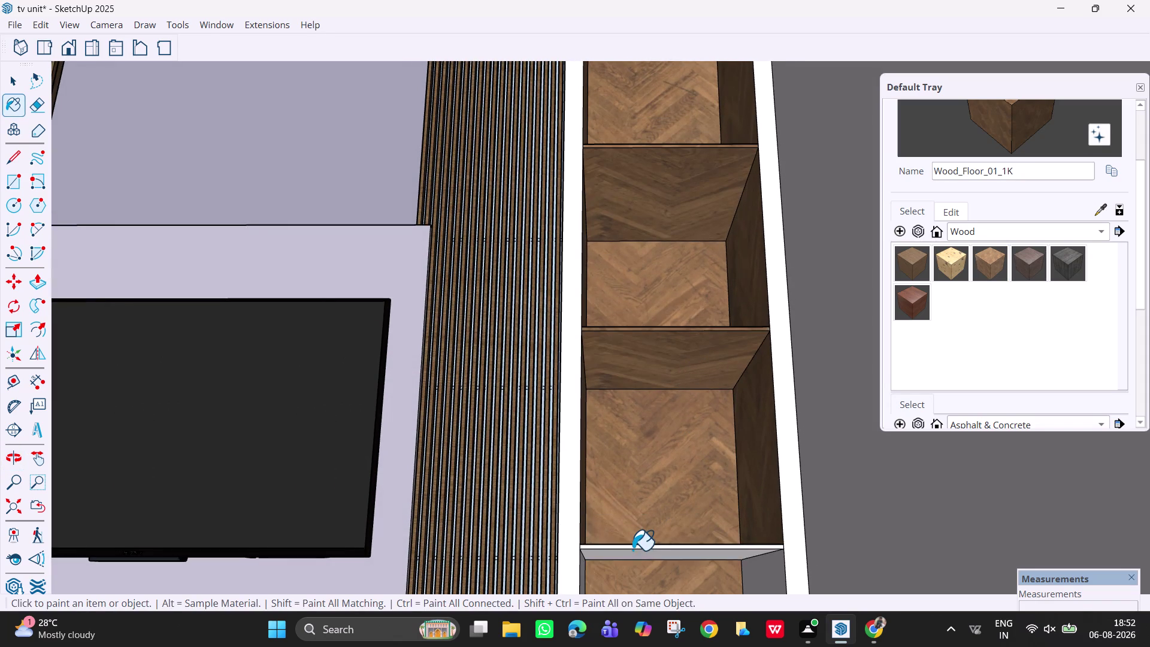
click(628, 544)
click(625, 546)
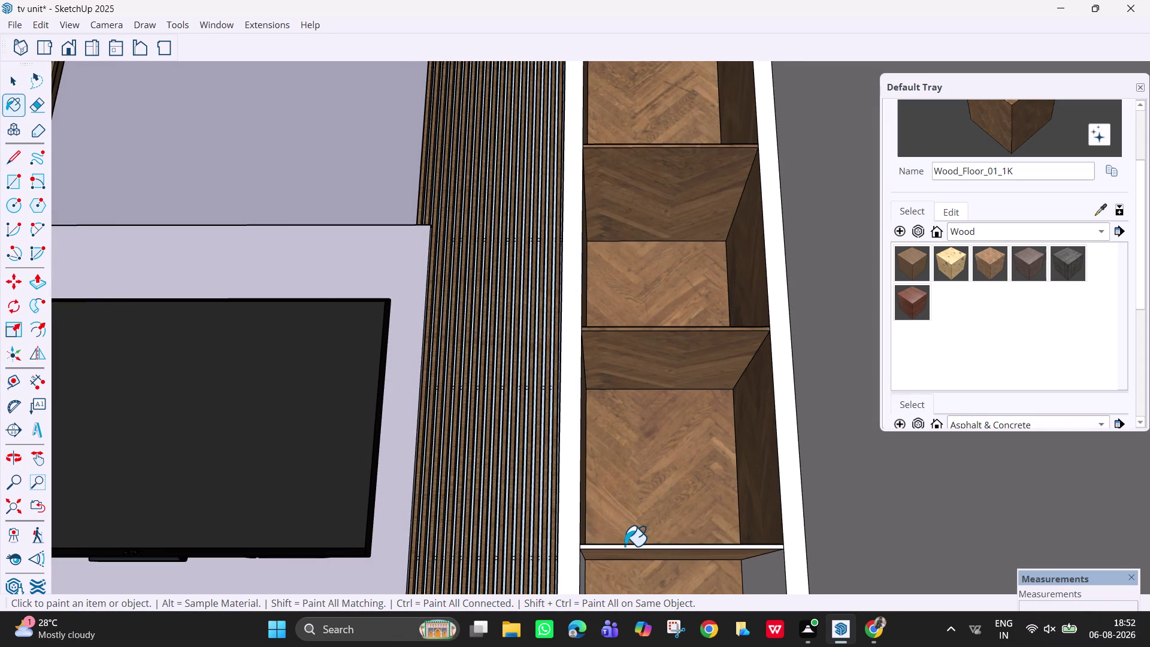
click(625, 548)
click(624, 546)
click(625, 546)
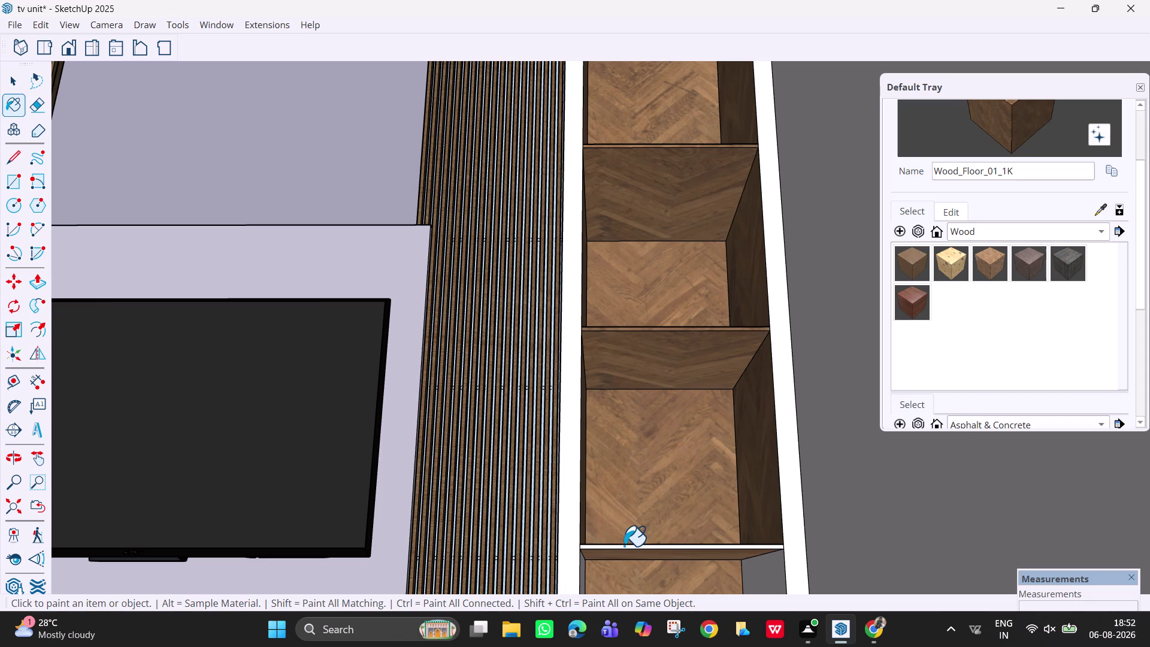
click(627, 547)
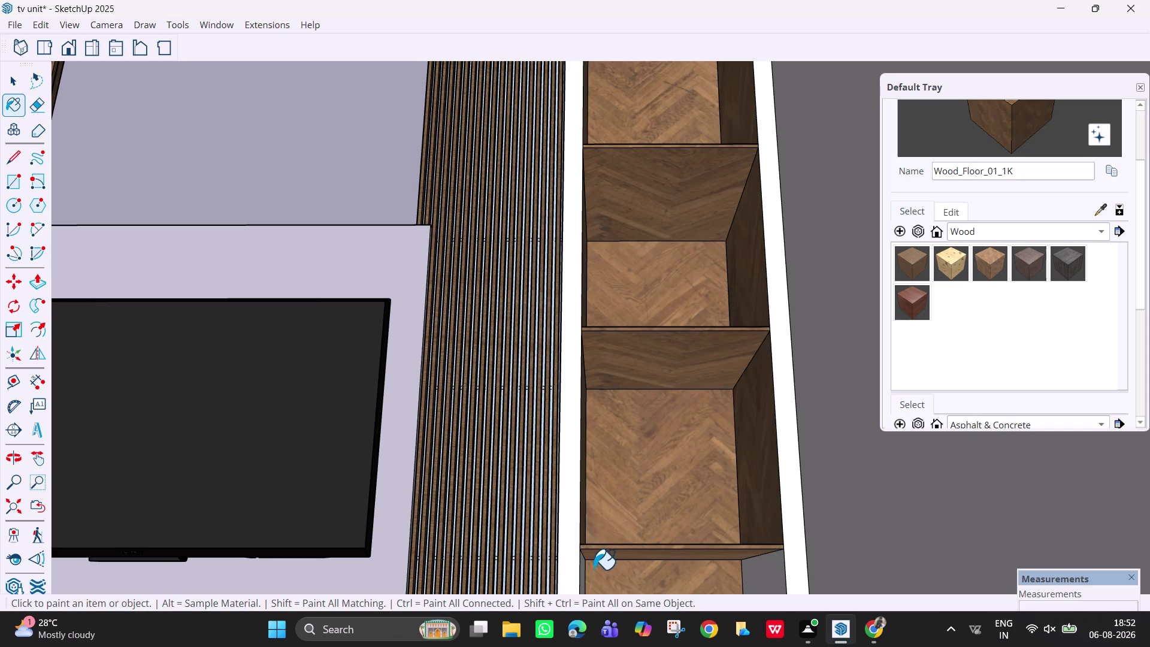
click(581, 580)
click(746, 582)
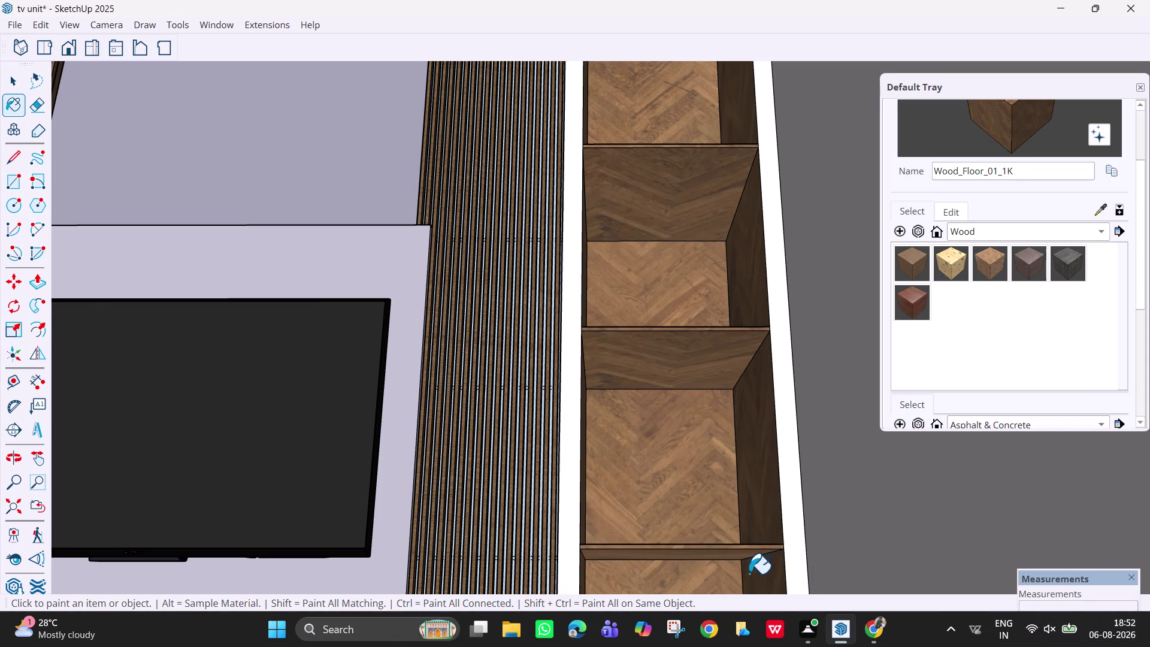
Paint the lower compartment's shelf top, back and side panels with wood.
key(h)
drag(711, 500, 719, 175)
middle_drag(713, 310, 677, 437)
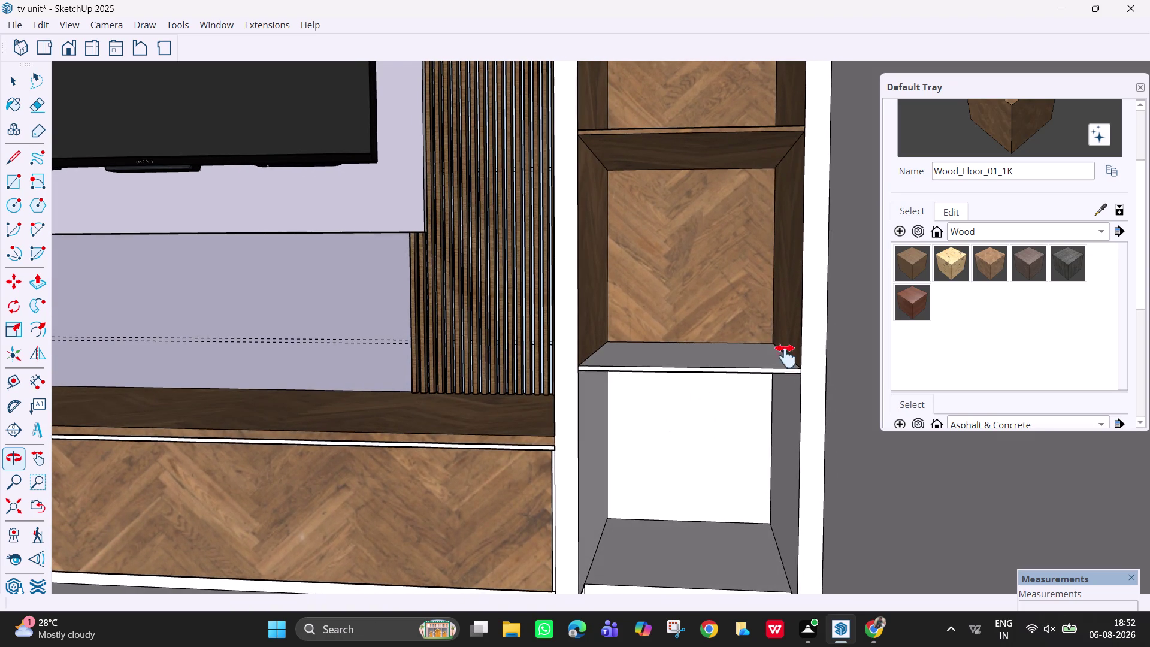
click(994, 255)
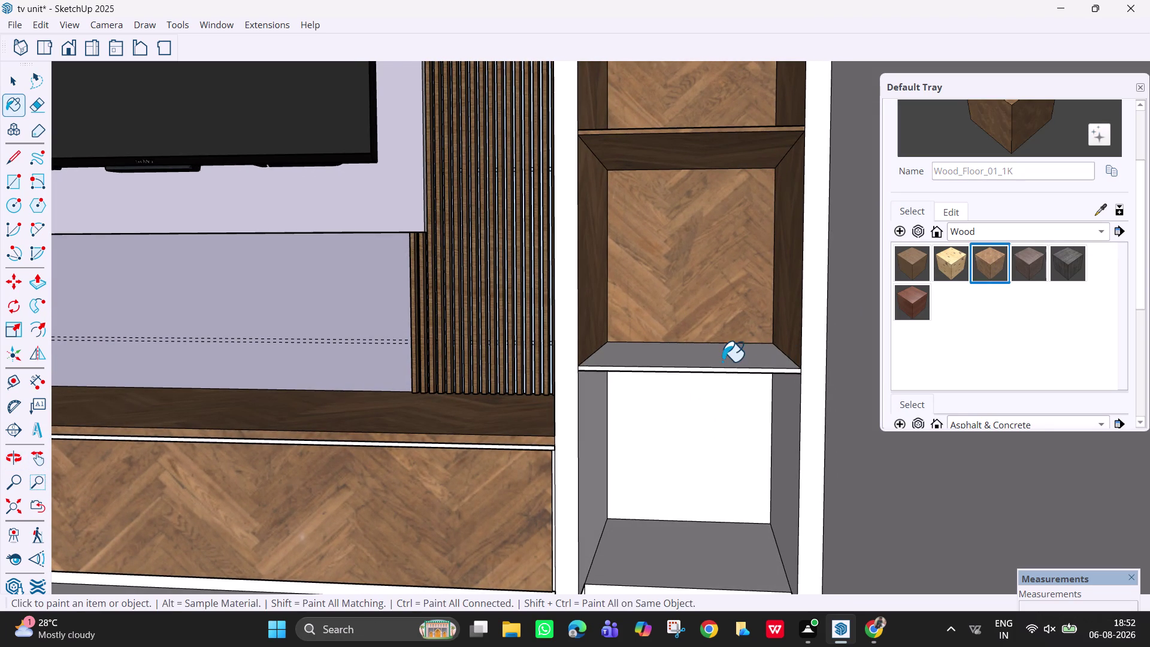
click(722, 359)
click(696, 435)
drag(625, 452, 610, 460)
click(599, 460)
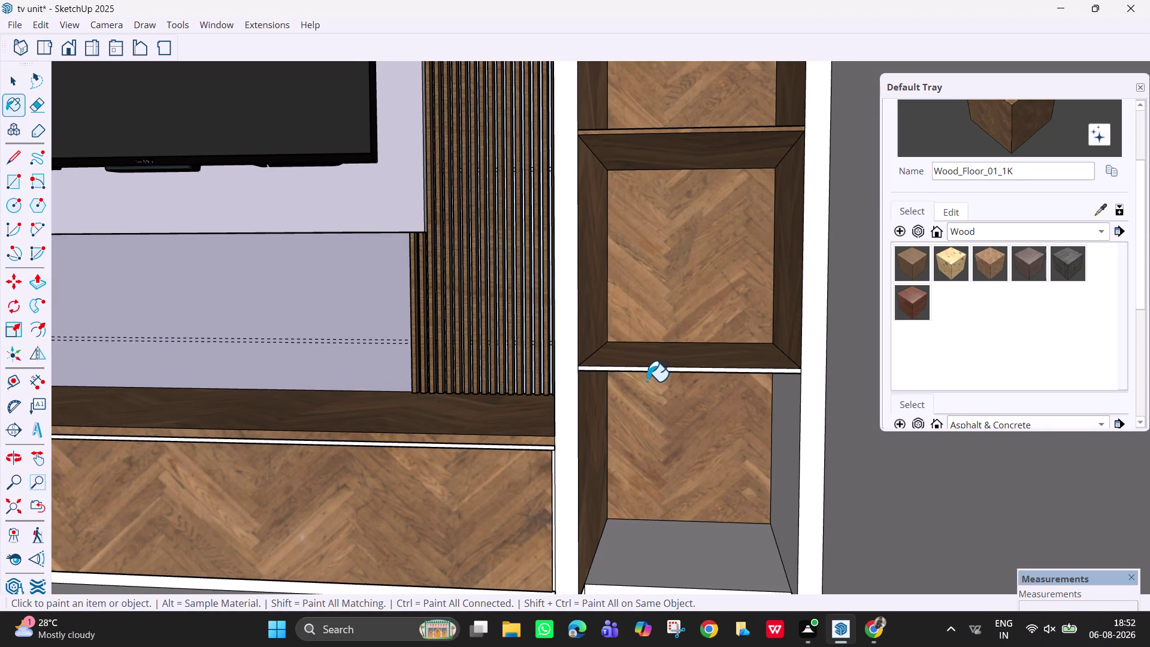
click(656, 370)
click(790, 439)
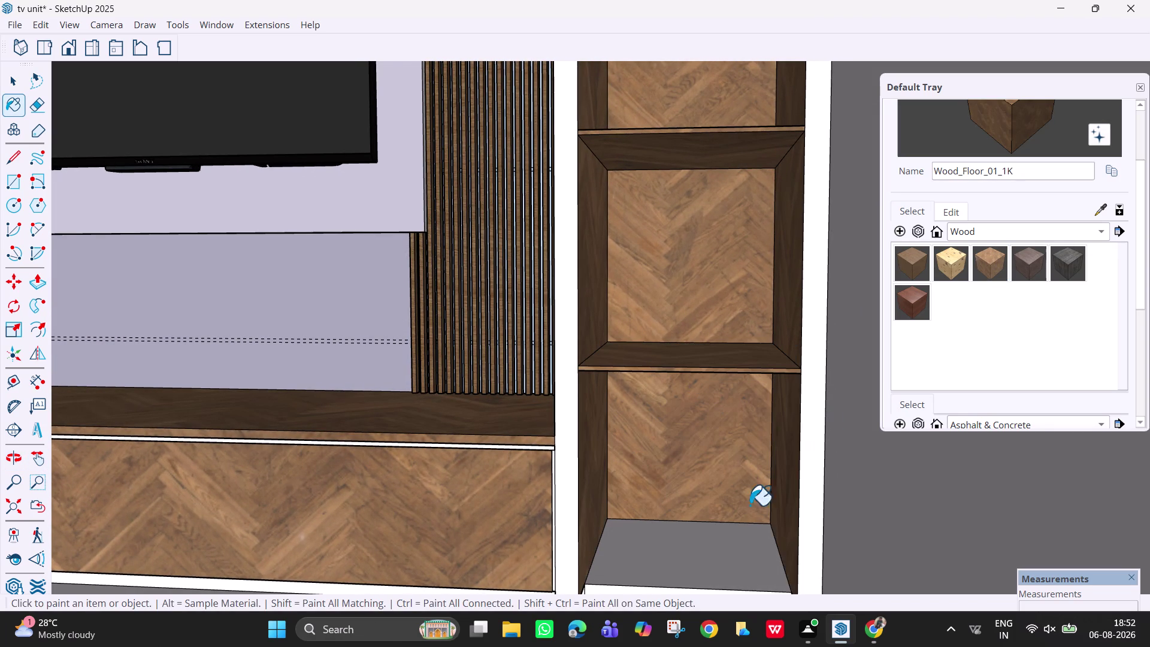
Paint the strip above the cabinet front and the adjacent vertical edge, then open the collection list.
drag(735, 531, 733, 541)
middle_drag(726, 465, 748, 373)
click(745, 361)
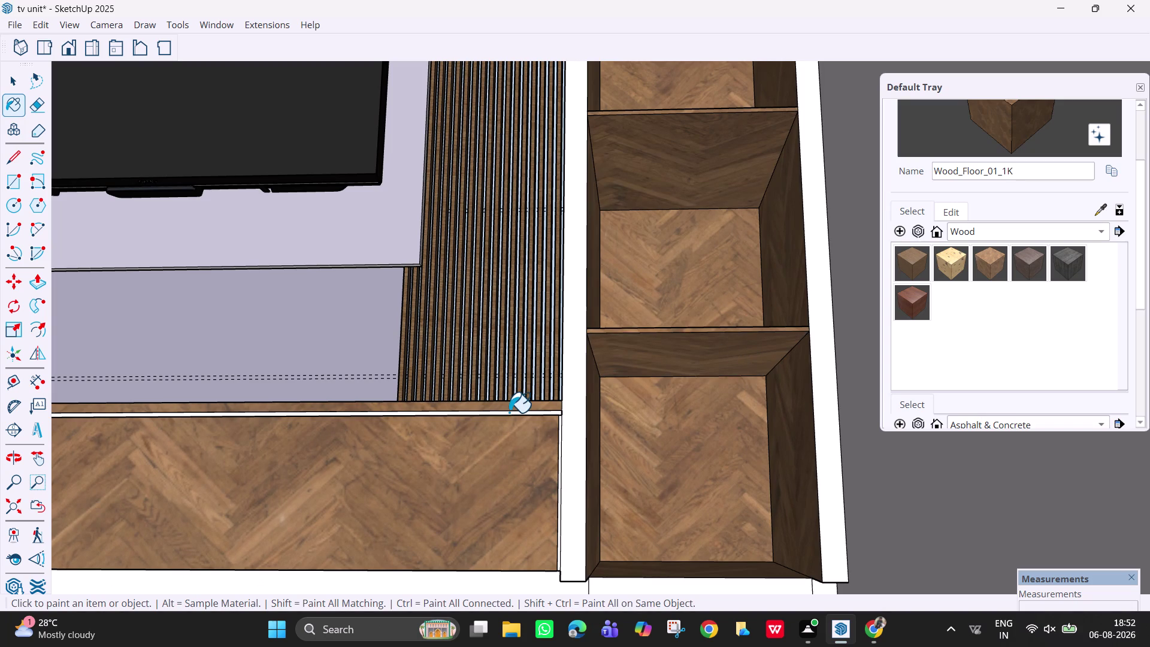
click(507, 414)
scroll(down, 3)
middle_drag(534, 453, 577, 470)
scroll(up, 3)
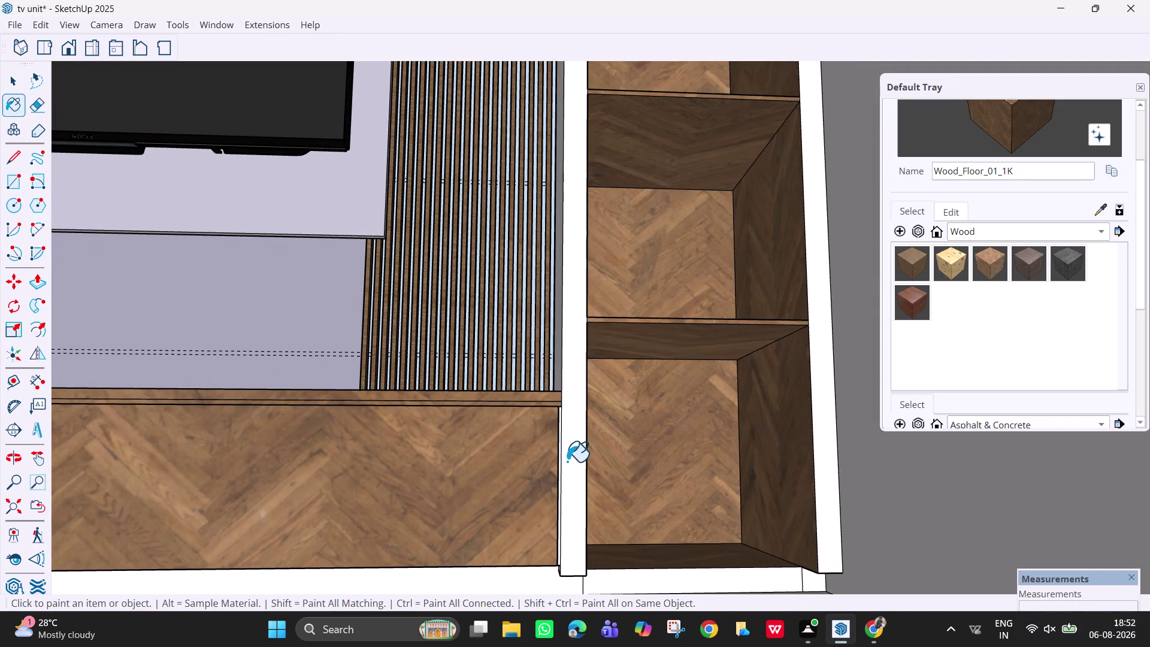
click(560, 455)
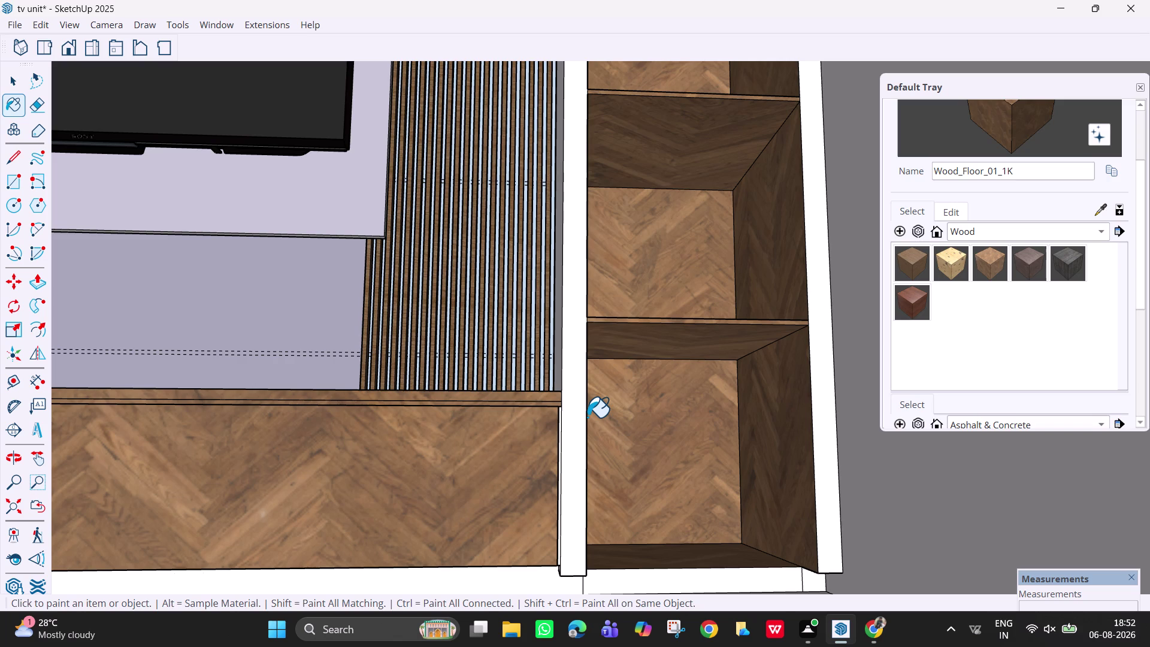
scroll(down, 3)
click(1005, 233)
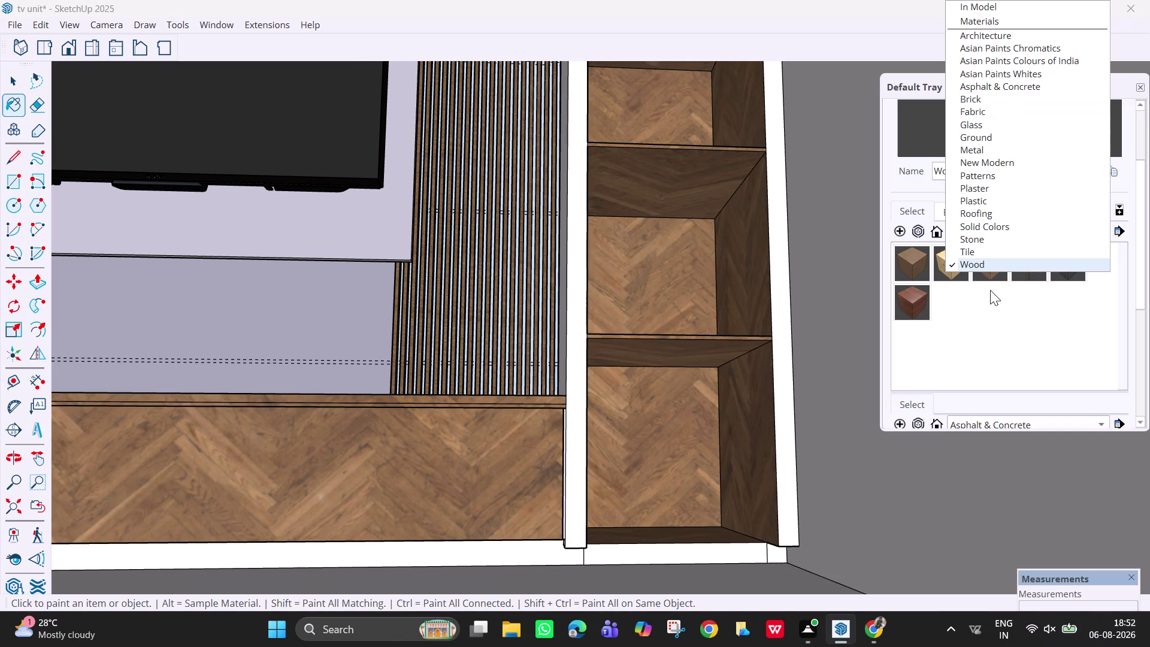
Paint the cabinet front's right edge faces with a dark solid colour.
click(987, 225)
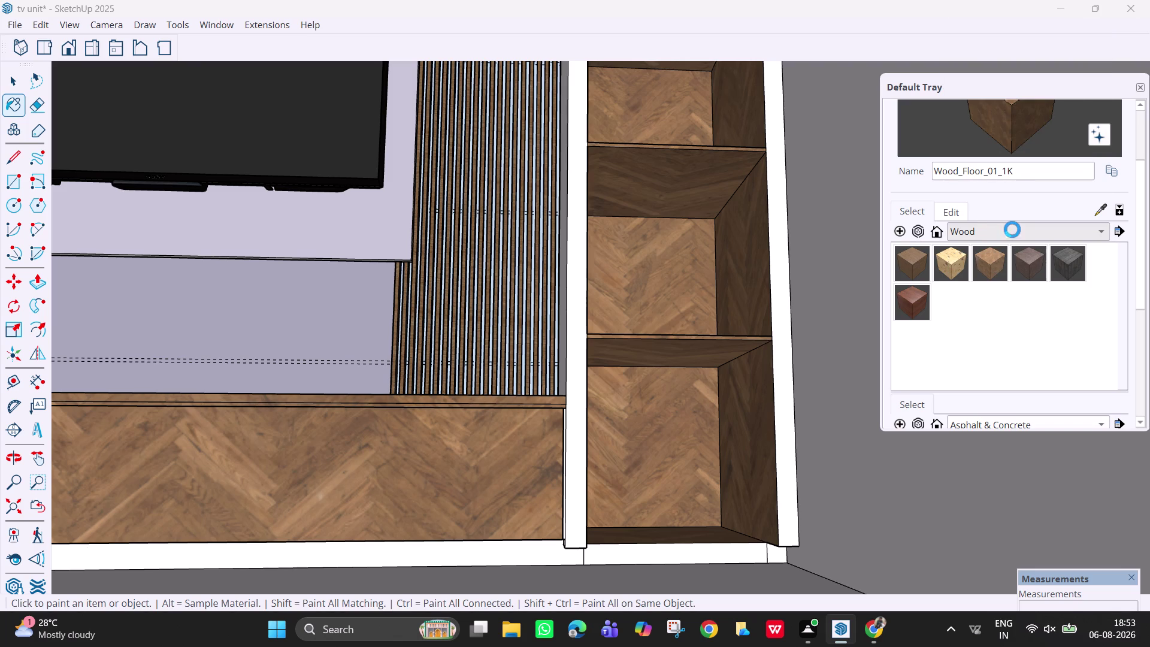
scroll(down, 3)
scroll(down, 3)
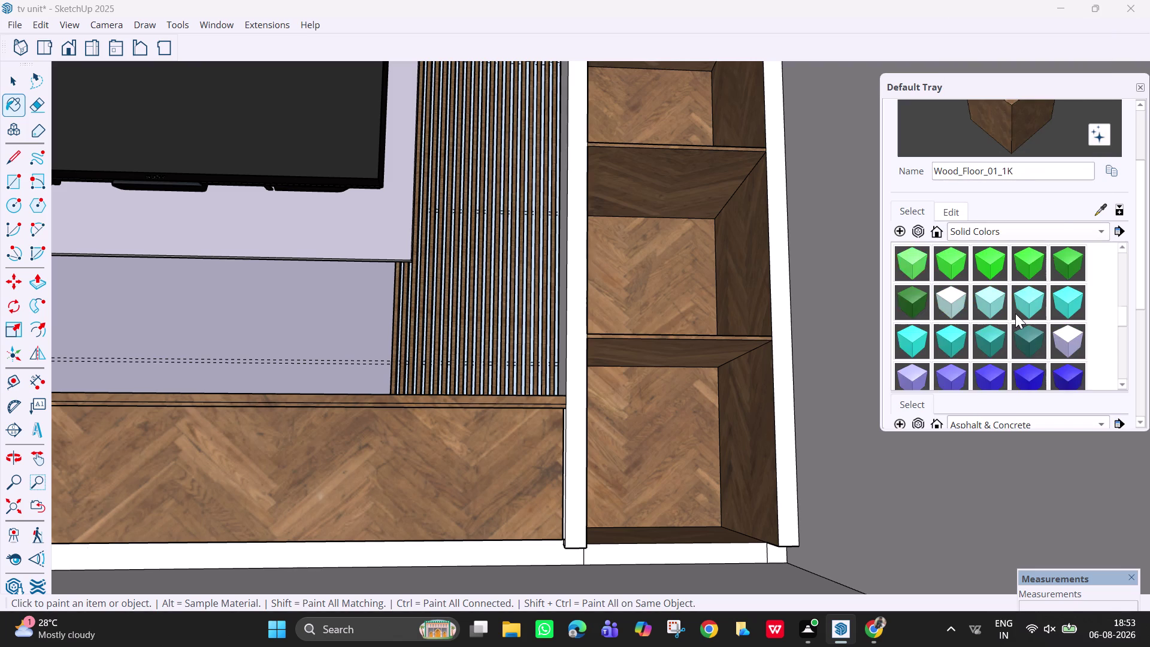
scroll(down, 3)
scroll(down, 3)
scroll(up, 3)
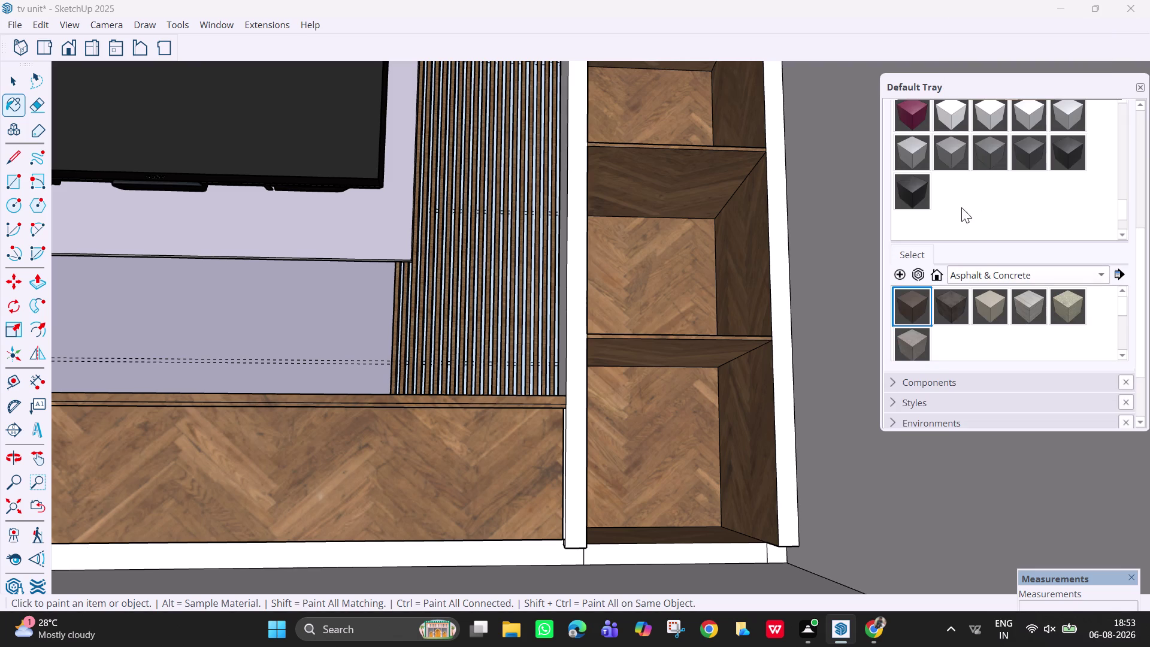
click(920, 195)
scroll(up, 3)
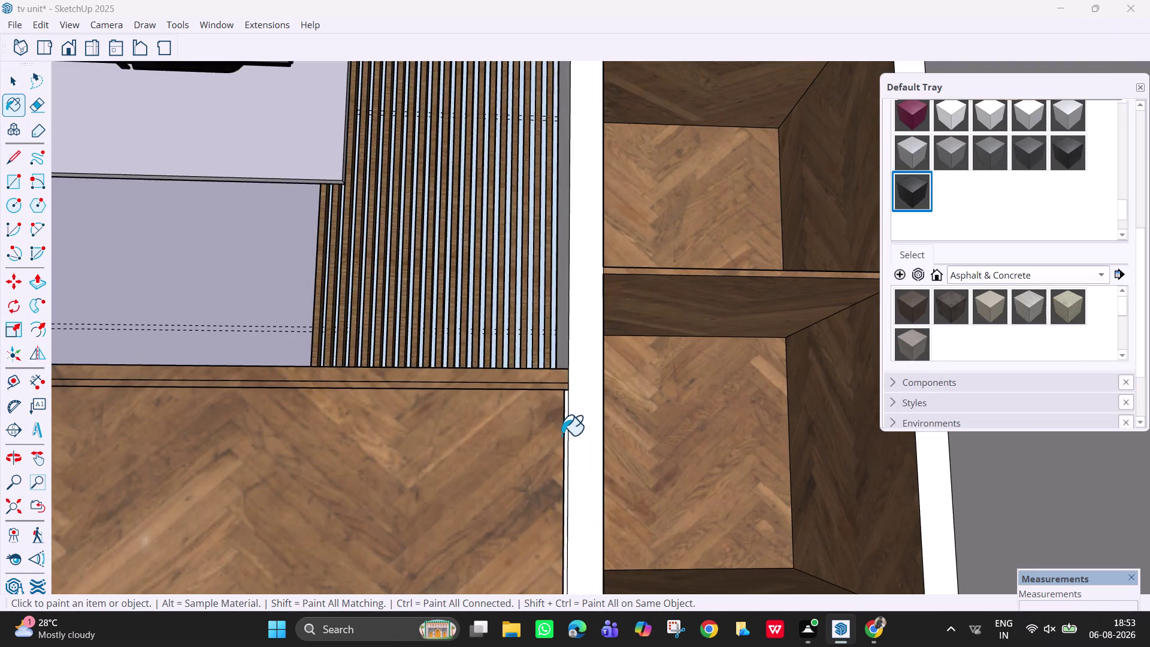
click(564, 427)
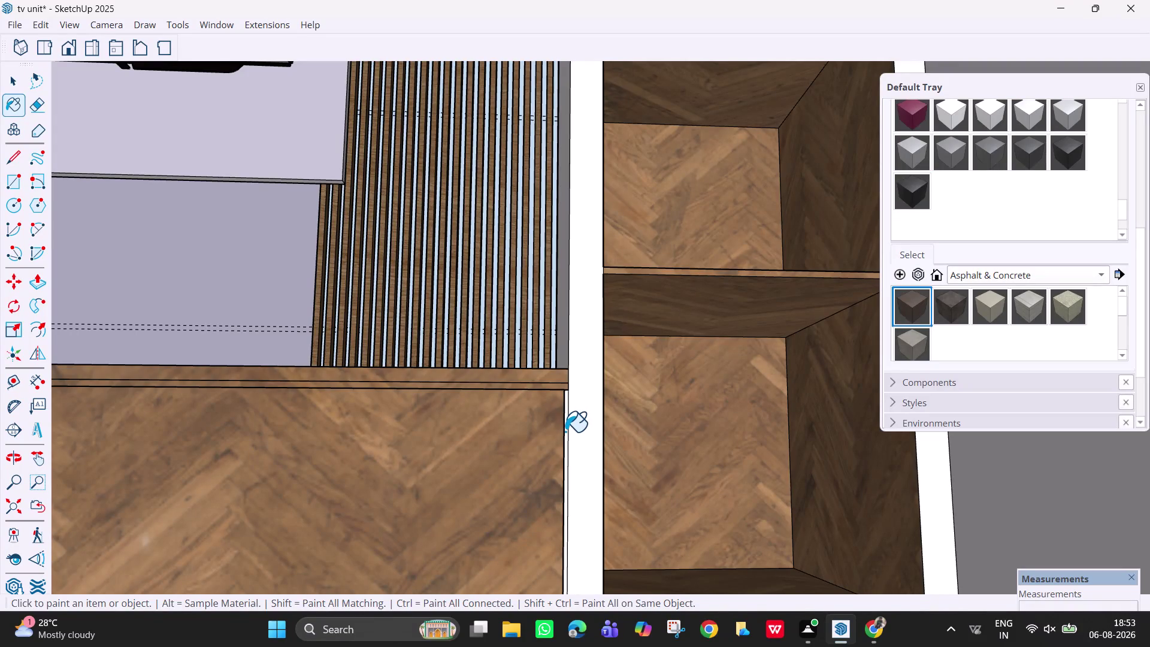
click(565, 432)
click(567, 436)
Pan to the cabinet front's left edge and paint it with dark Asphalt_02_1K.
scroll(down, 3)
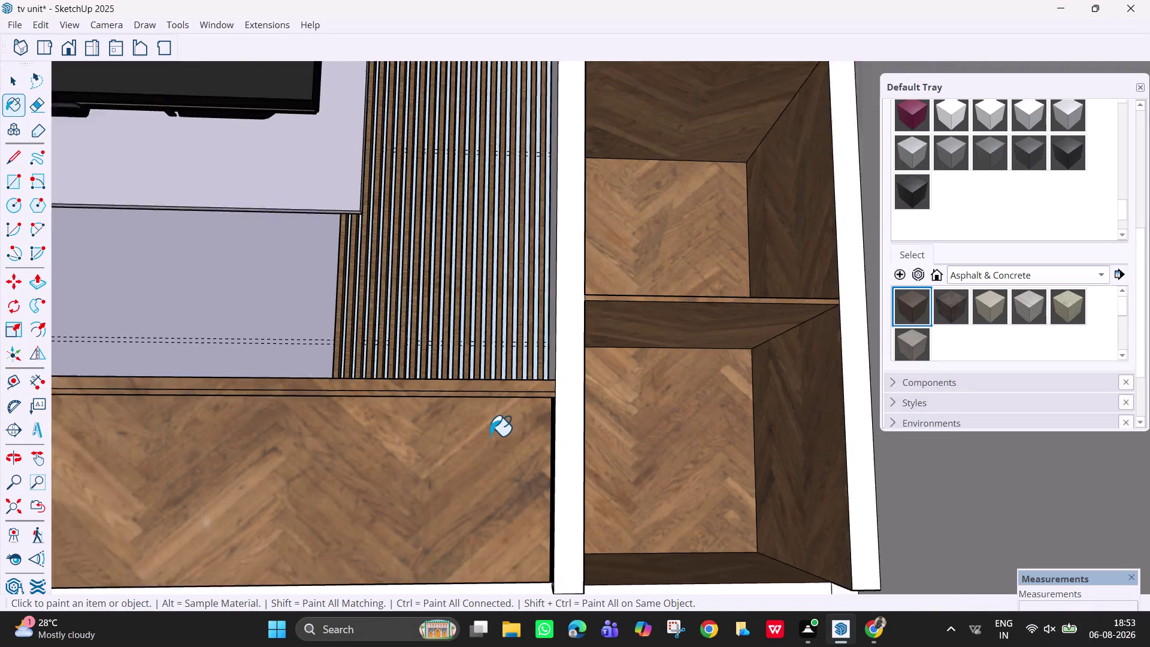
scroll(down, 3)
key(h)
drag(430, 430, 875, 383)
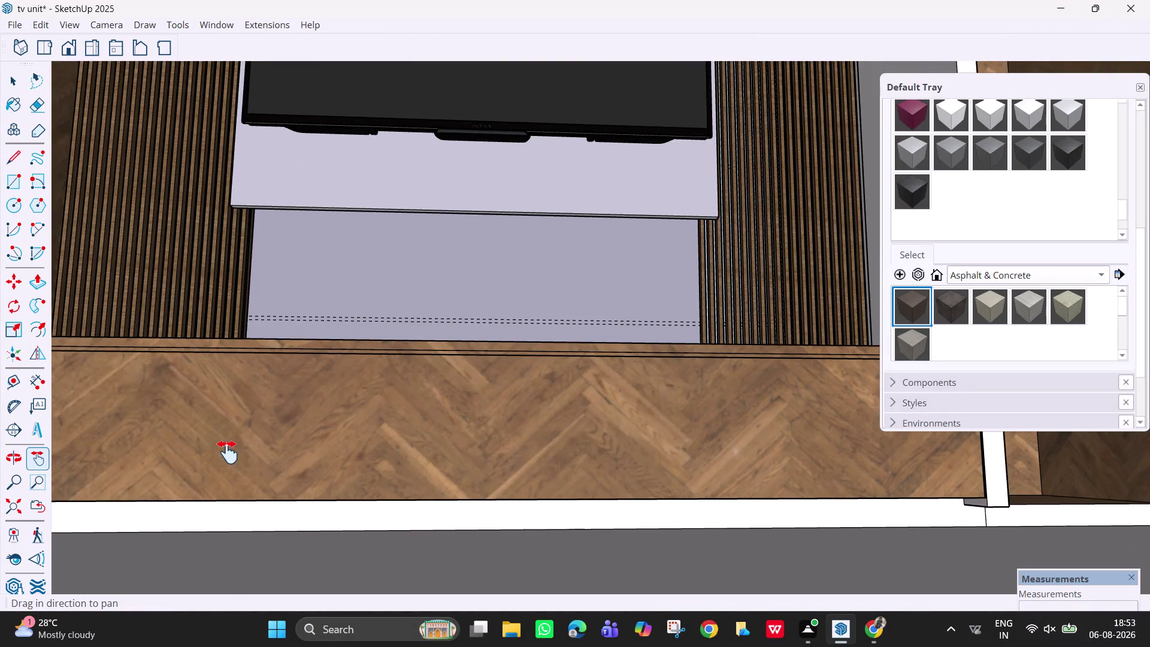
drag(202, 458, 672, 480)
scroll(up, 3)
scroll(up, 3)
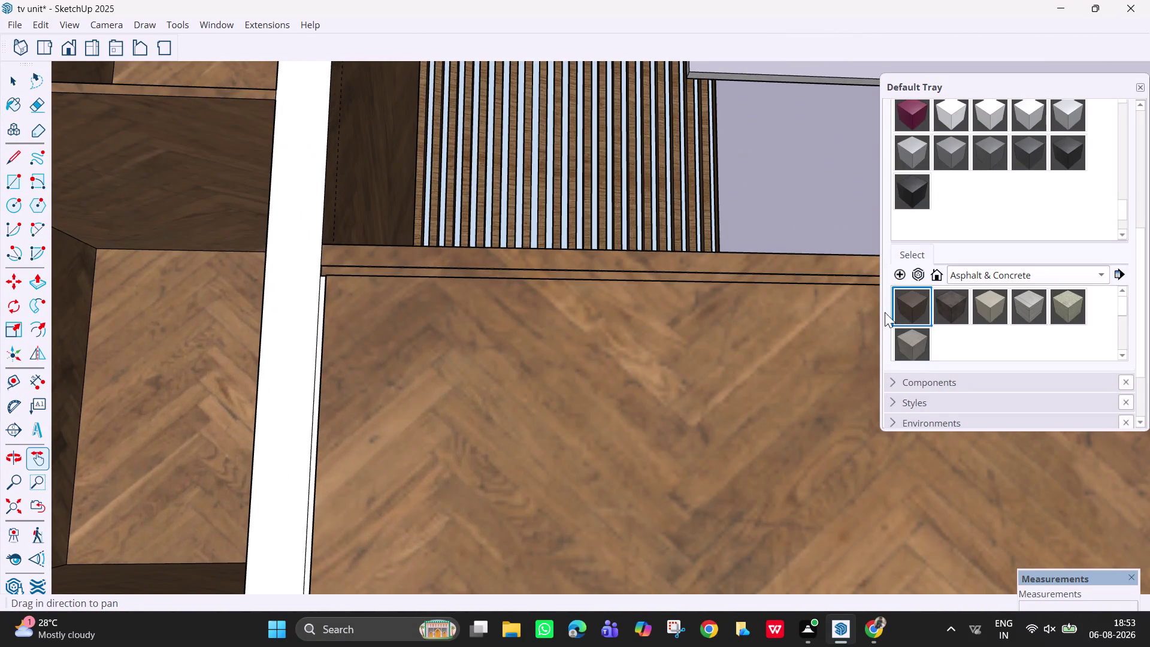
click(941, 310)
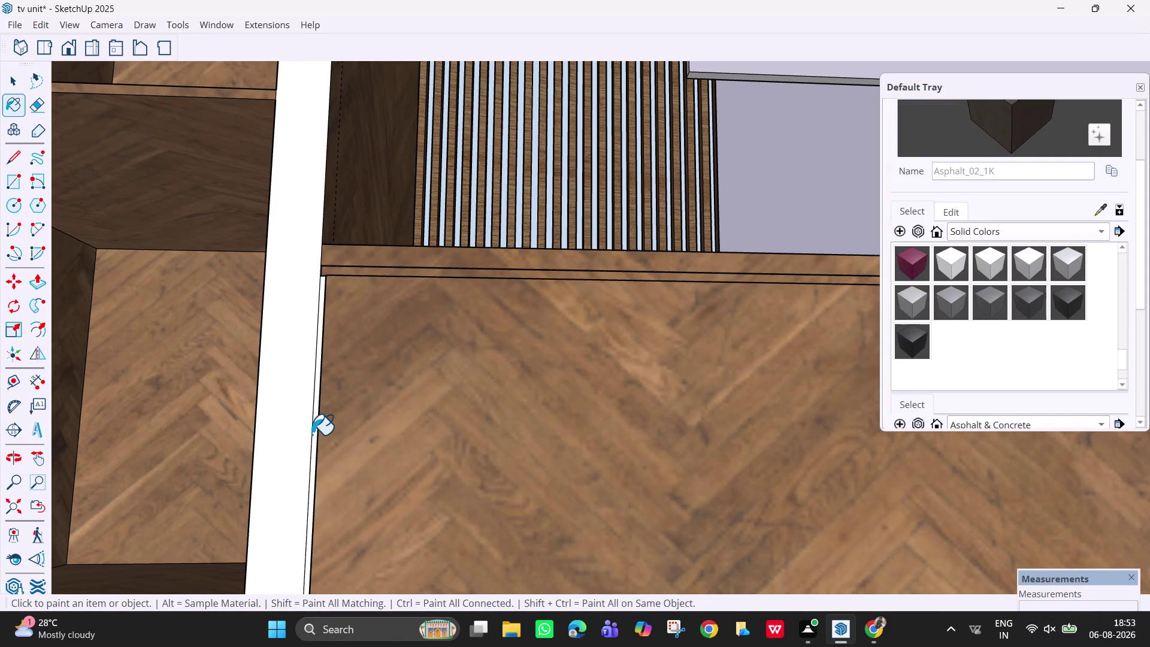
click(314, 439)
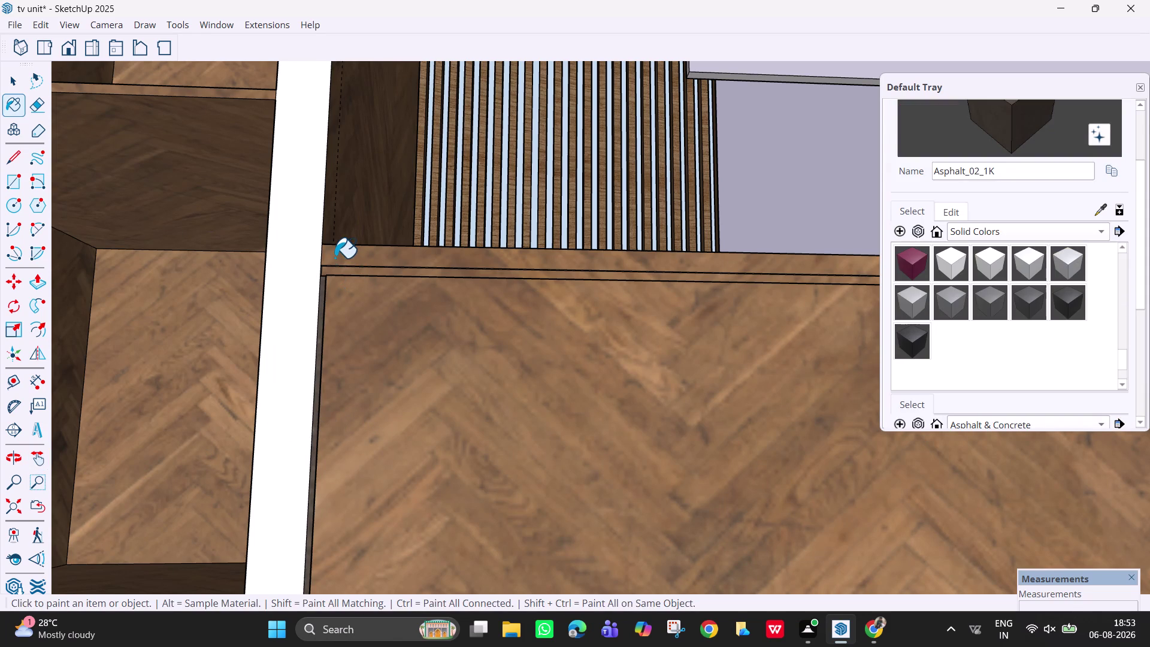
Pan along the cabinet front over to the shelving unit.
scroll(down, 3)
middle_drag(309, 388, 327, 435)
scroll(down, 3)
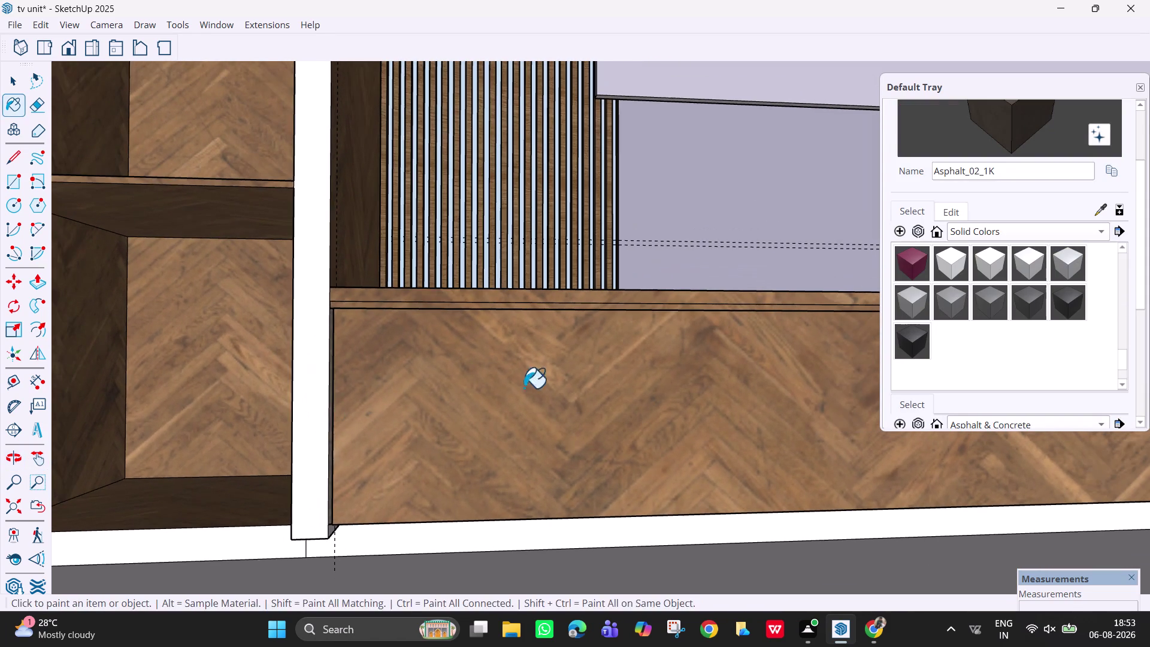
key(h)
drag(527, 386, 111, 404)
drag(960, 386, 551, 412)
drag(690, 414, 236, 416)
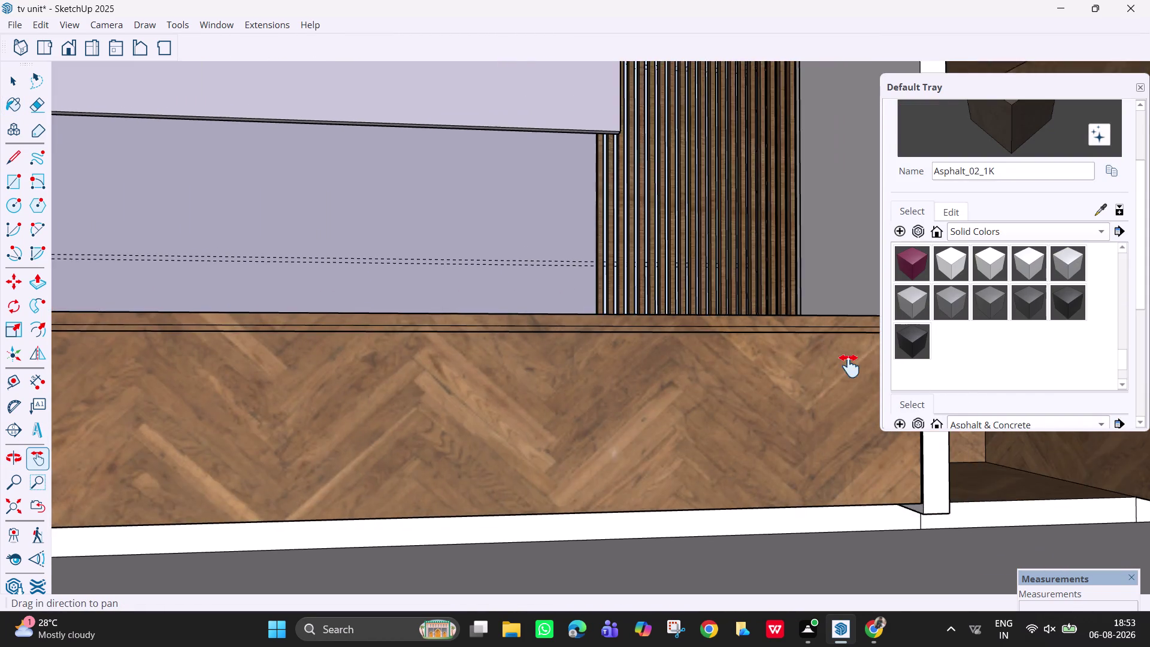
drag(854, 366, 484, 396)
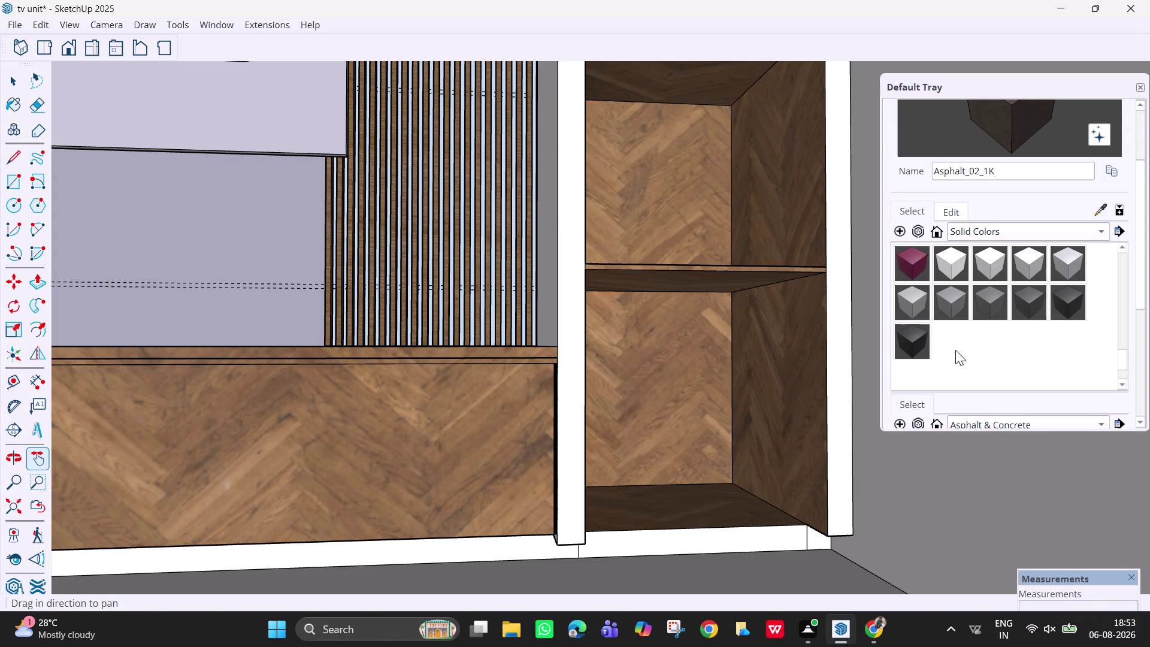
scroll(up, 3)
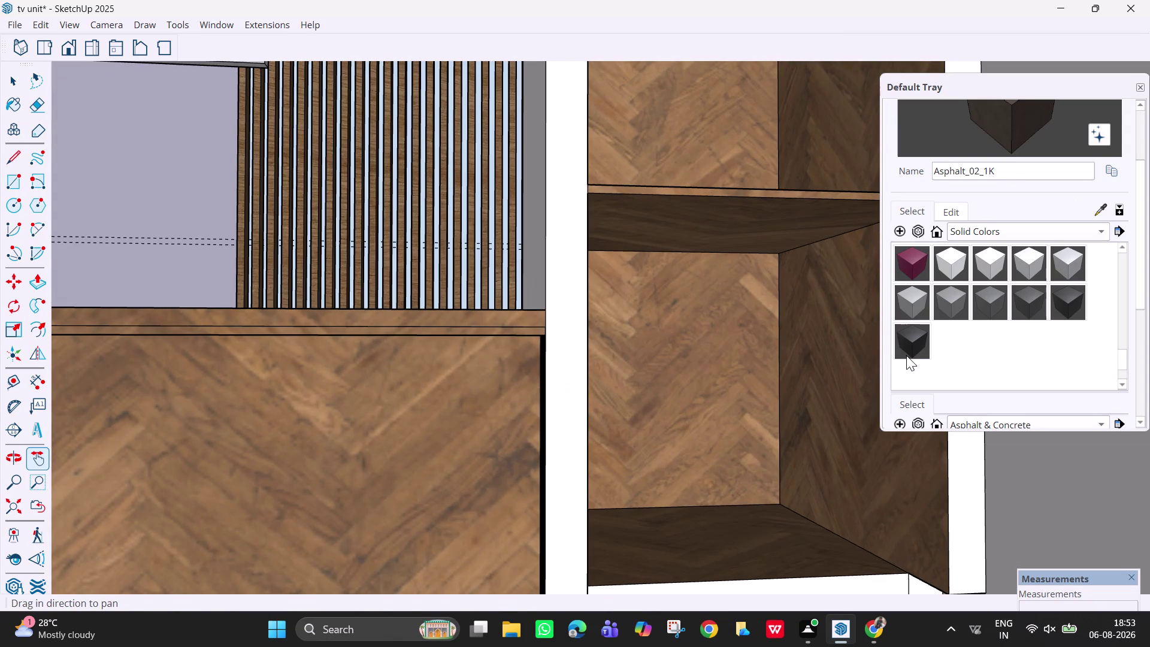
Repaint the cabinet front's edge with M08_Obsidian_Black.
click(909, 345)
click(543, 458)
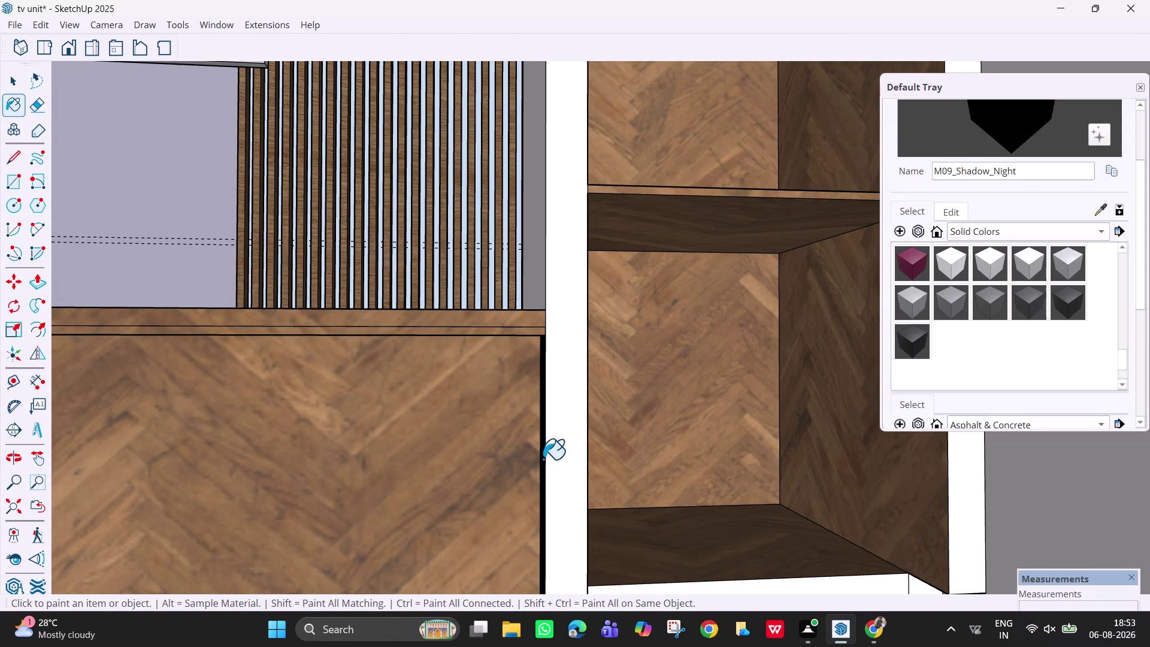
click(1061, 313)
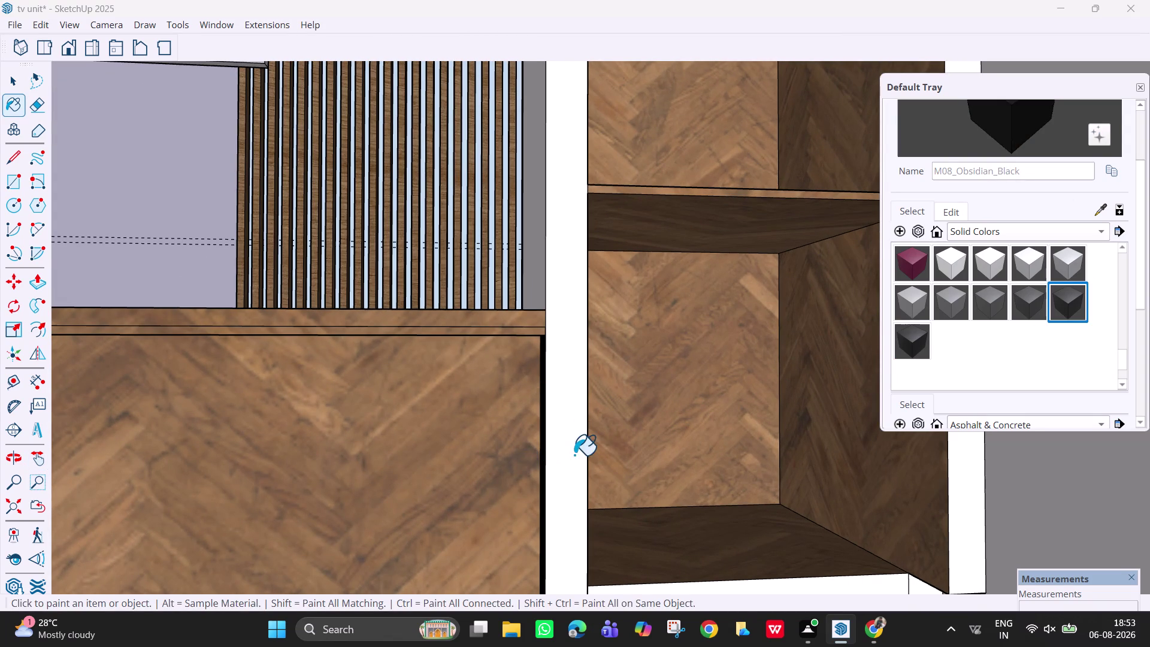
click(542, 457)
scroll(down, 3)
key(h)
drag(355, 440, 1149, 323)
drag(318, 439, 819, 480)
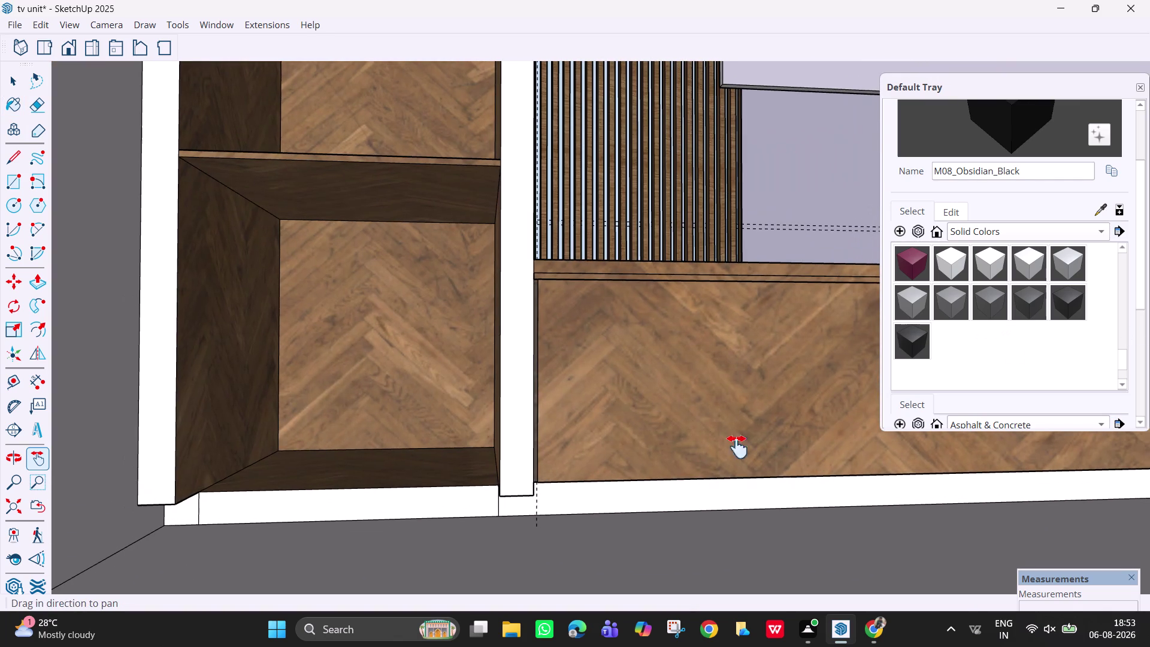
Sample the herringbone material from the base's face.
middle_drag(578, 382, 519, 389)
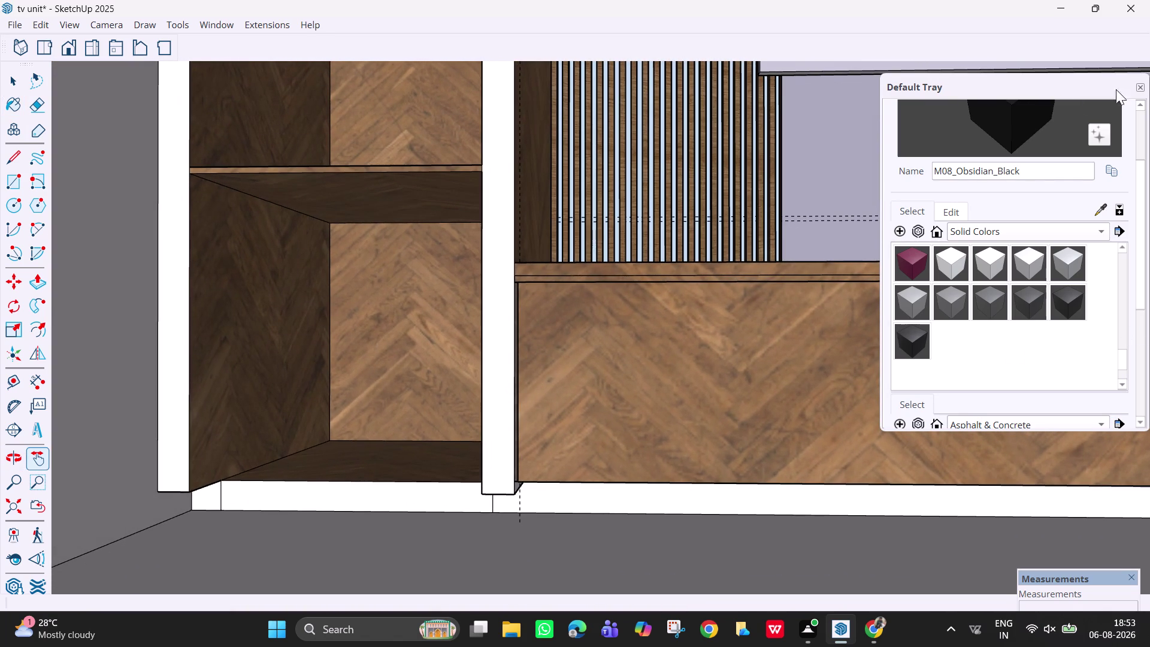
click(1103, 211)
scroll(up, 3)
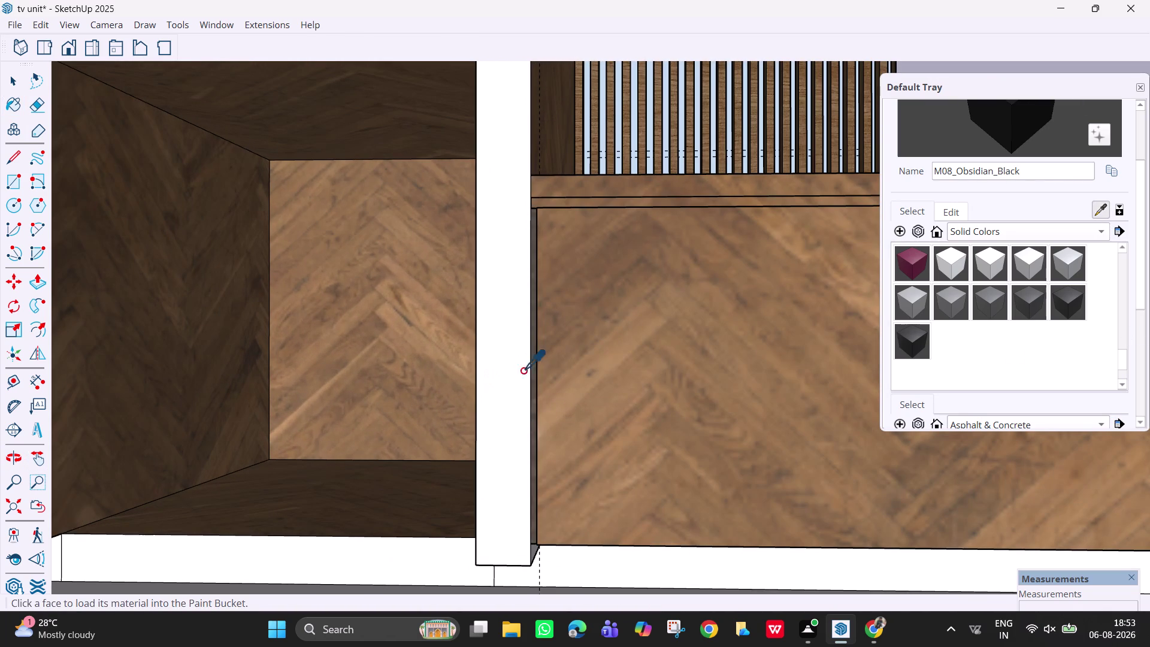
click(533, 377)
Pan along the base's front to bring its end face into view.
key(h)
drag(743, 338, 479, 346)
drag(592, 352, 140, 390)
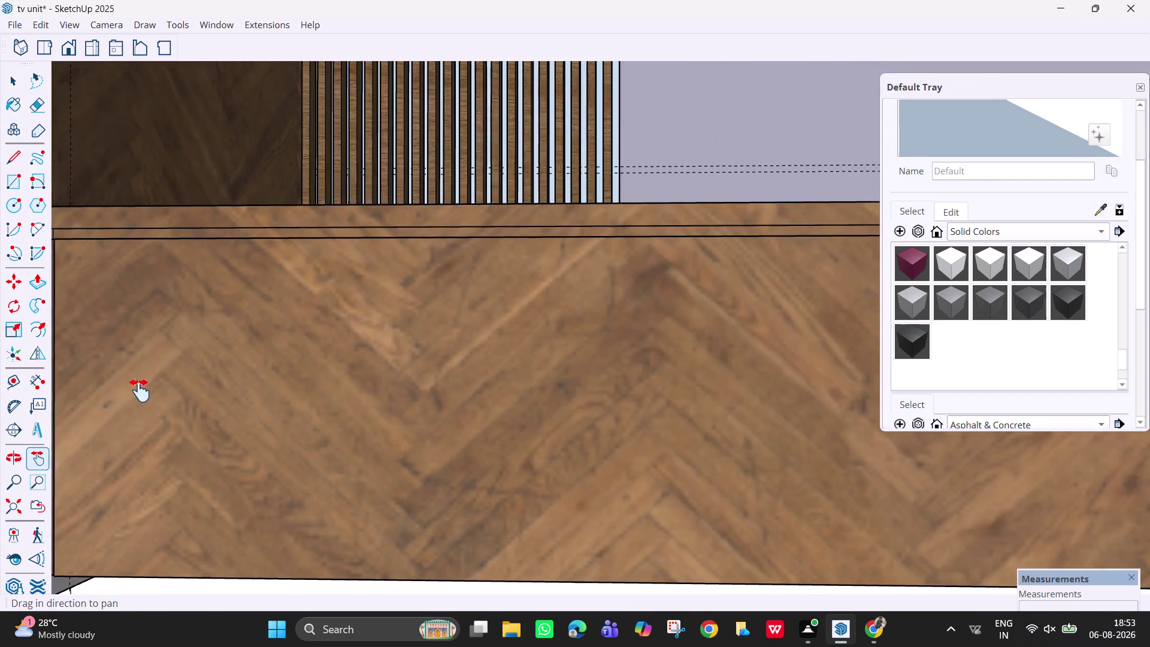
drag(139, 390, 206, 412)
drag(688, 399, 107, 341)
drag(510, 386, 13, 366)
drag(775, 353, 142, 393)
drag(671, 421, 260, 406)
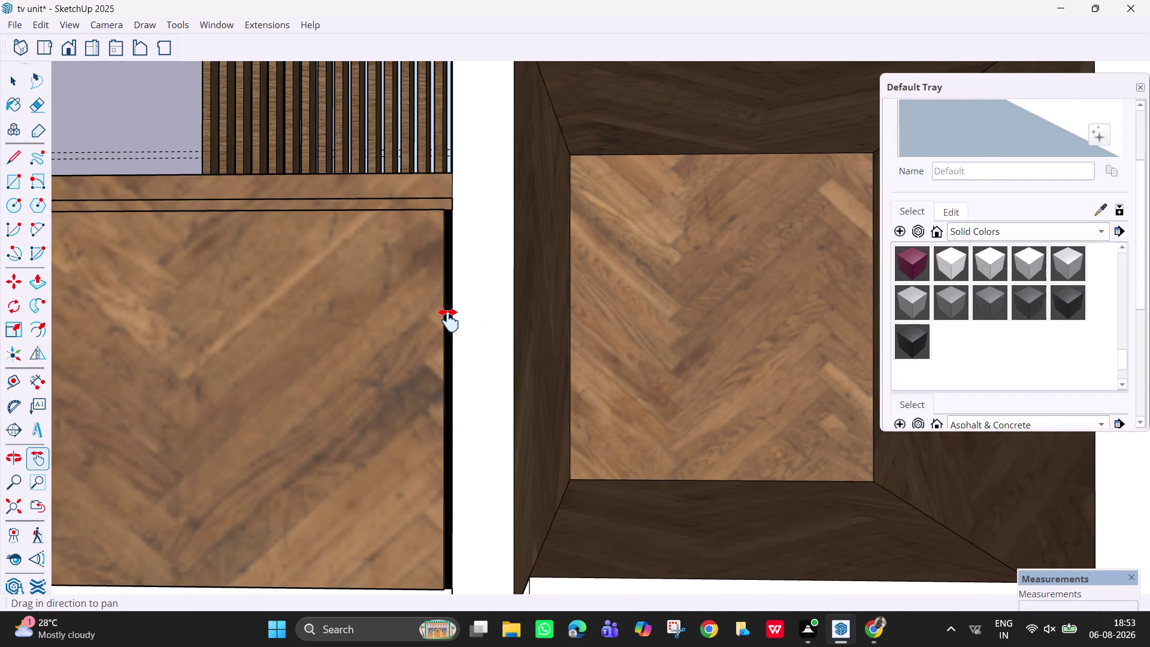
Paint the TV unit base's front face with the sampled herringbone wood.
key(p)
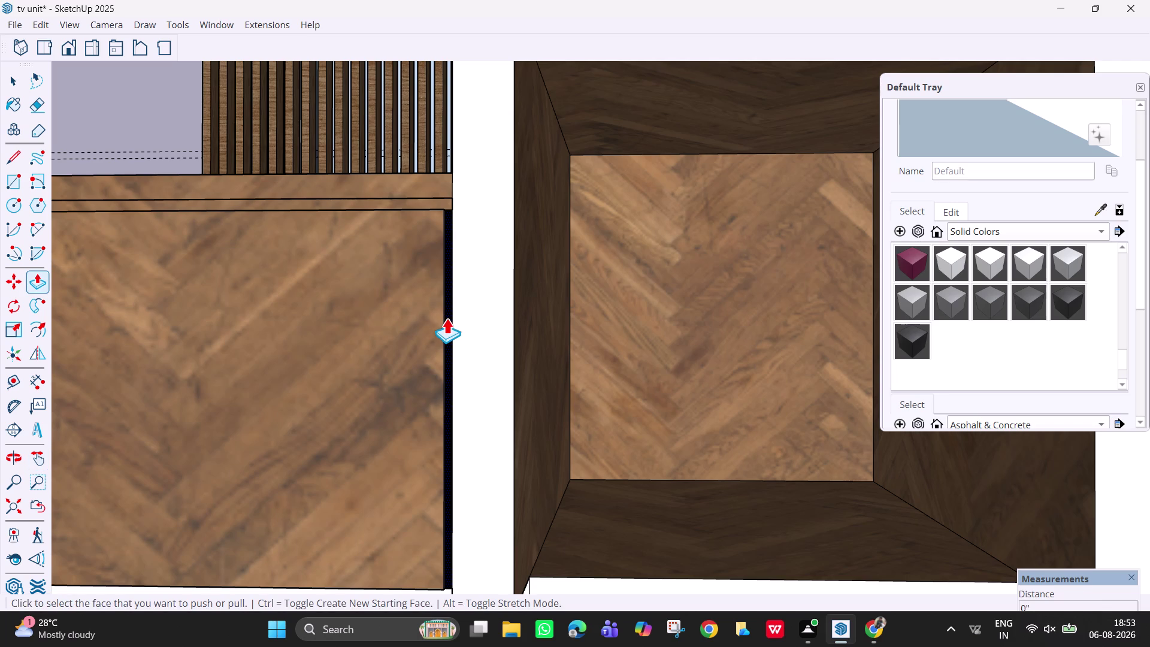
click(16, 103)
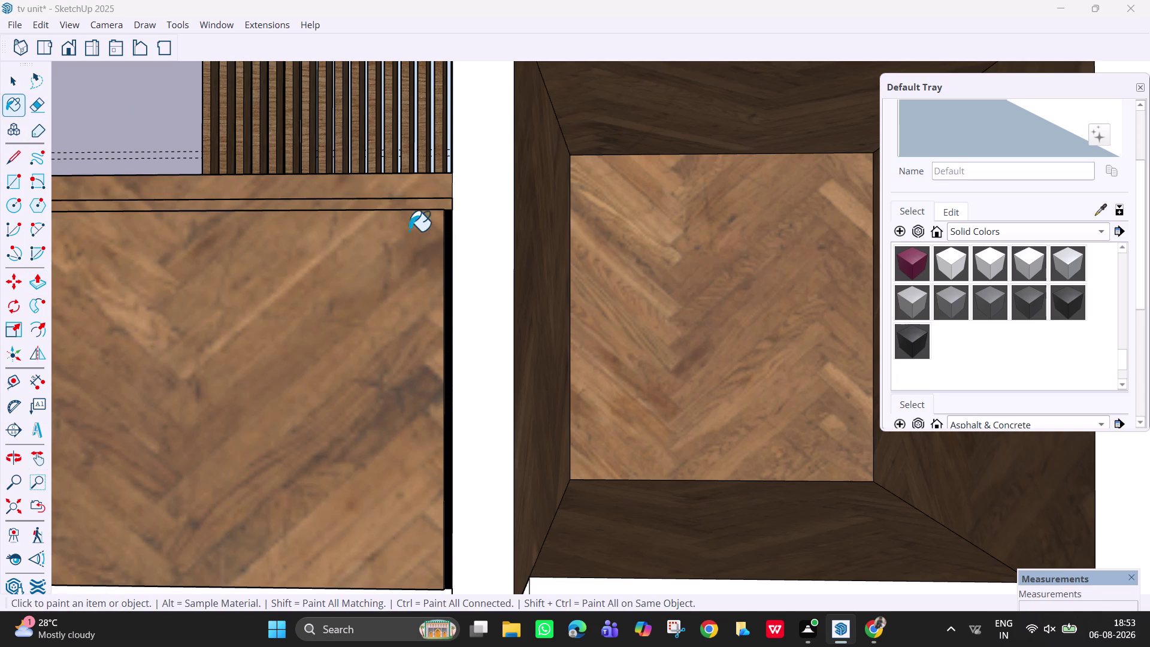
click(446, 309)
double_click(446, 309)
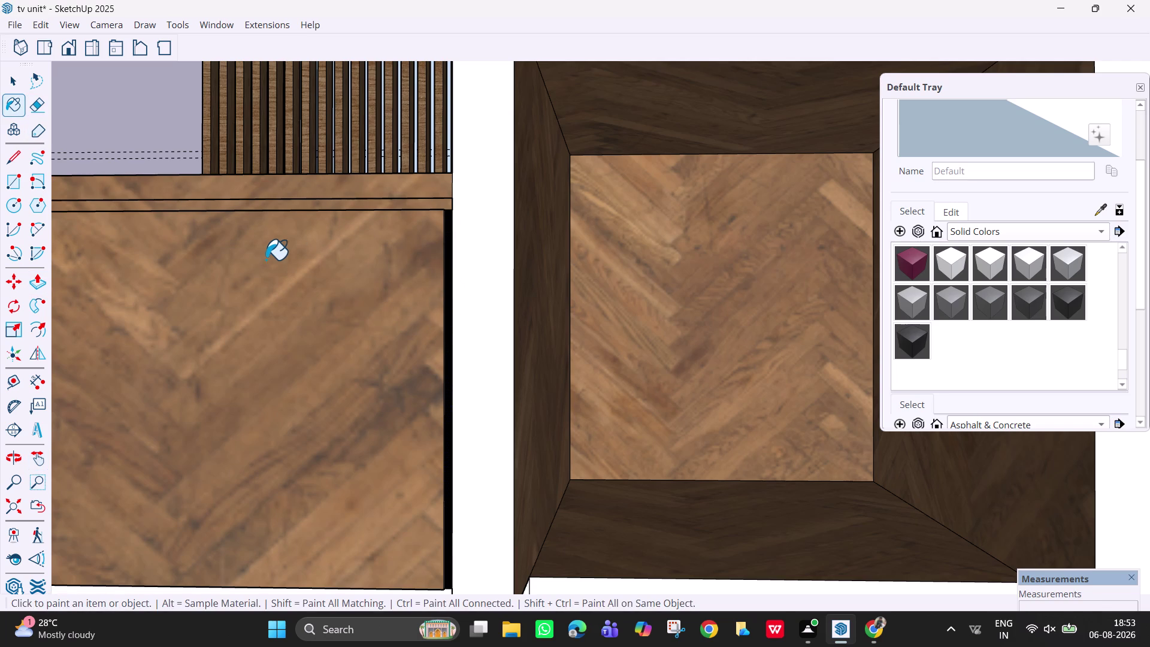
Pan across the unit to show the whole base under the TV.
scroll(down, 3)
key(h)
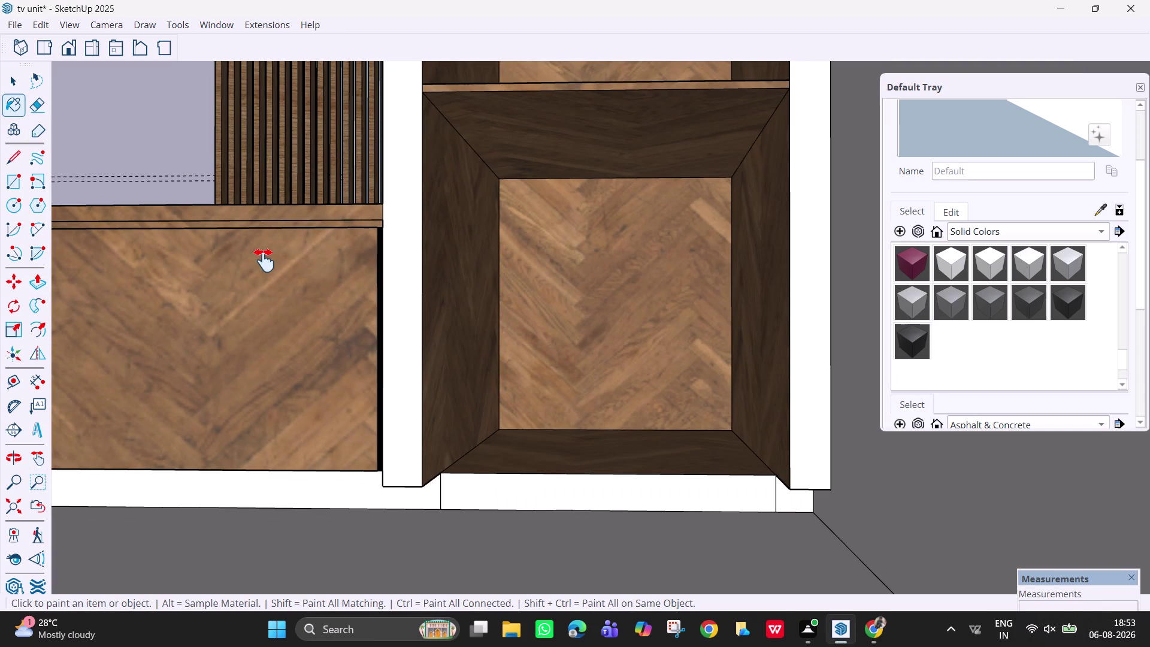
drag(264, 260, 764, 289)
scroll(down, 3)
key(h)
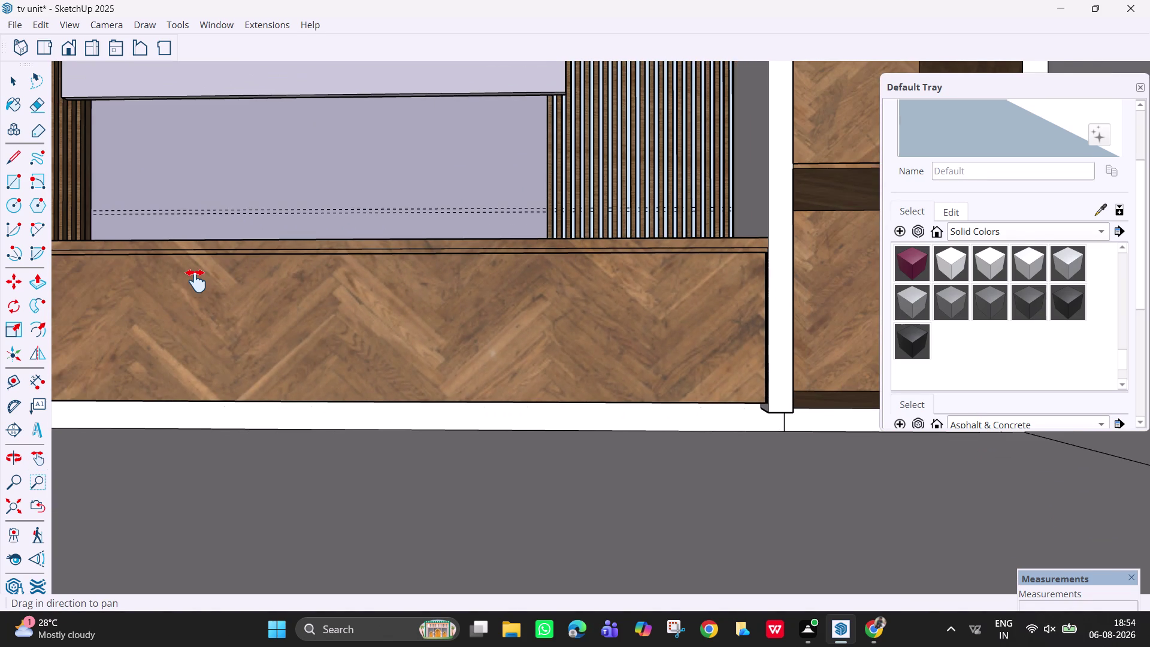
drag(196, 281, 413, 418)
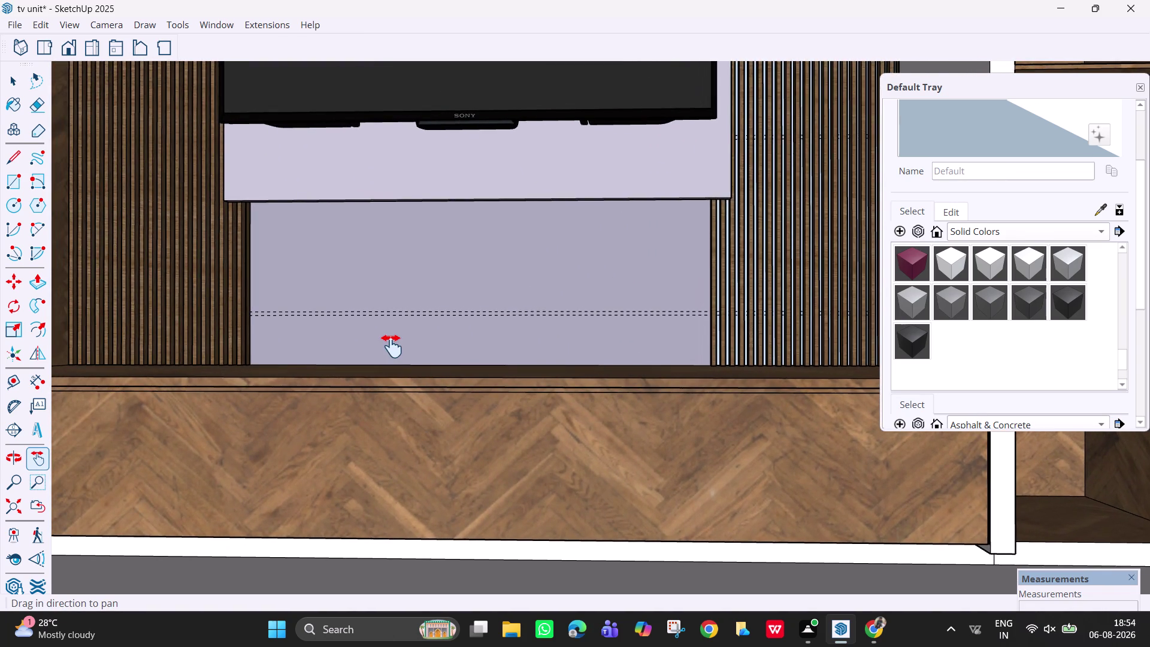
scroll(down, 3)
drag(390, 340, 445, 349)
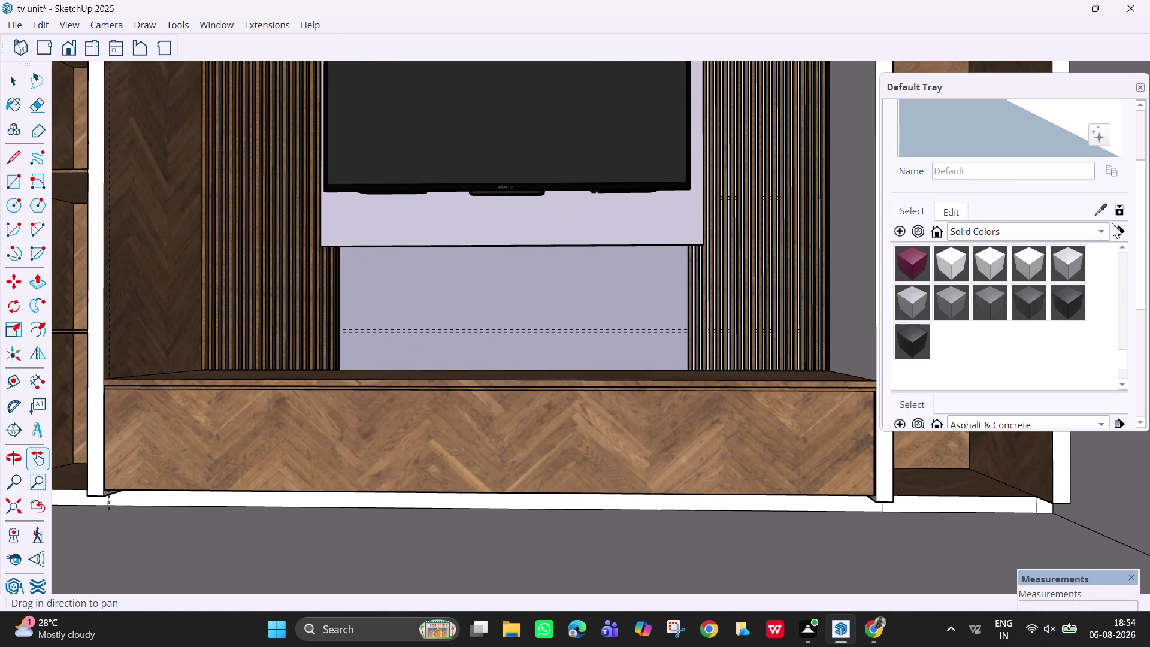
click(1106, 209)
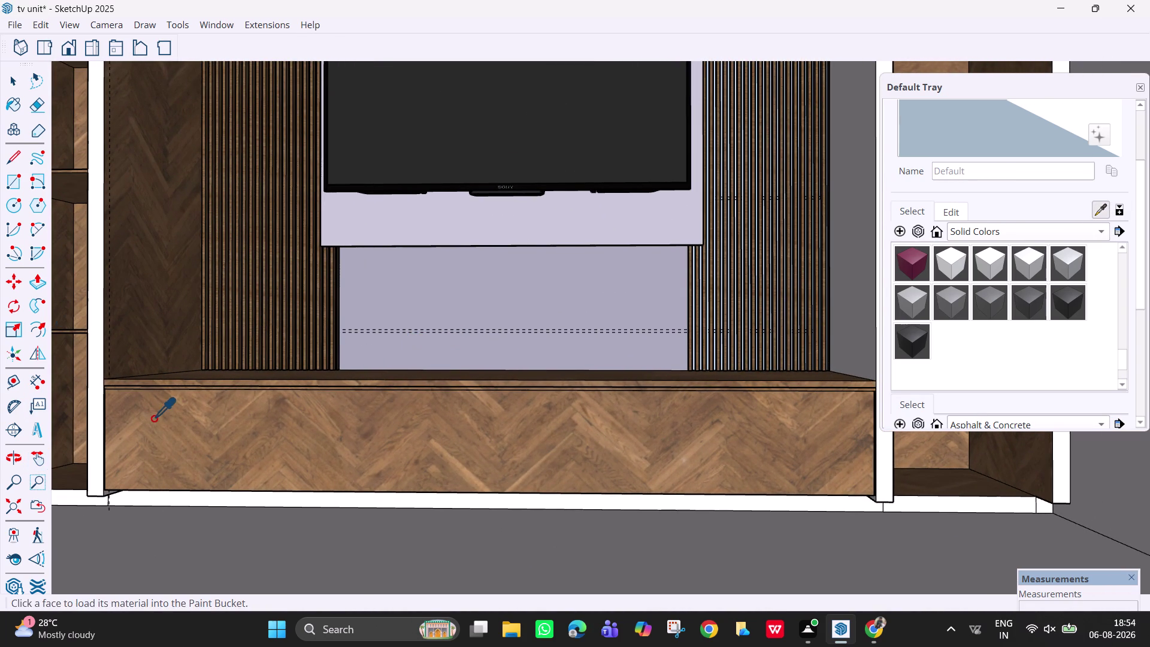
Load the herringbone wood from the base into the paint tool.
scroll(up, 3)
scroll(up, 3)
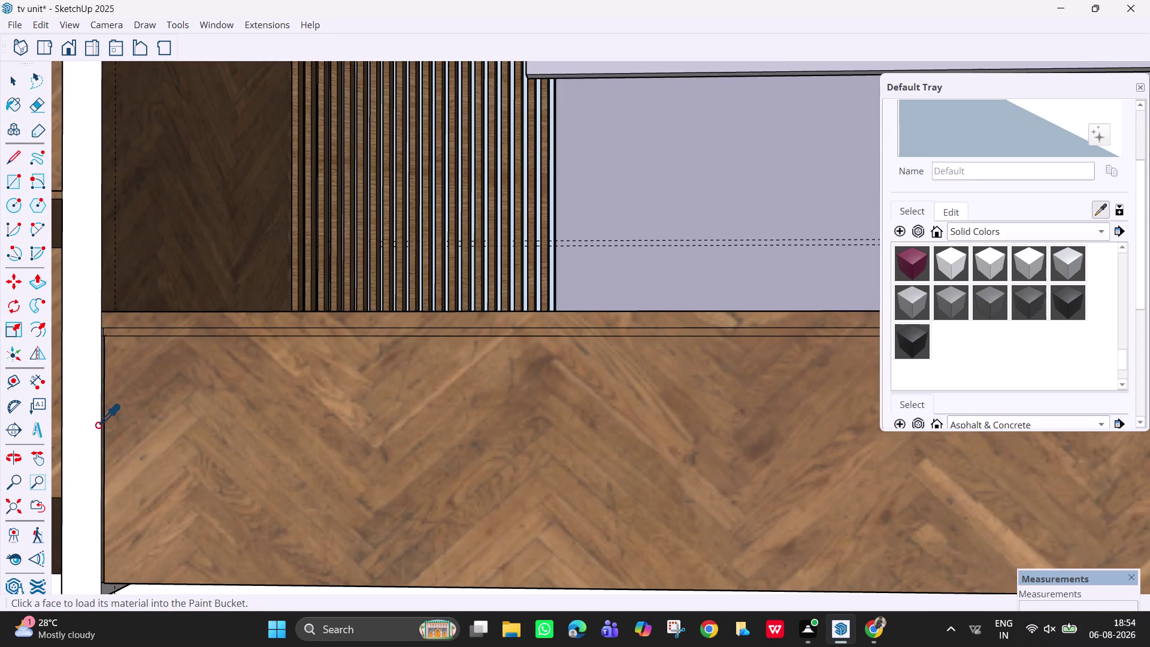
click(102, 433)
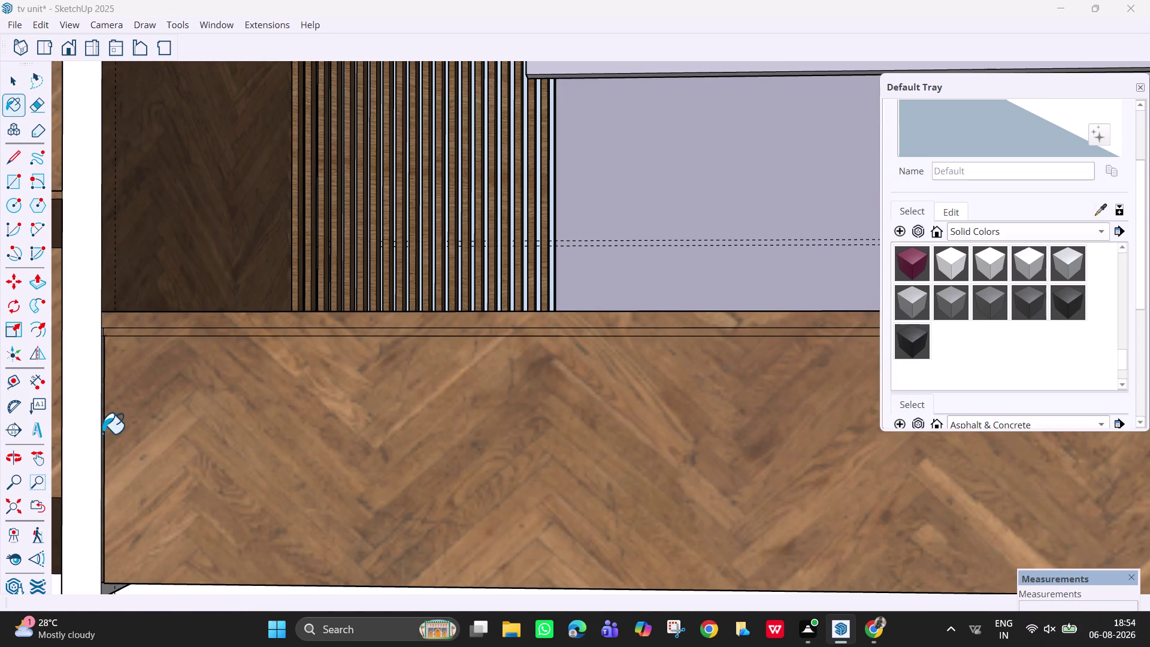
scroll(down, 3)
scroll(down, 3)
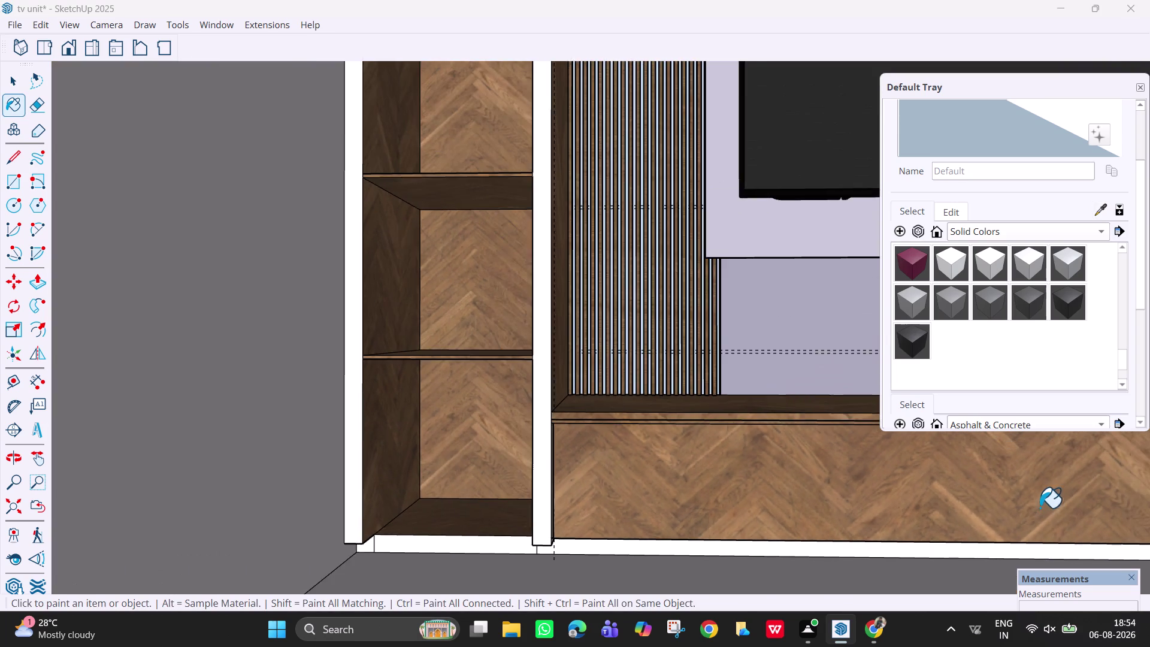
scroll(down, 3)
Pan across the left shelves and back to centre the base under the TV.
middle_drag(990, 511, 1001, 496)
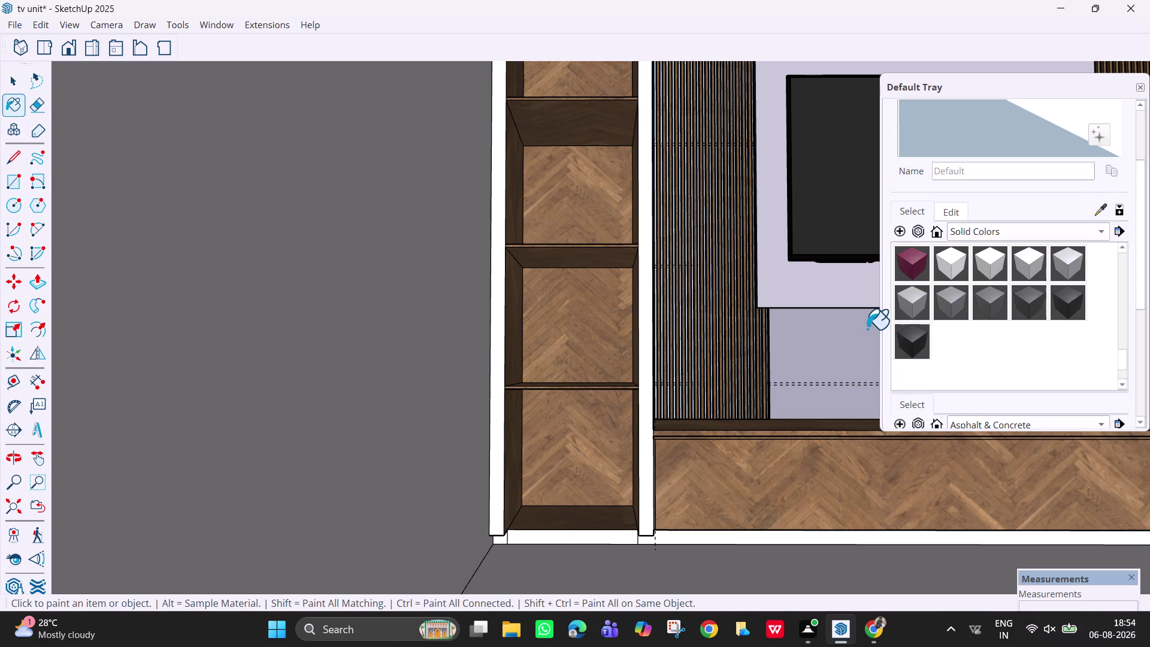
key(h)
drag(778, 333, 767, 334)
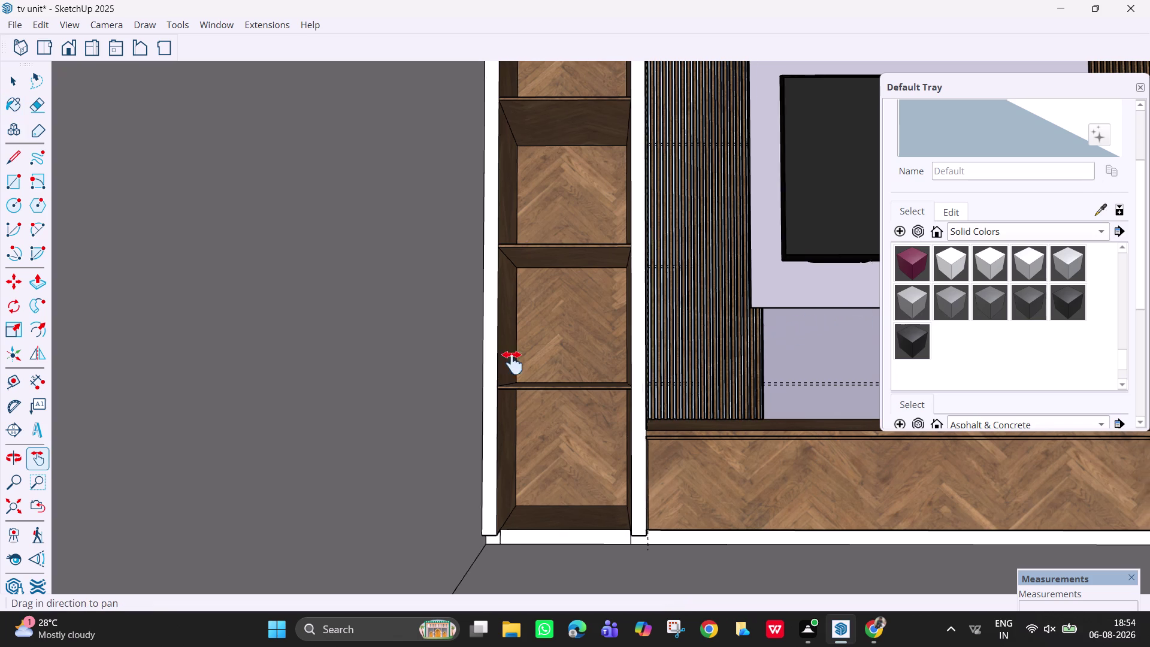
drag(767, 334, 411, 319)
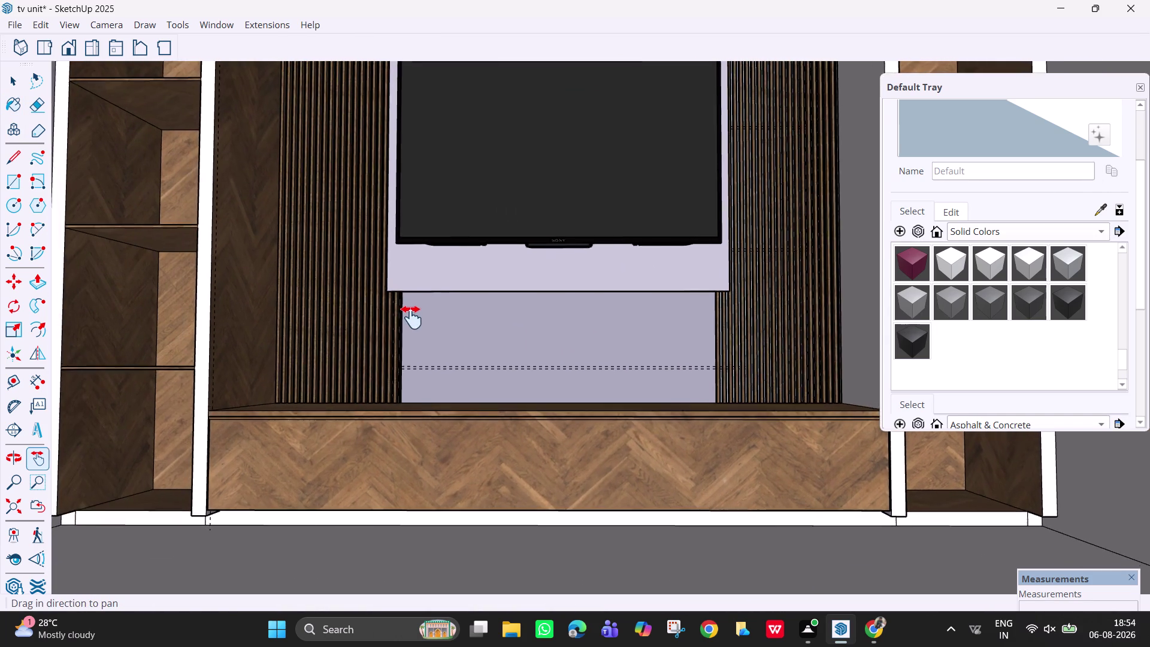
drag(411, 318, 381, 312)
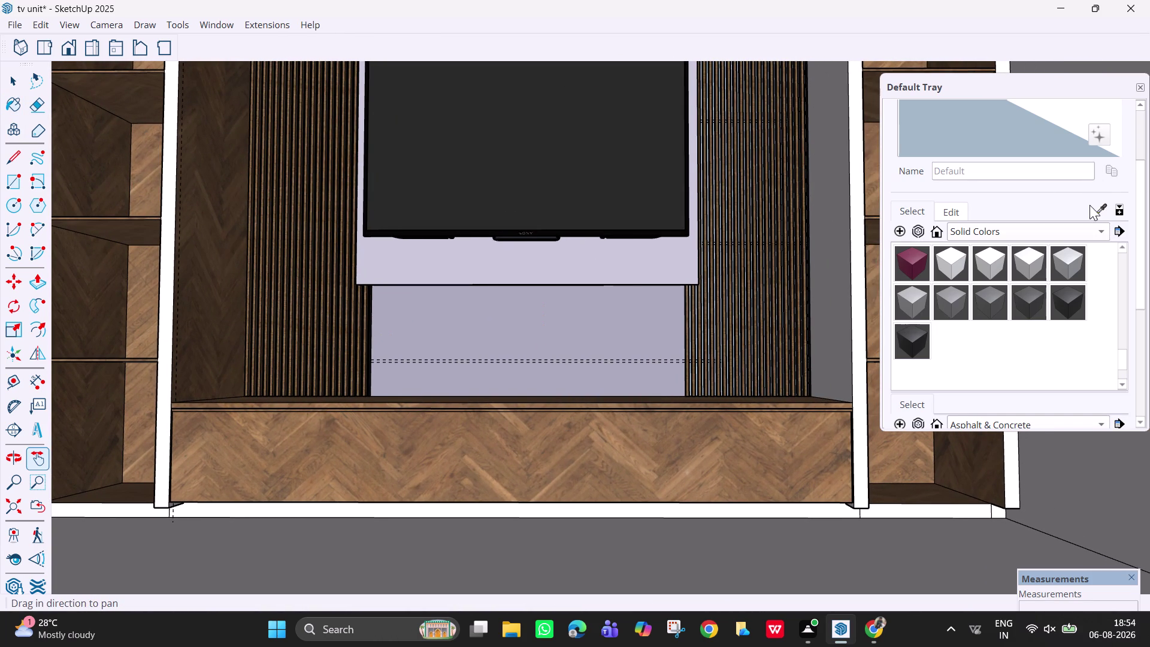
Sample the base front's herringbone wood and paint the base's right end face.
click(1102, 208)
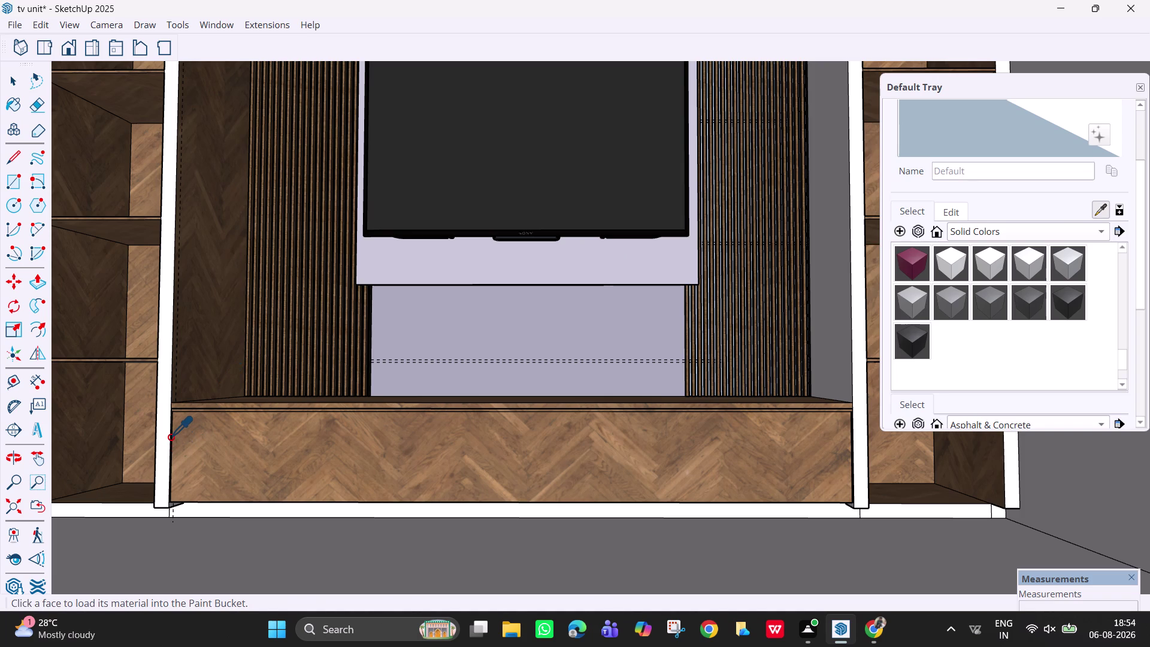
click(170, 437)
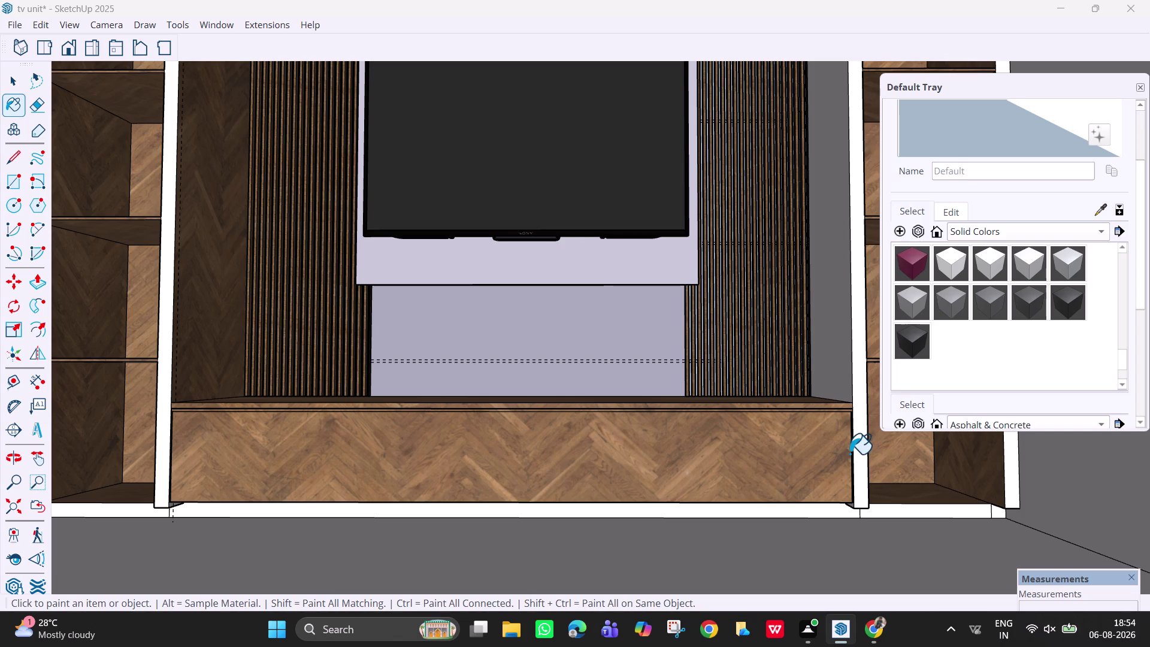
click(853, 453)
double_click(853, 453)
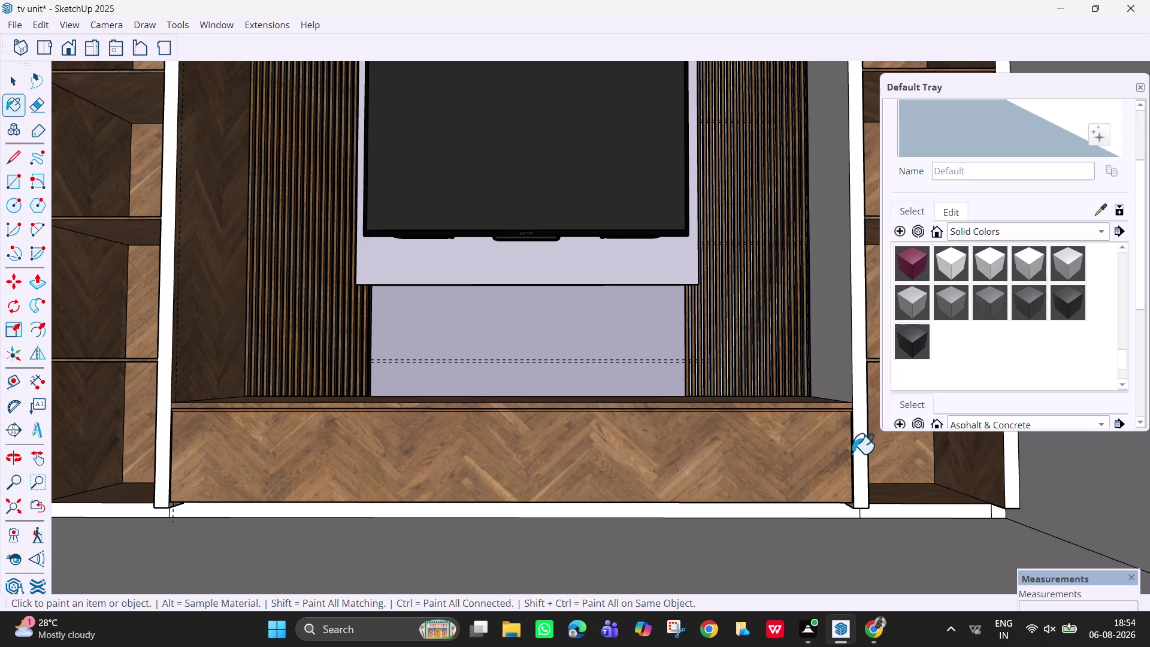
scroll(up, 3)
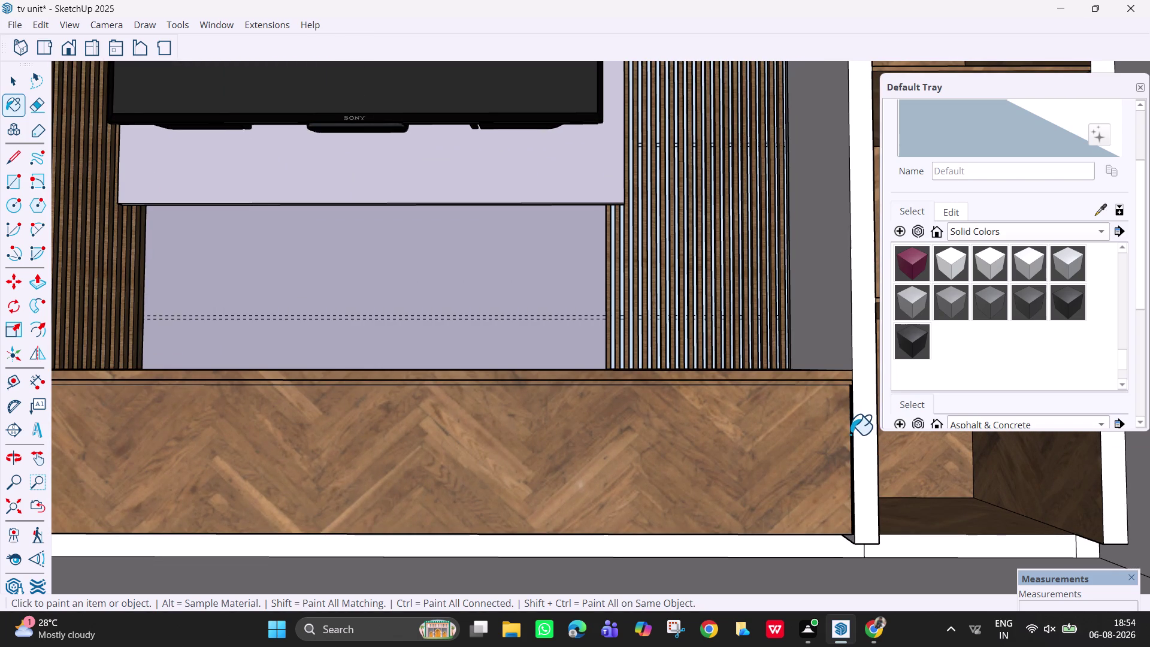
click(851, 436)
Orbit to check the unit and right shelving at an angle.
scroll(down, 3)
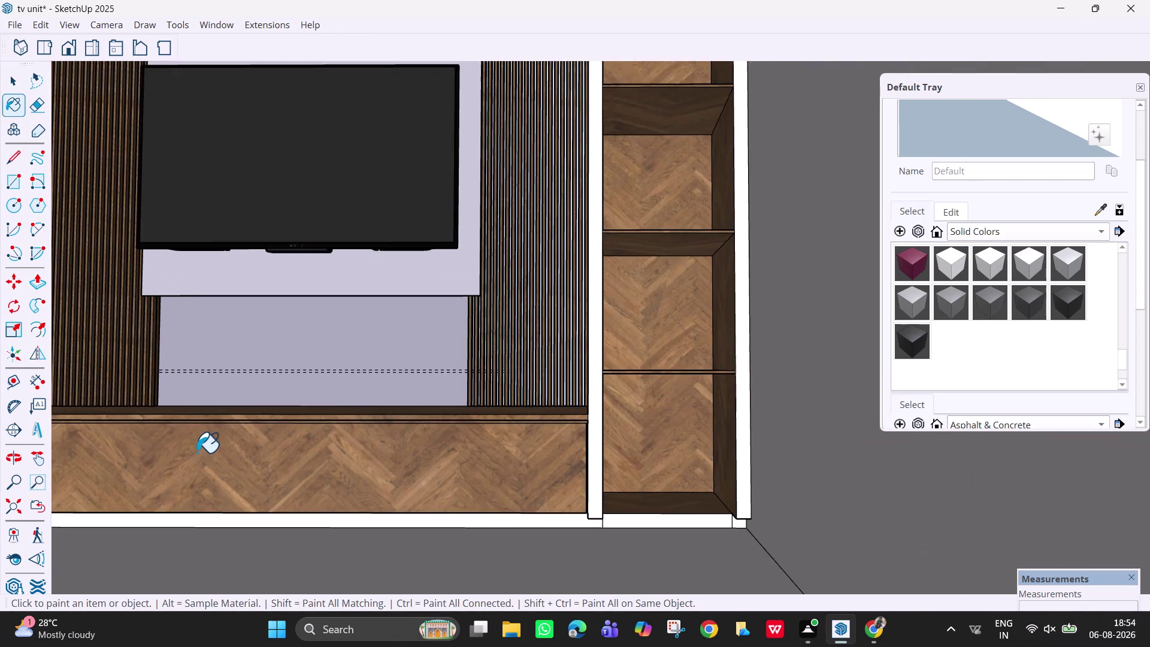
scroll(down, 3)
middle_drag(466, 432, 557, 515)
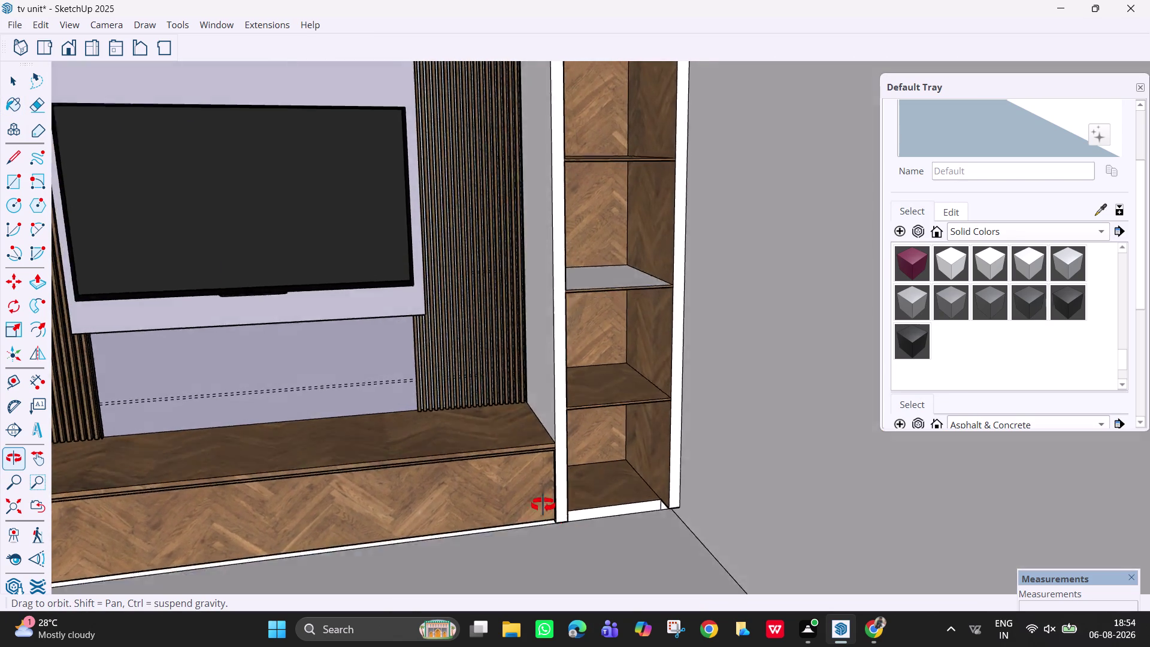
middle_drag(558, 516, 506, 488)
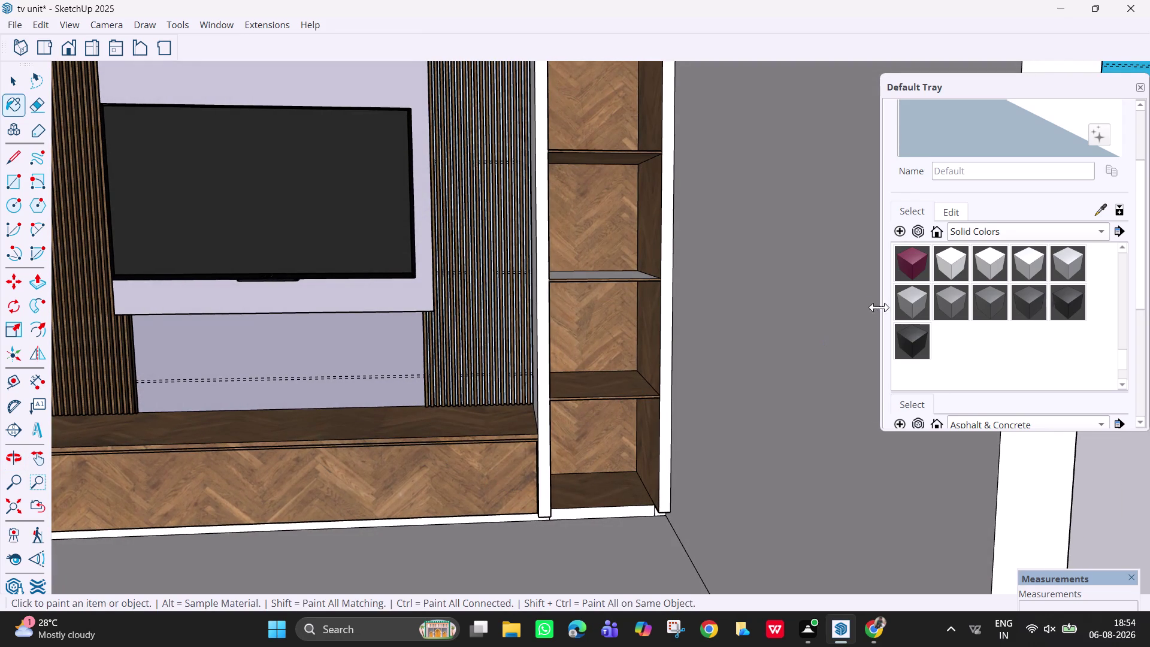
scroll(up, 3)
scroll(up, 3)
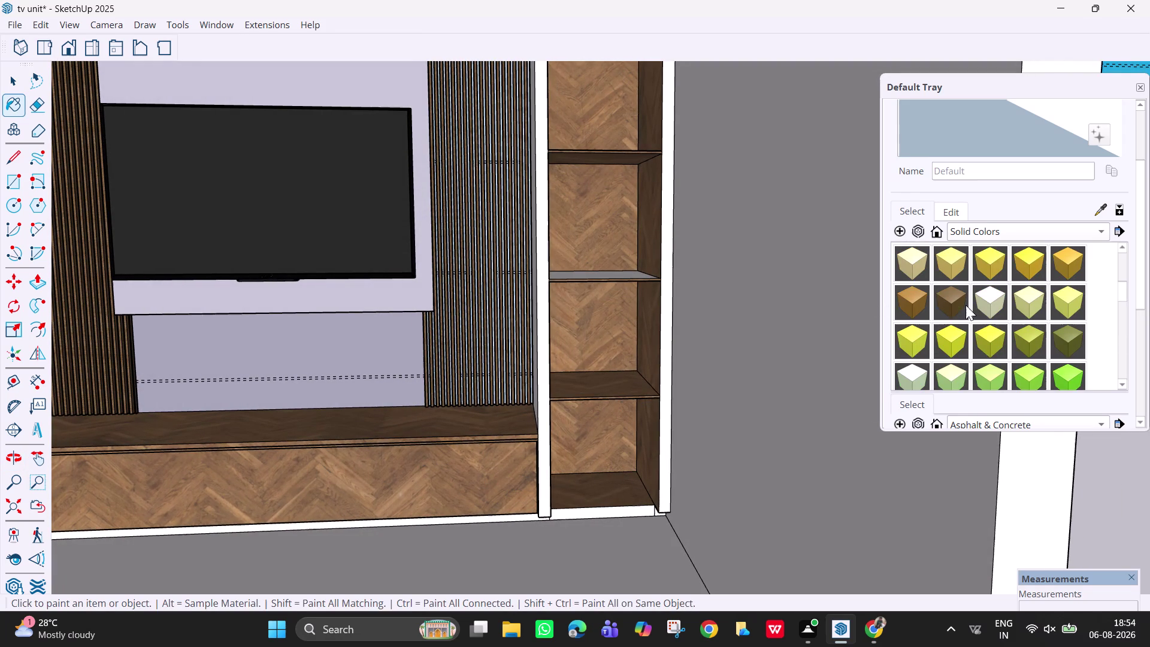
Switch to the Wood collection and pick a wood material.
click(1026, 236)
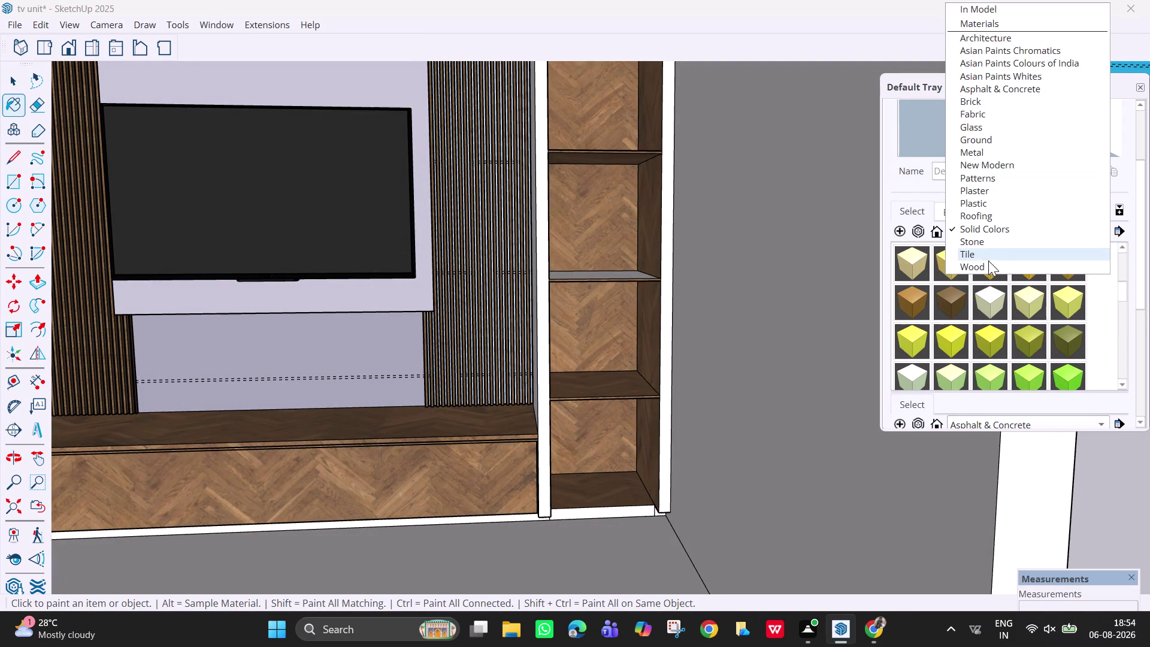
click(990, 264)
click(980, 264)
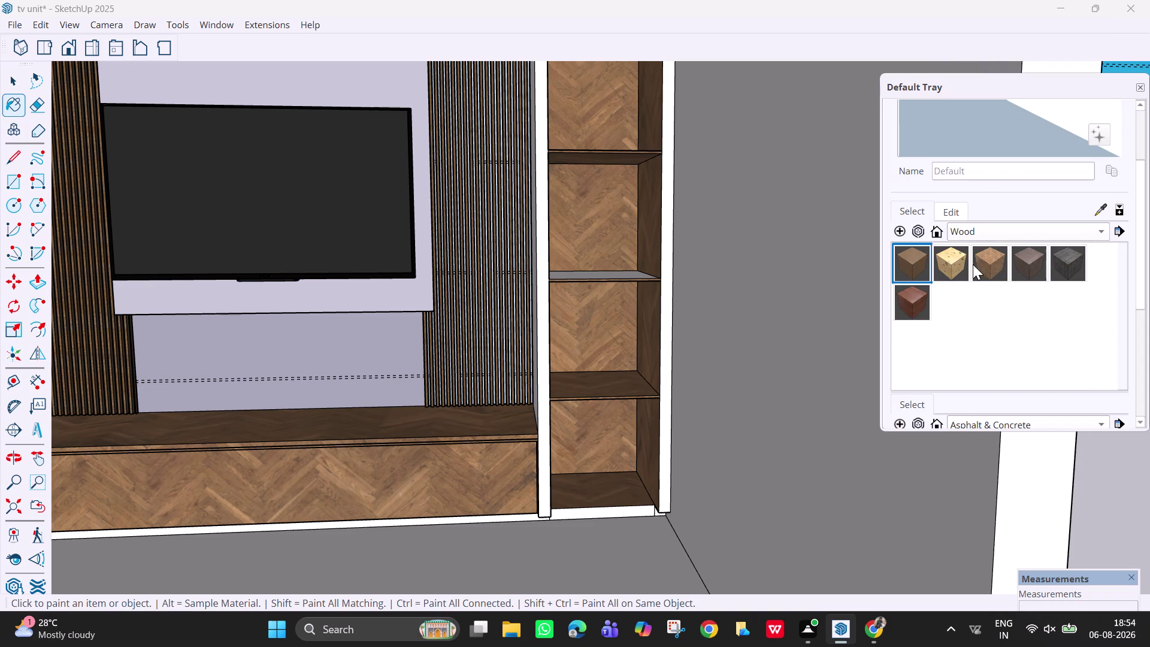
click(627, 275)
Paint the console's base strip and the floor with dark herringbone wood.
middle_drag(622, 267, 618, 281)
scroll(down, 3)
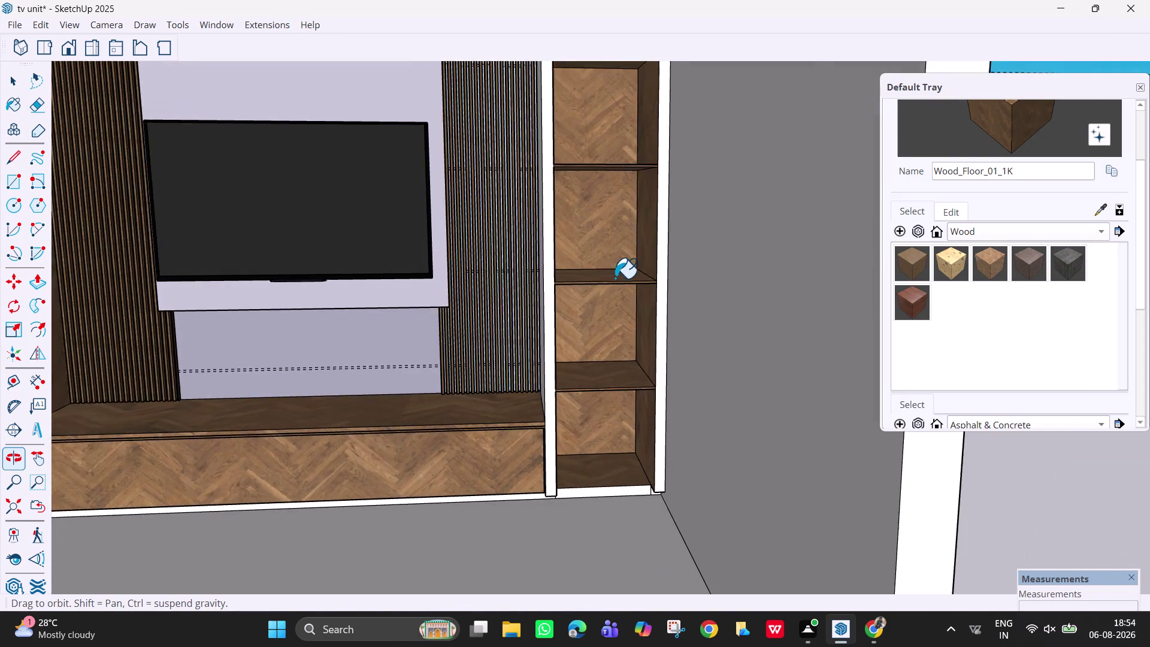
scroll(down, 3)
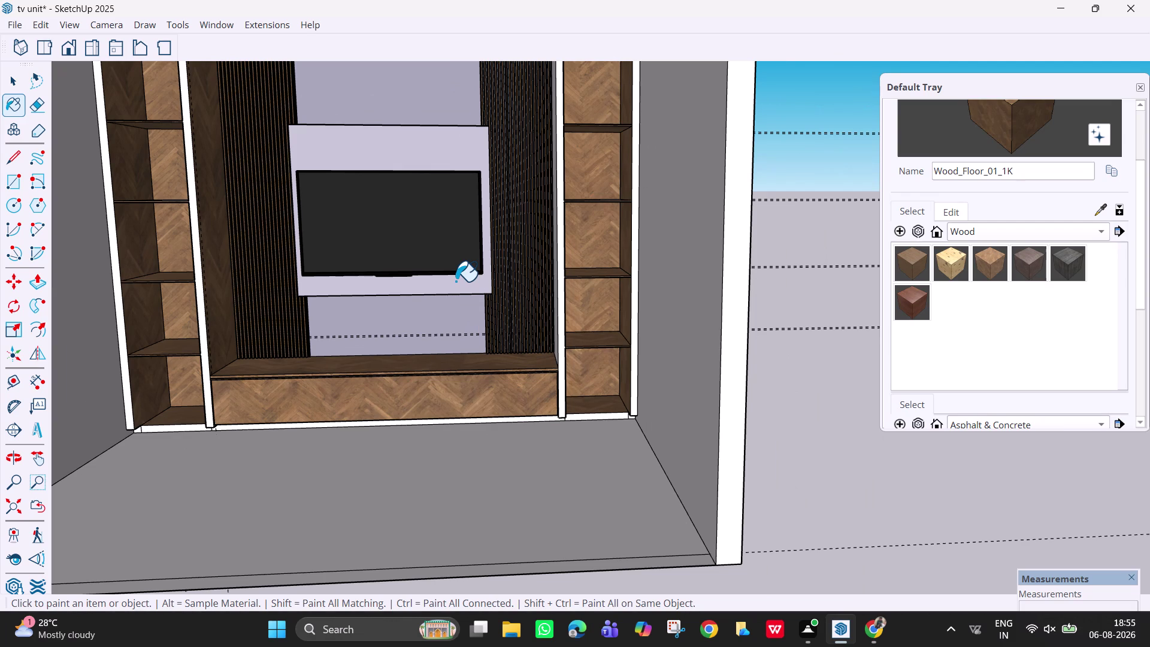
scroll(up, 3)
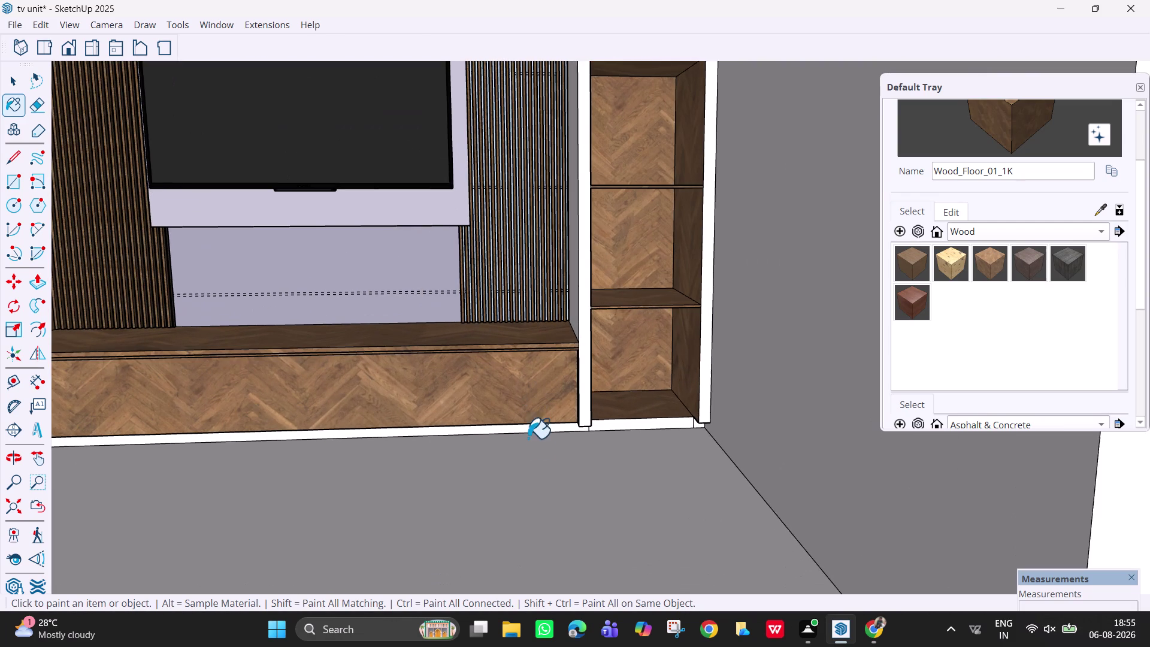
click(531, 427)
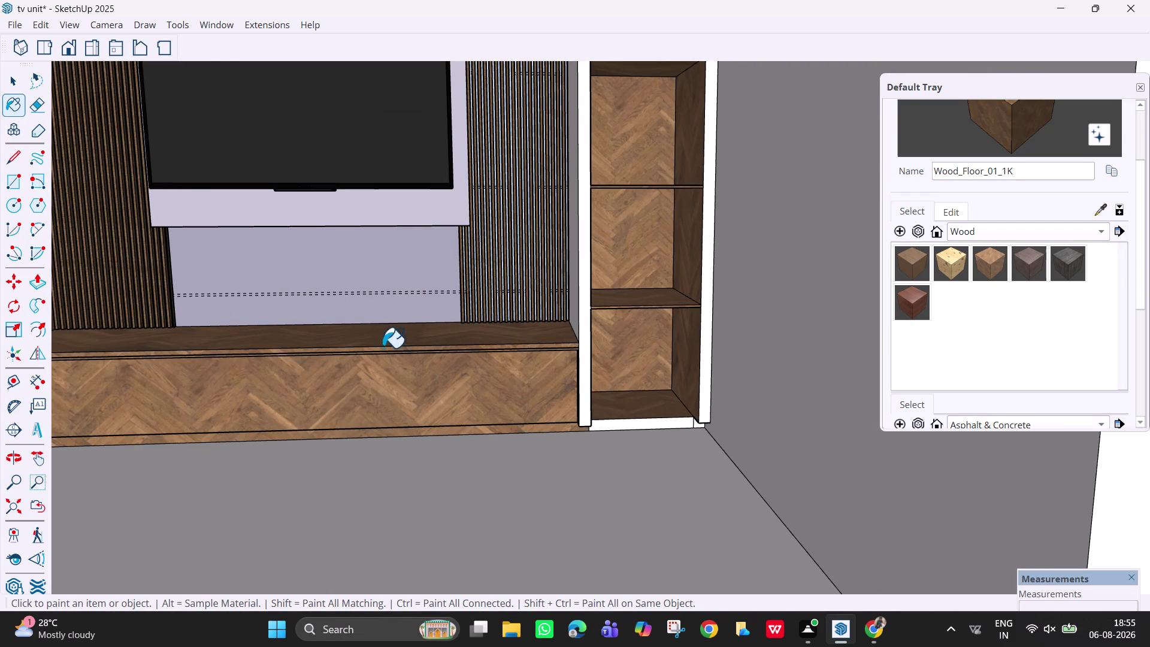
click(631, 435)
click(628, 422)
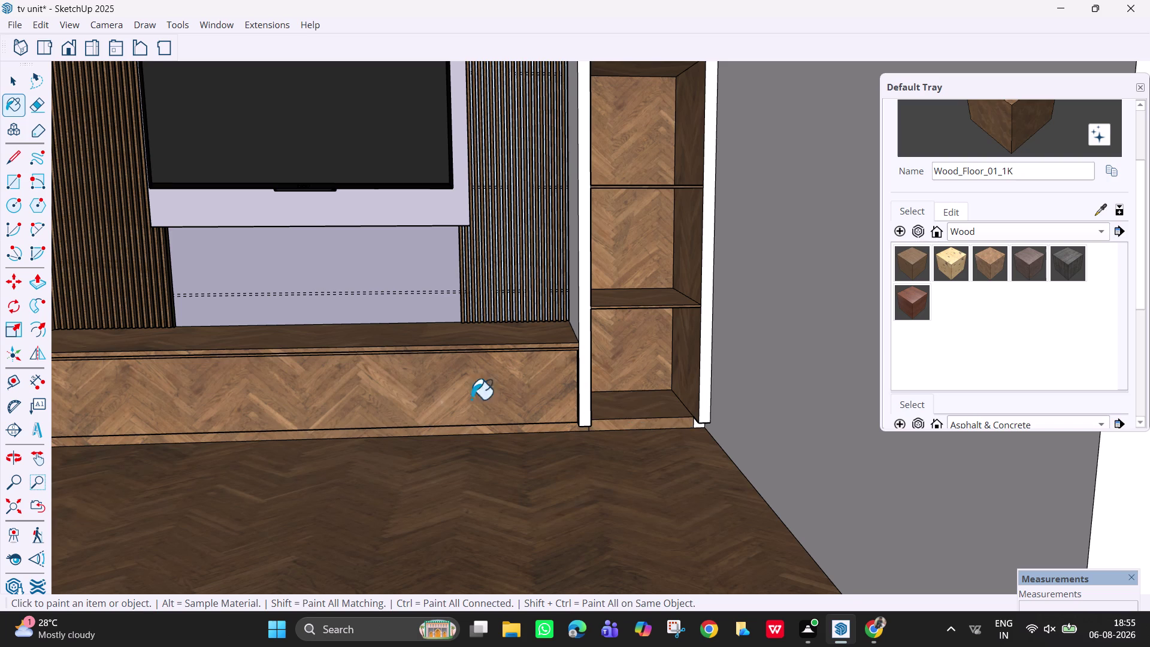
scroll(down, 3)
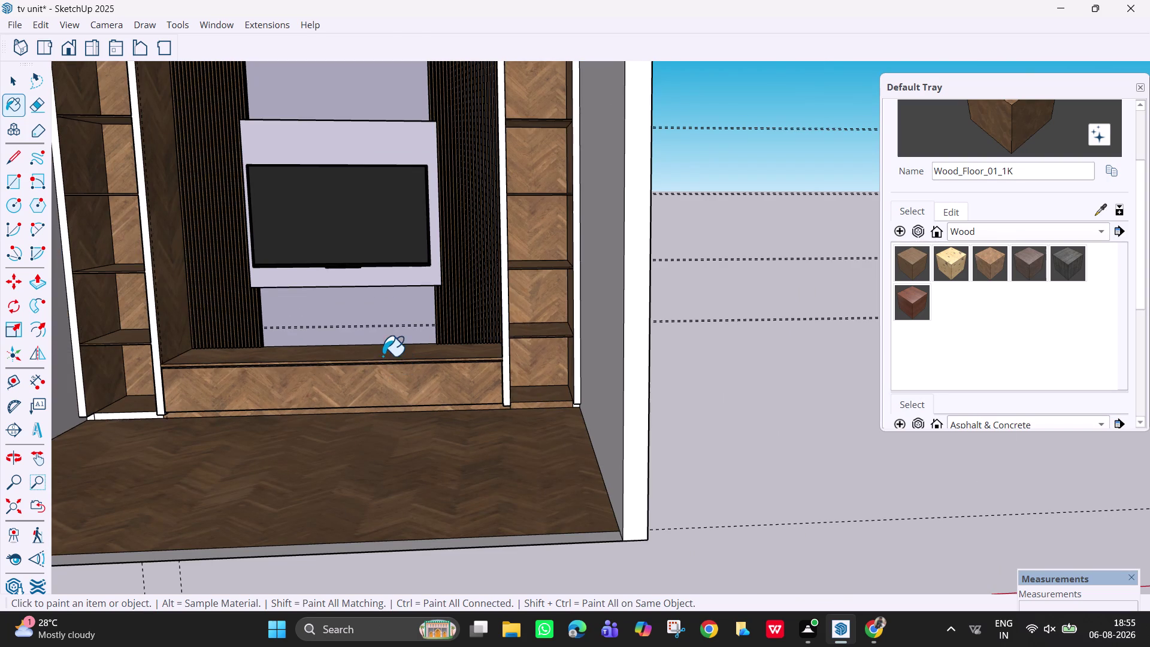
Paint the base strip under the left shelves with the lighter wood.
key(h)
drag(377, 343, 598, 318)
scroll(up, 3)
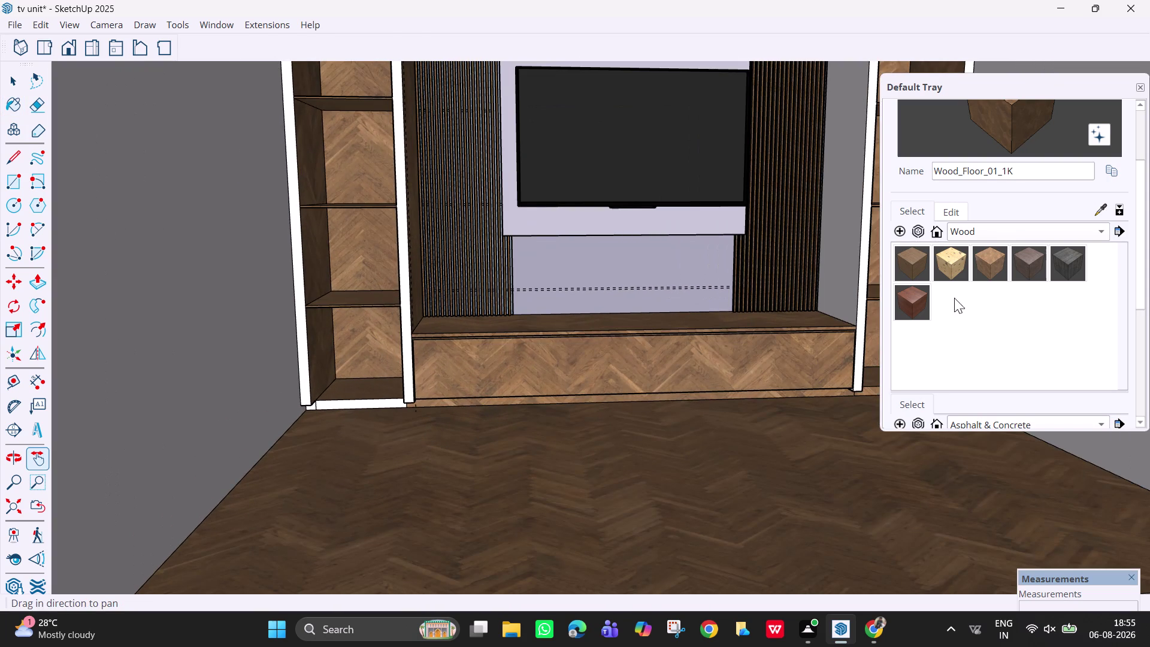
click(983, 259)
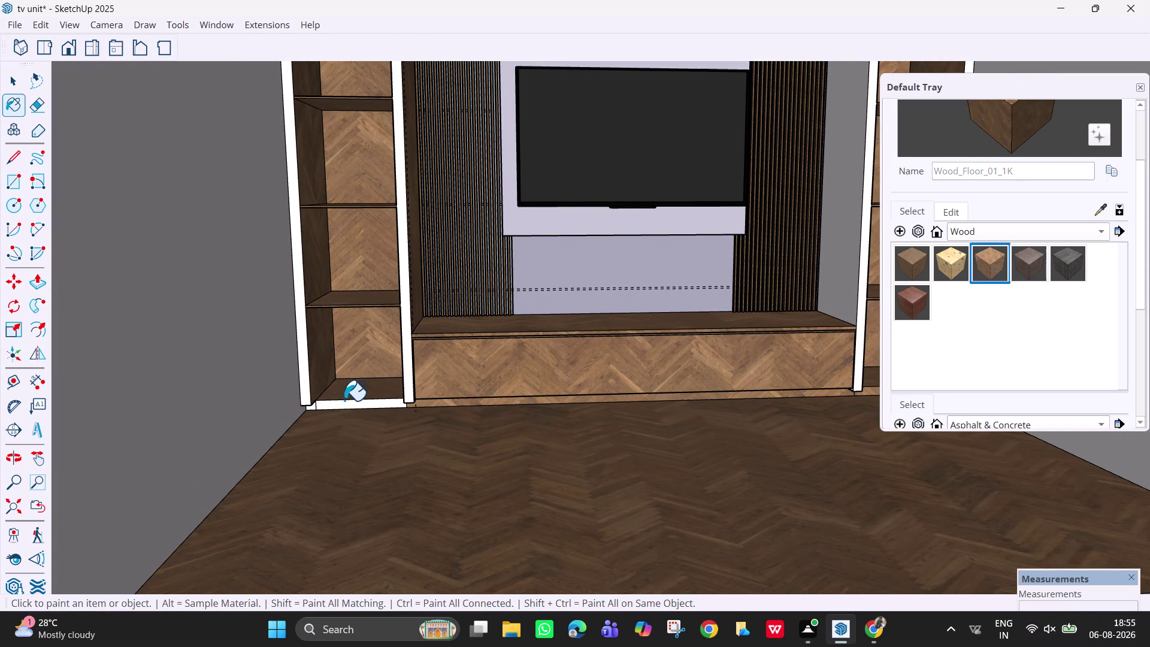
click(341, 403)
scroll(up, 3)
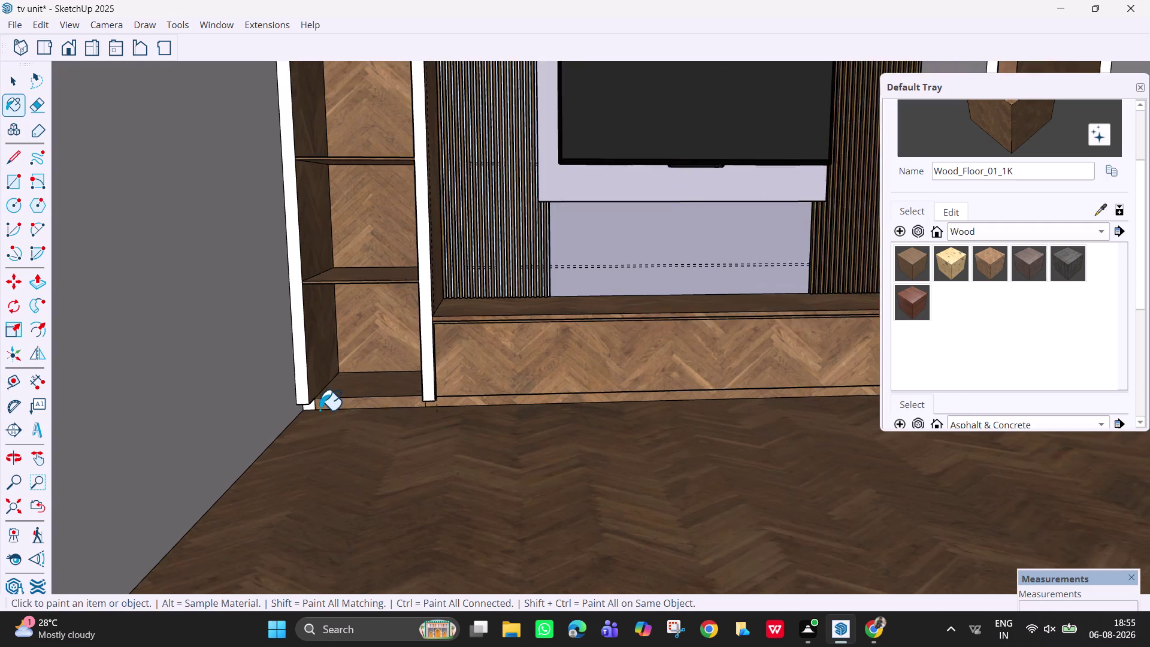
scroll(up, 3)
middle_drag(320, 410, 332, 358)
click(304, 397)
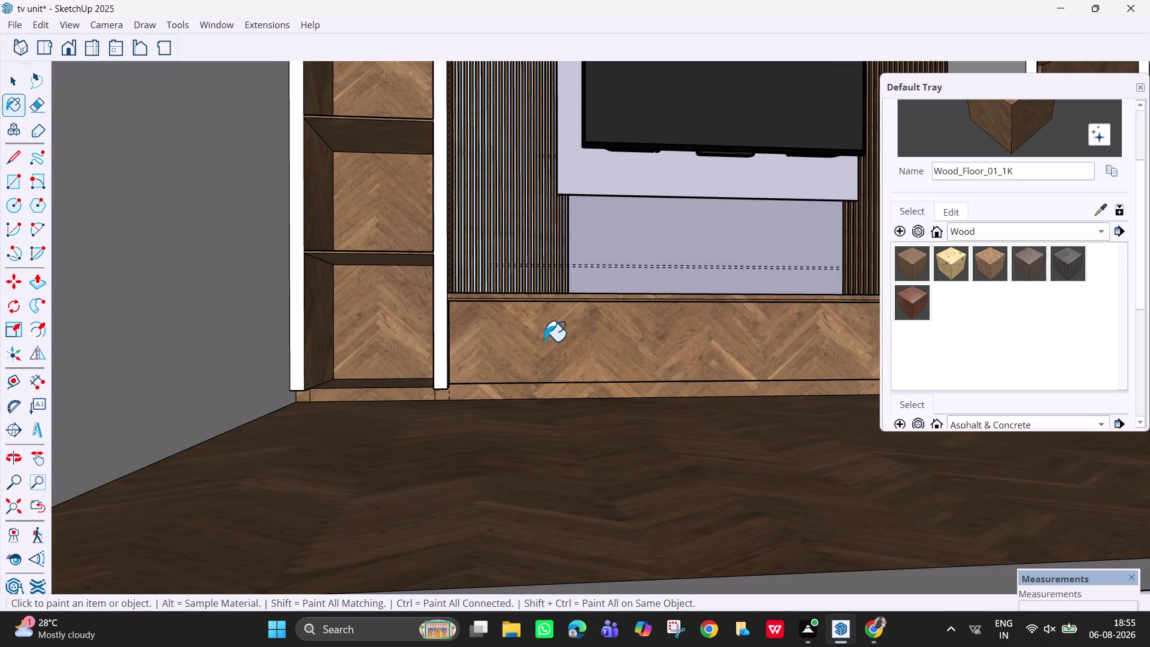
scroll(down, 3)
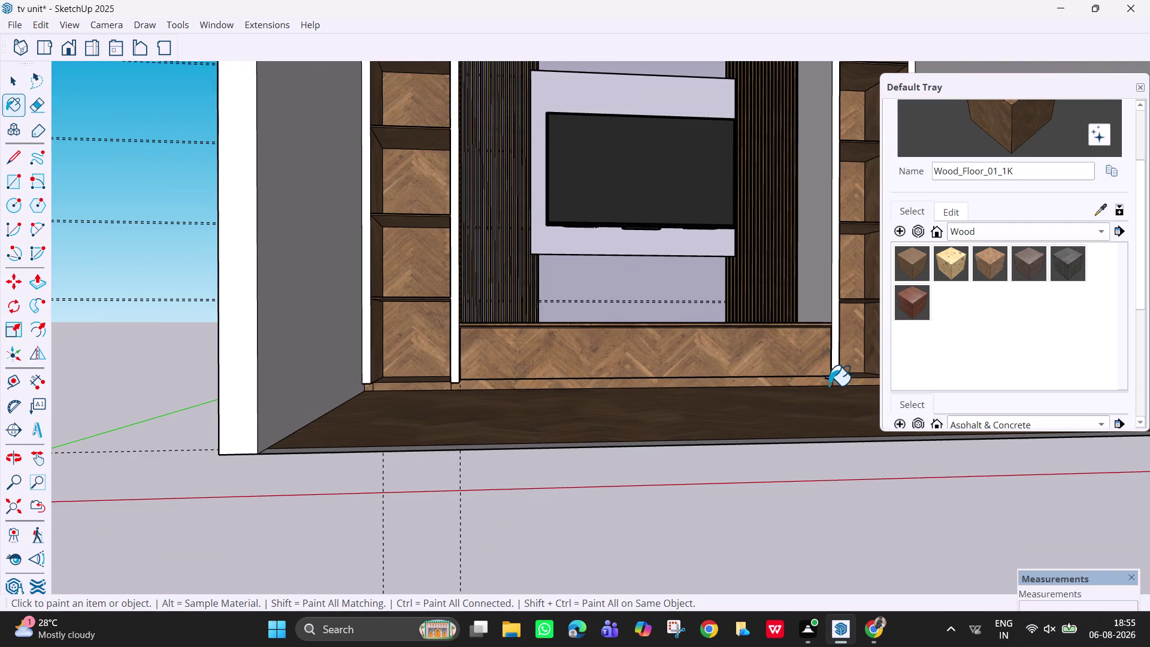
Paint the white base block under the right shelves with the lighter wood.
key(h)
drag(825, 382, 641, 360)
scroll(up, 3)
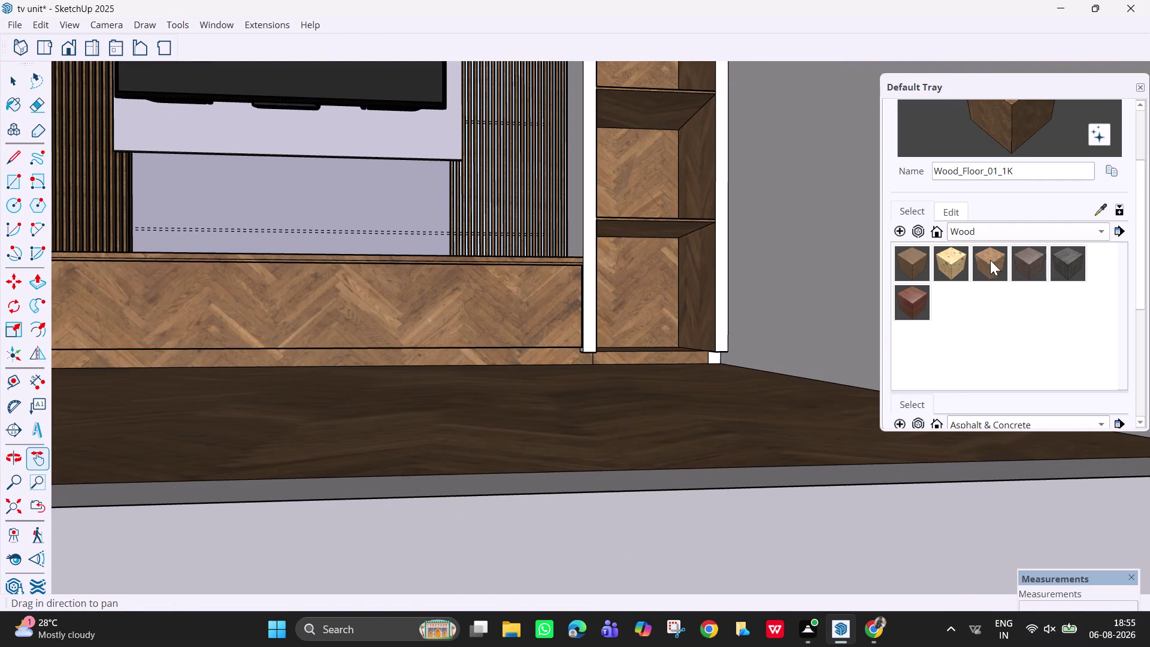
click(988, 257)
click(716, 362)
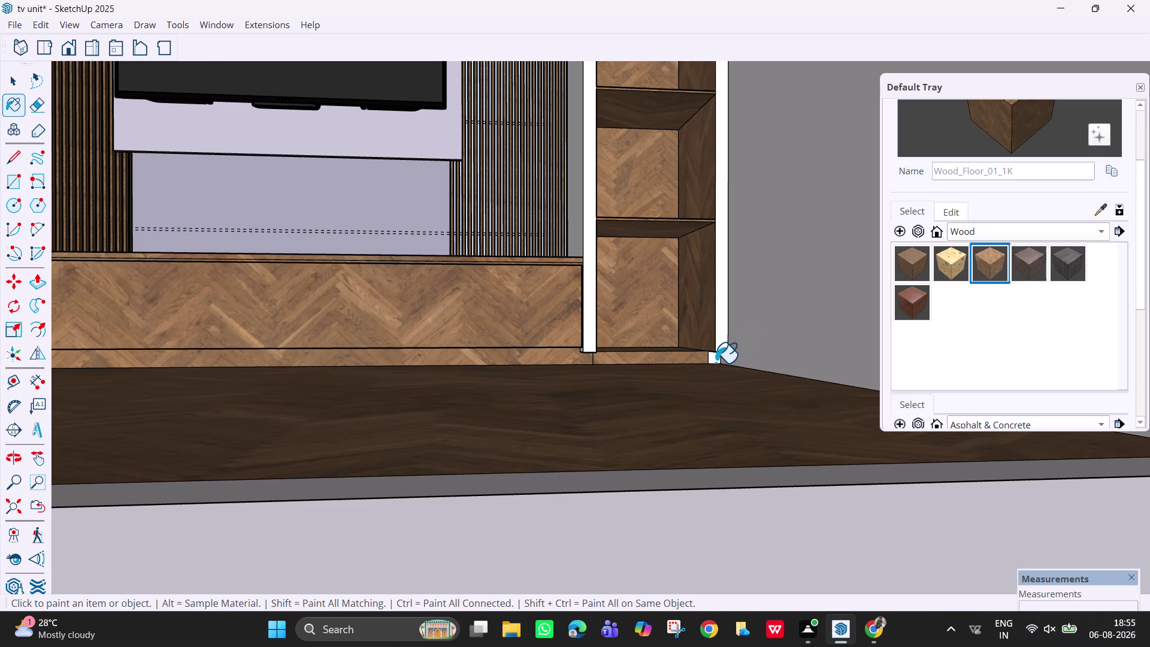
scroll(down, 3)
middle_drag(522, 337, 529, 429)
key(h)
drag(483, 317, 594, 408)
middle_drag(596, 363, 542, 382)
scroll(down, 3)
key(h)
drag(502, 269, 558, 353)
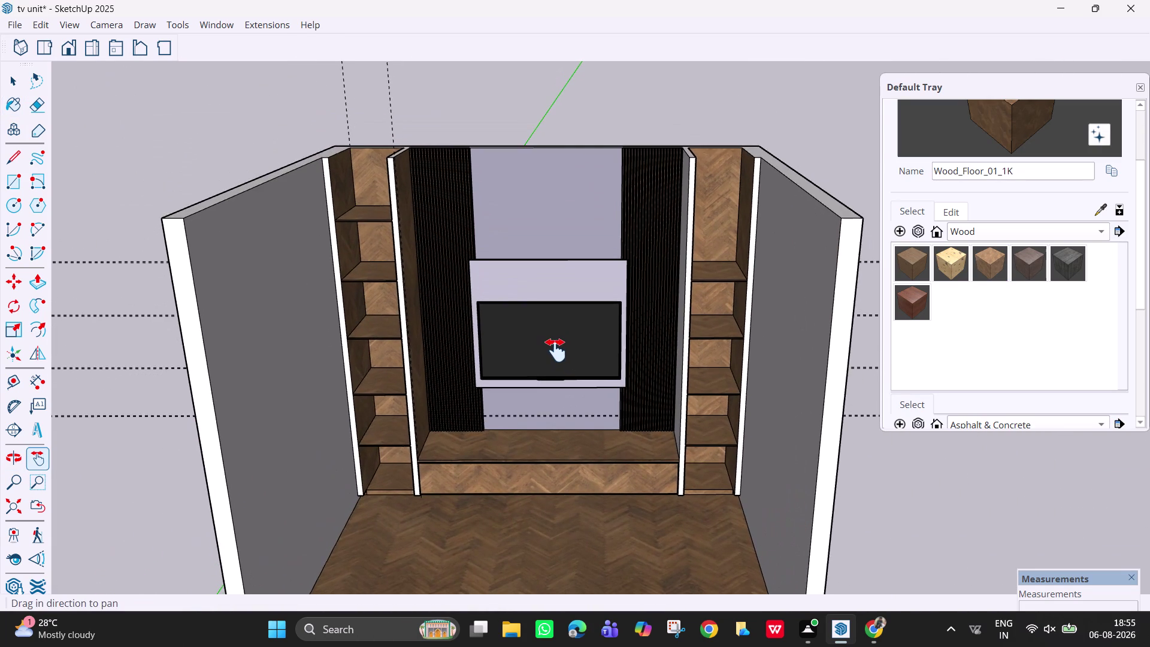
scroll(up, 3)
middle_drag(556, 350, 556, 338)
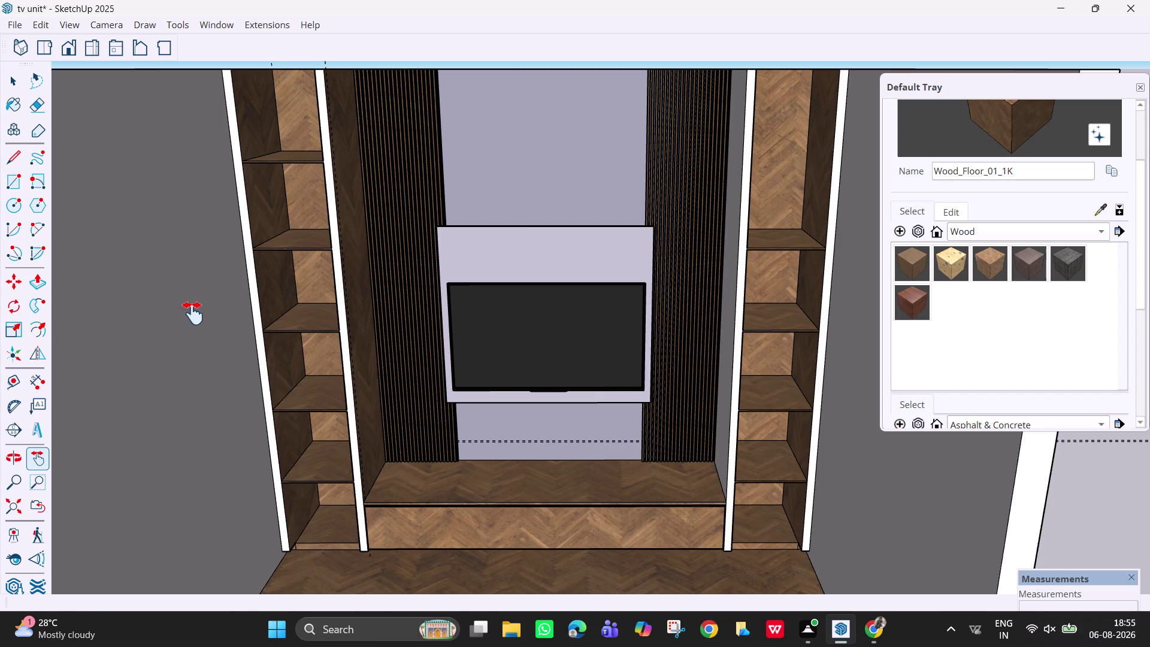
key(space)
scroll(down, 3)
middle_drag(544, 233, 500, 220)
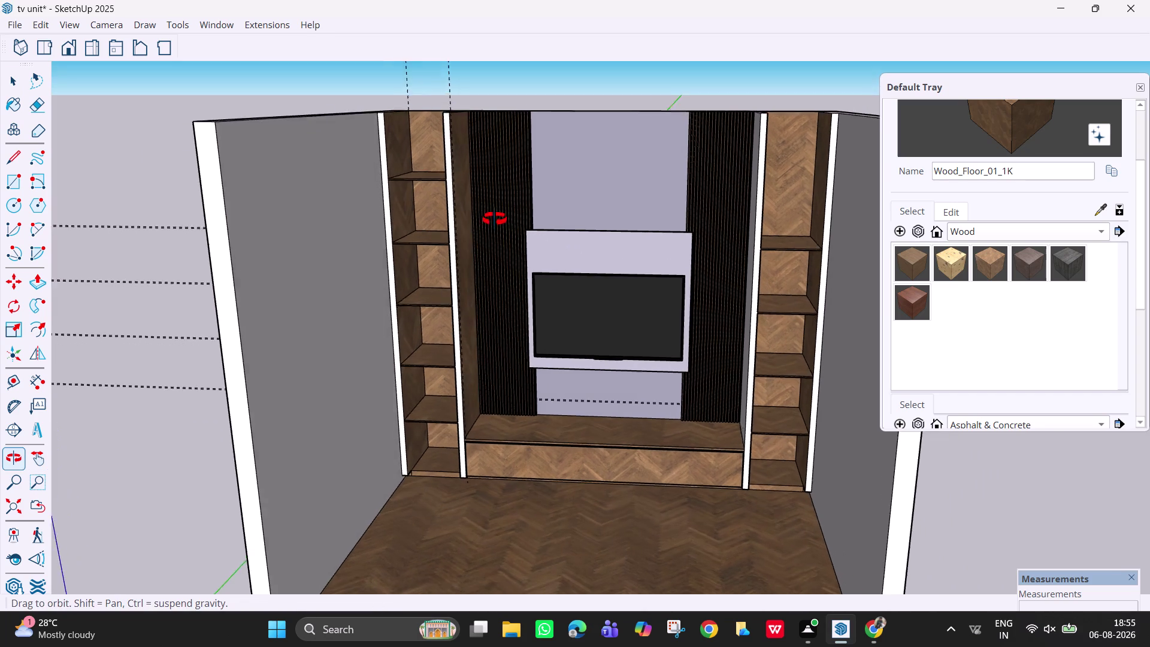
middle_drag(500, 220, 525, 242)
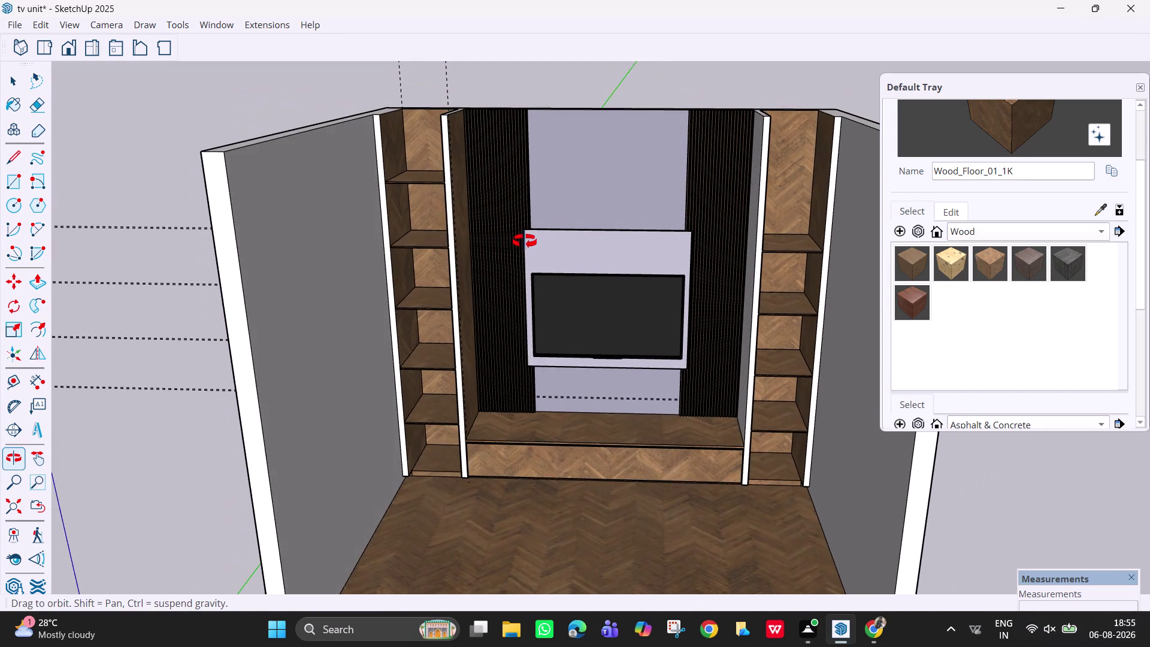
middle_drag(525, 241, 519, 240)
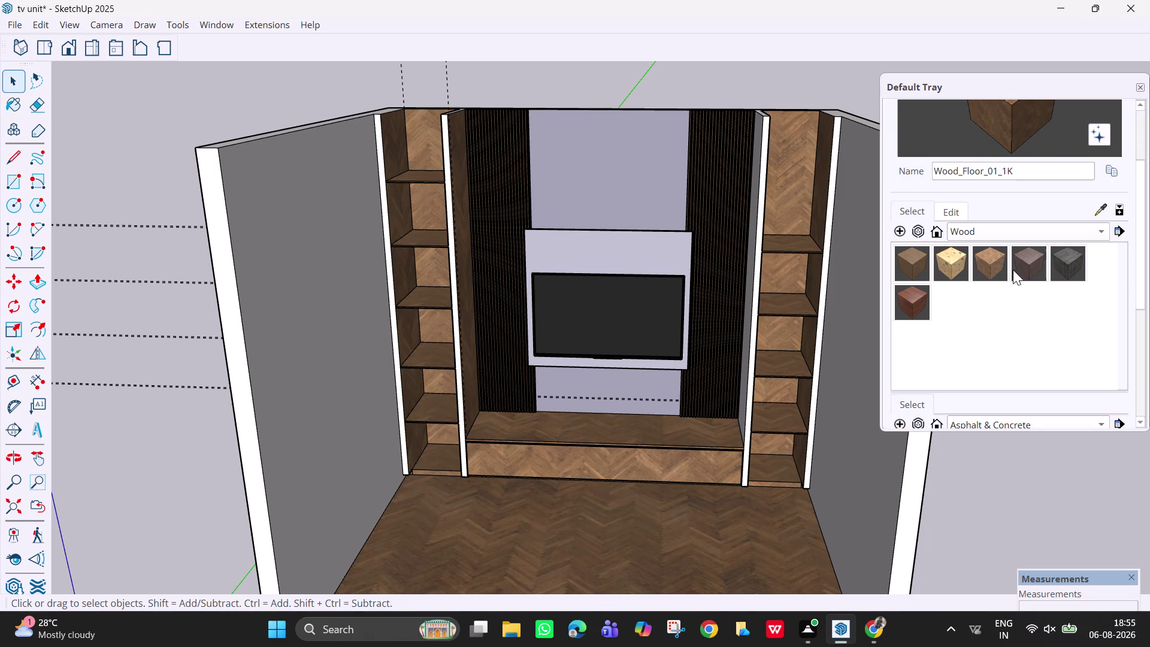
Paint the inner and outer side panels of both shelf units with wood.
click(995, 262)
click(449, 214)
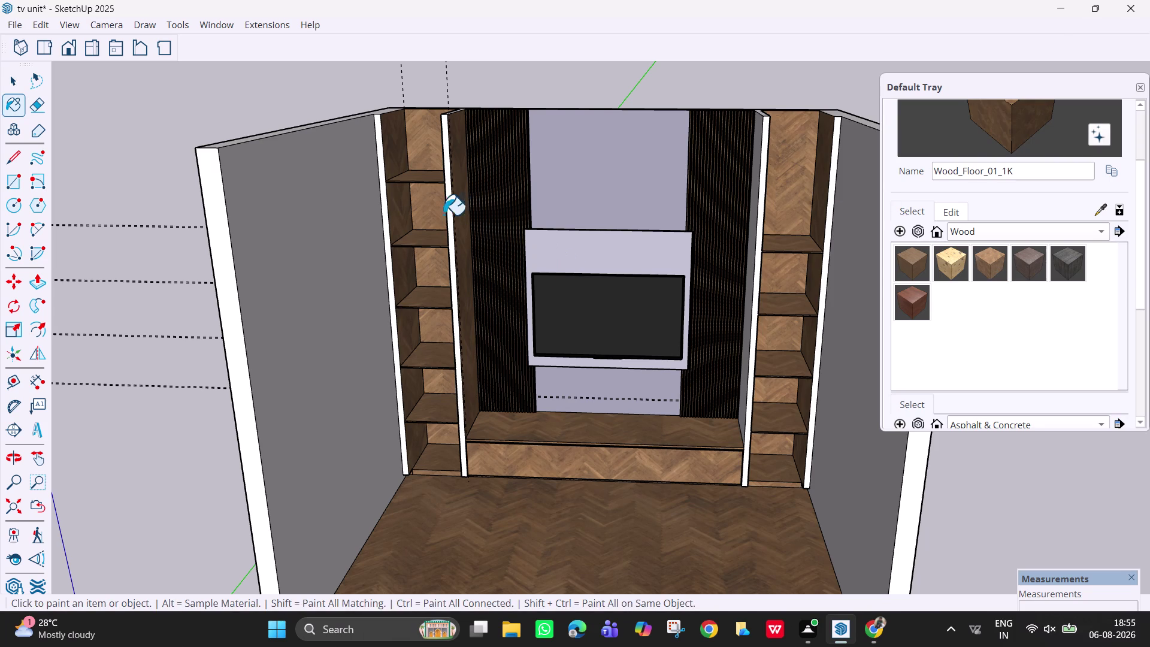
click(383, 220)
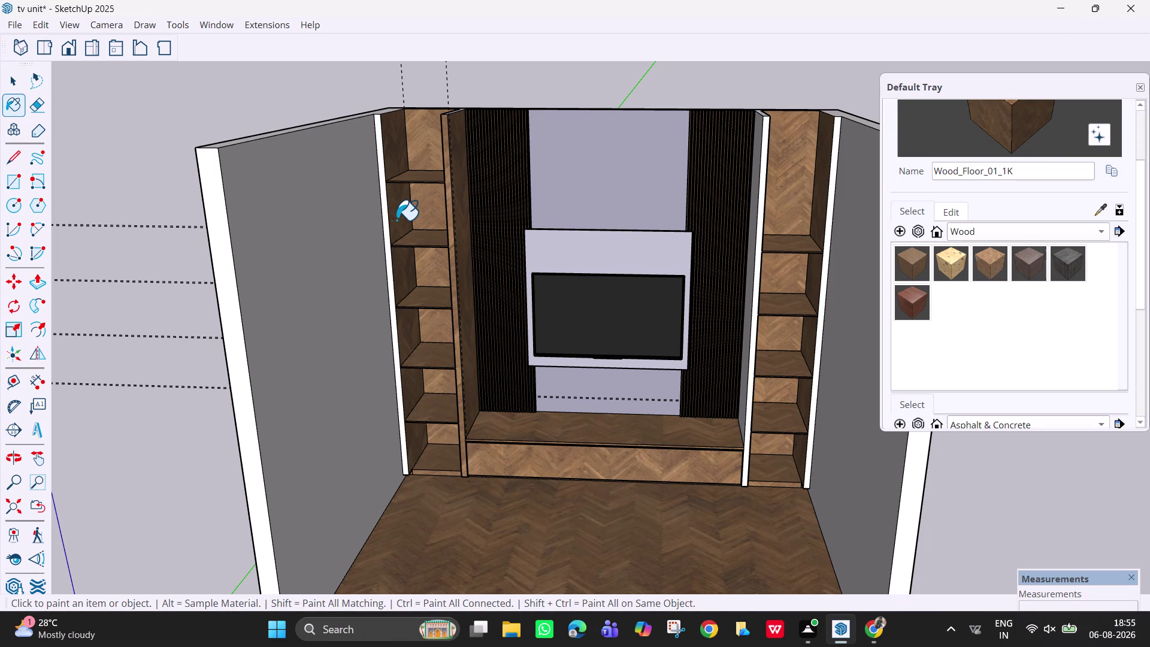
click(386, 220)
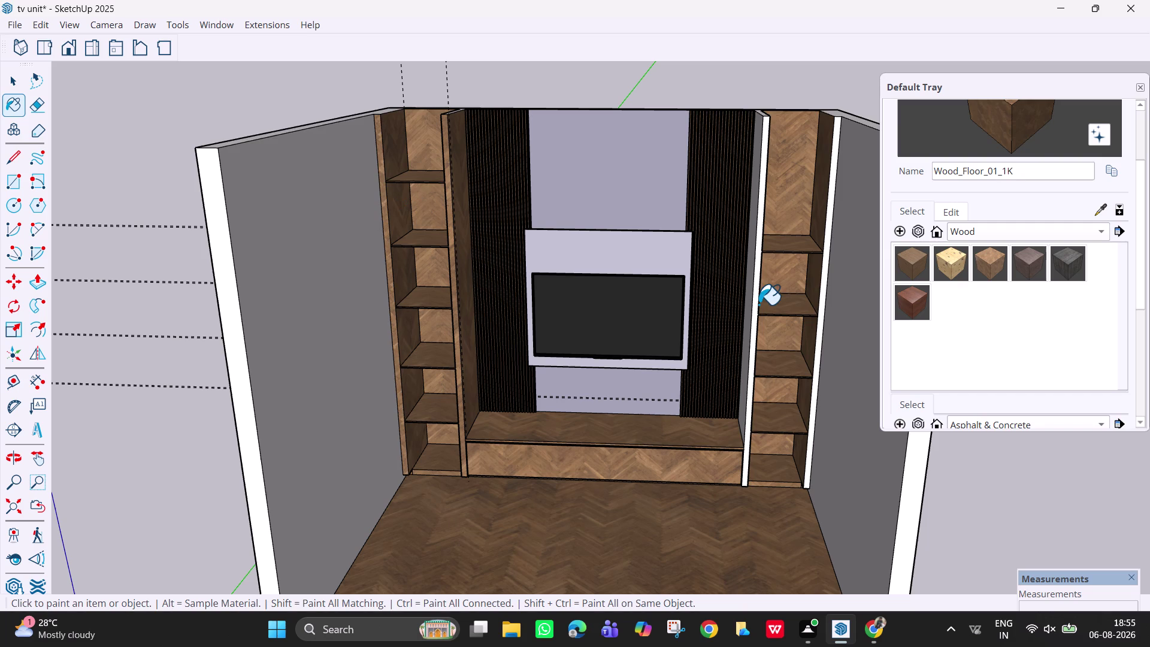
click(755, 297)
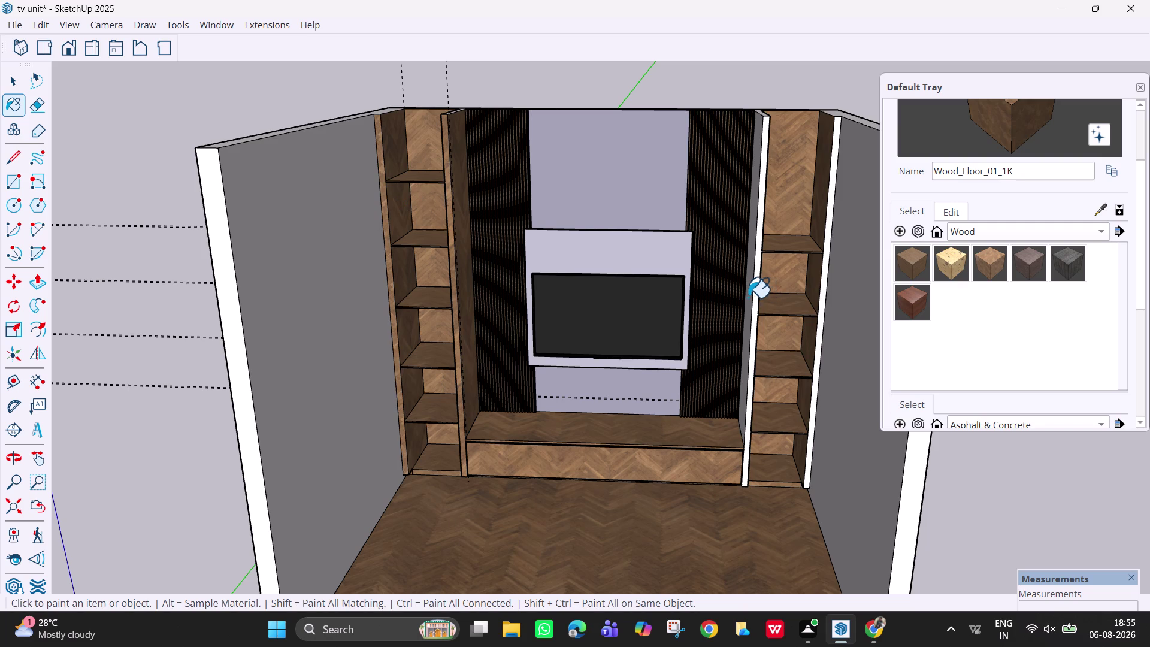
click(747, 297)
click(825, 303)
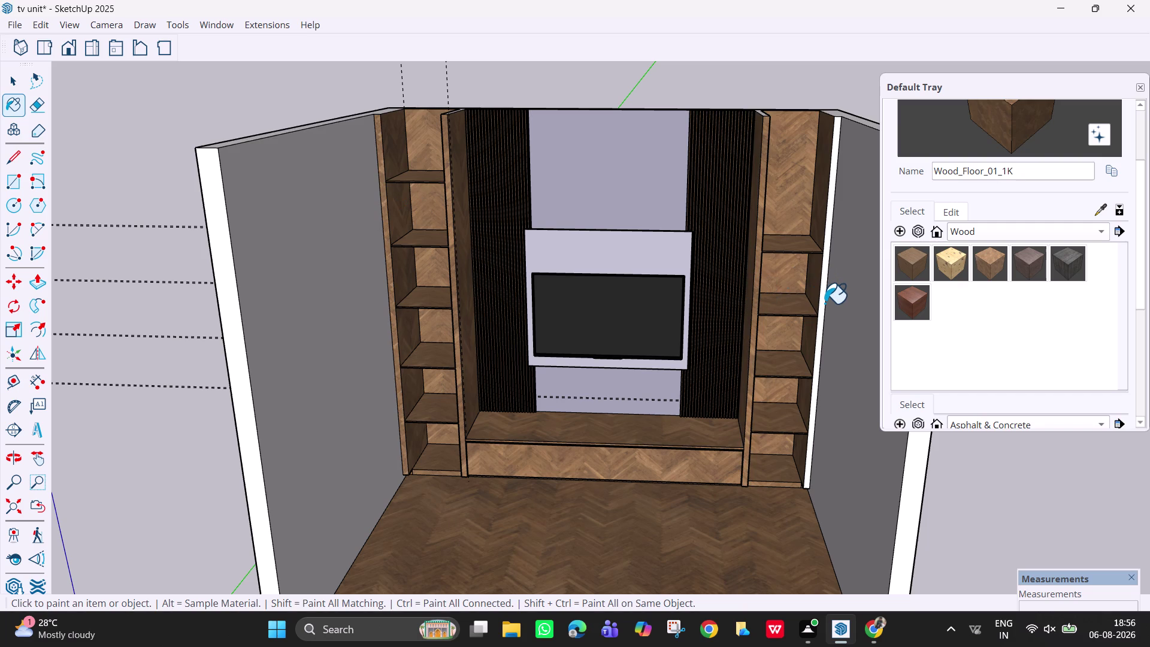
click(822, 299)
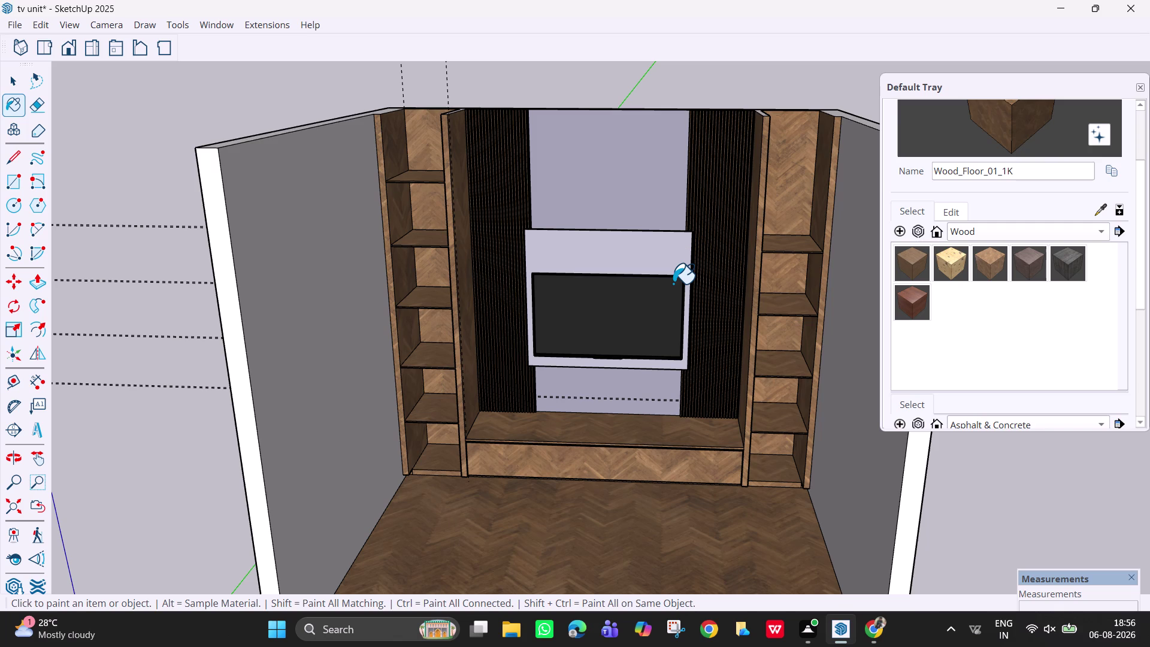
Zoom in and out around the newly painted shelf side panels.
scroll(down, 3)
scroll(up, 3)
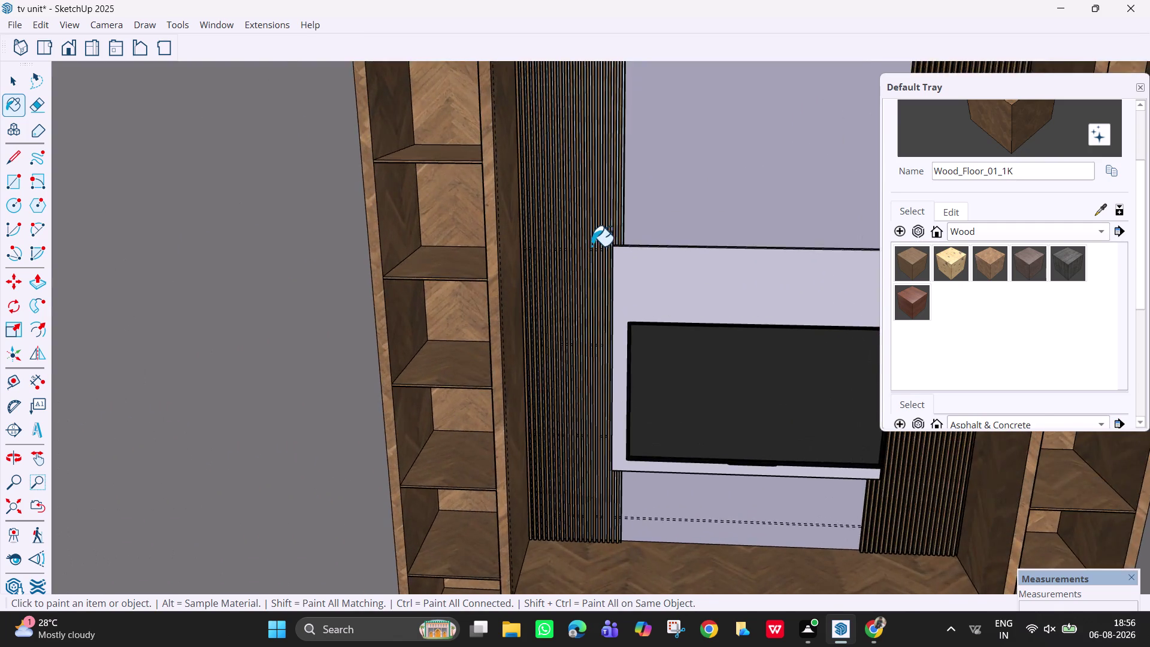
scroll(up, 3)
scroll(up, 3)
scroll(down, 3)
middle_click(597, 232)
scroll(down, 3)
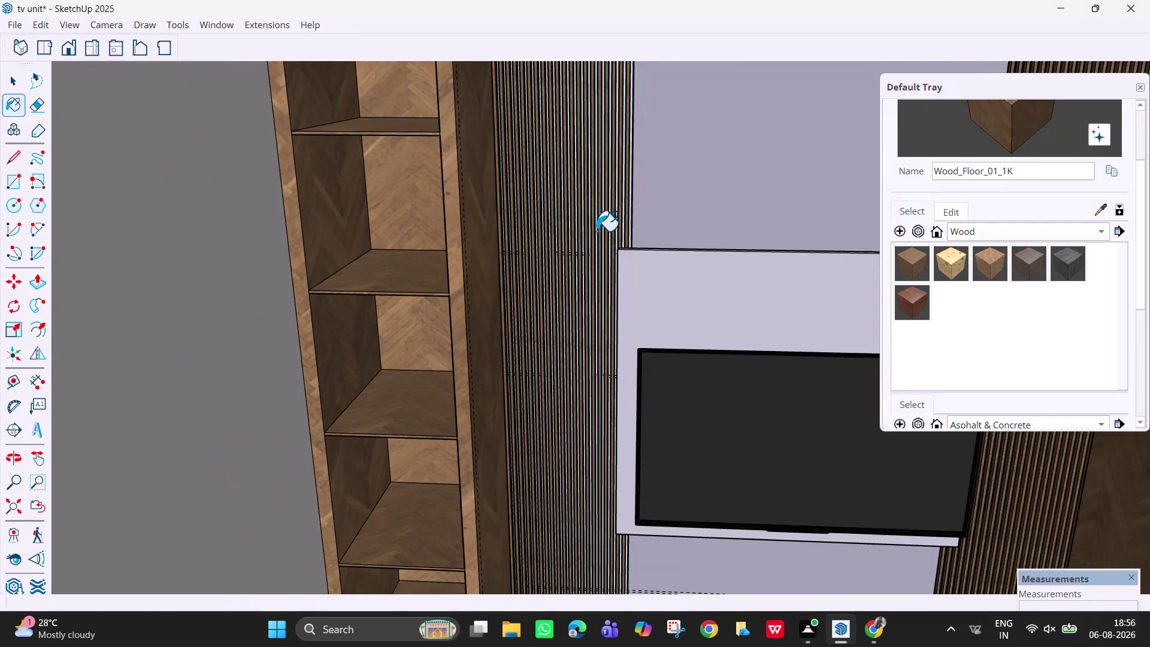
scroll(down, 3)
scroll(down, 3)
Pan and orbit to frame the wood-finished TV unit front-on.
key(h)
drag(749, 290, 700, 261)
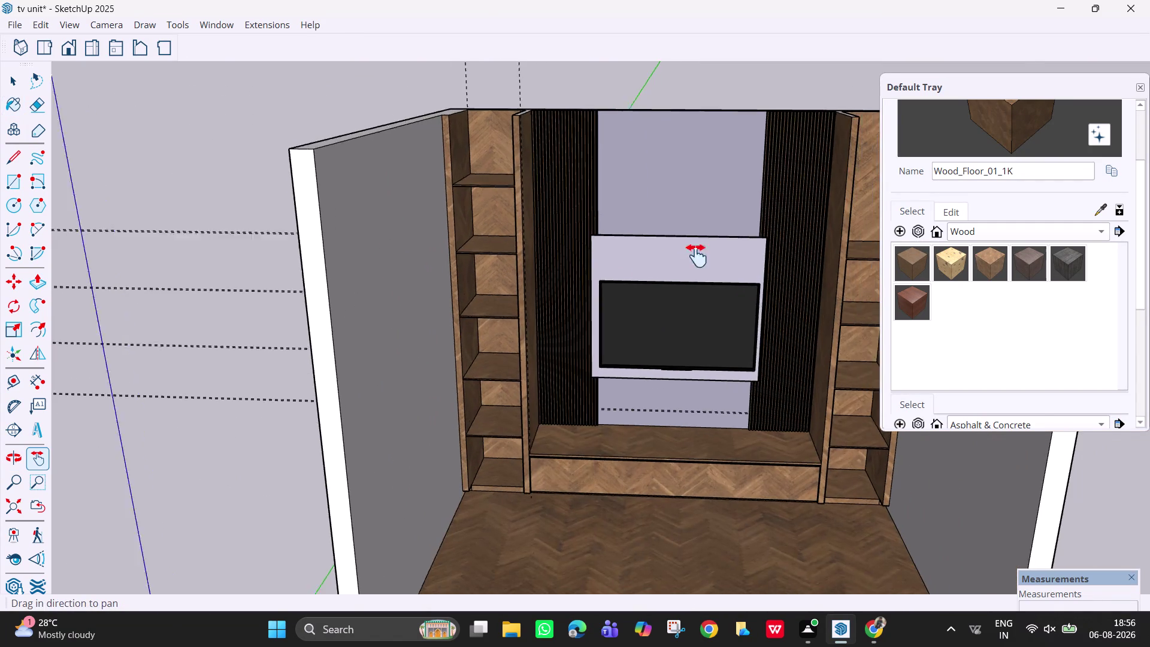
drag(700, 261, 673, 231)
middle_drag(713, 332, 735, 274)
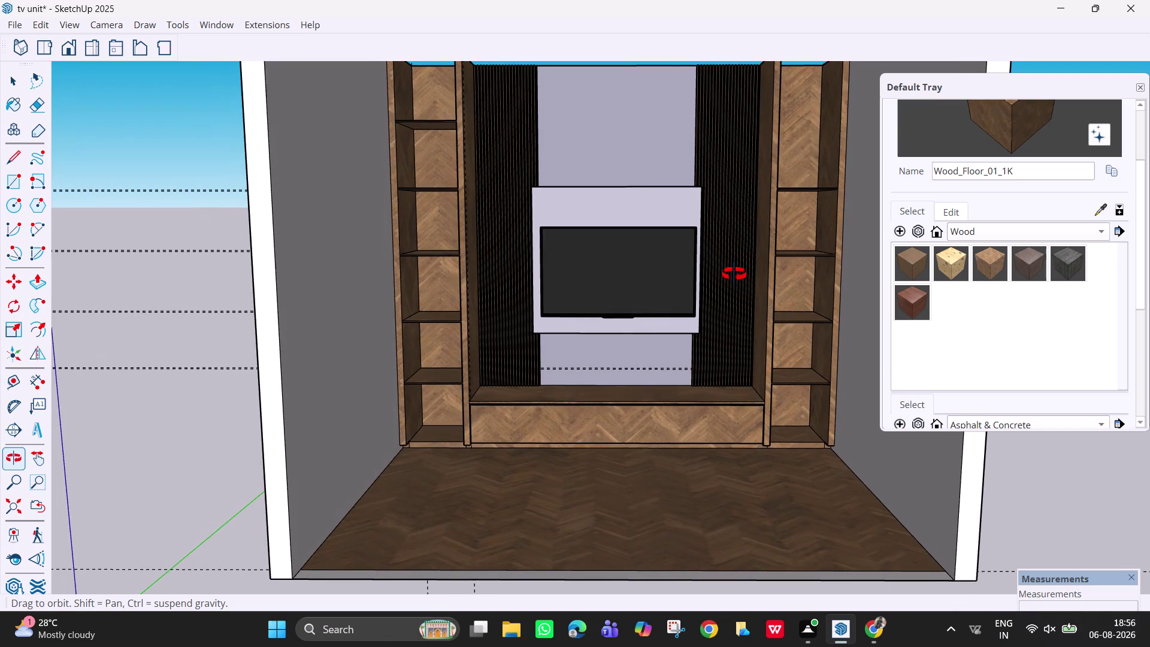
middle_drag(735, 274, 735, 273)
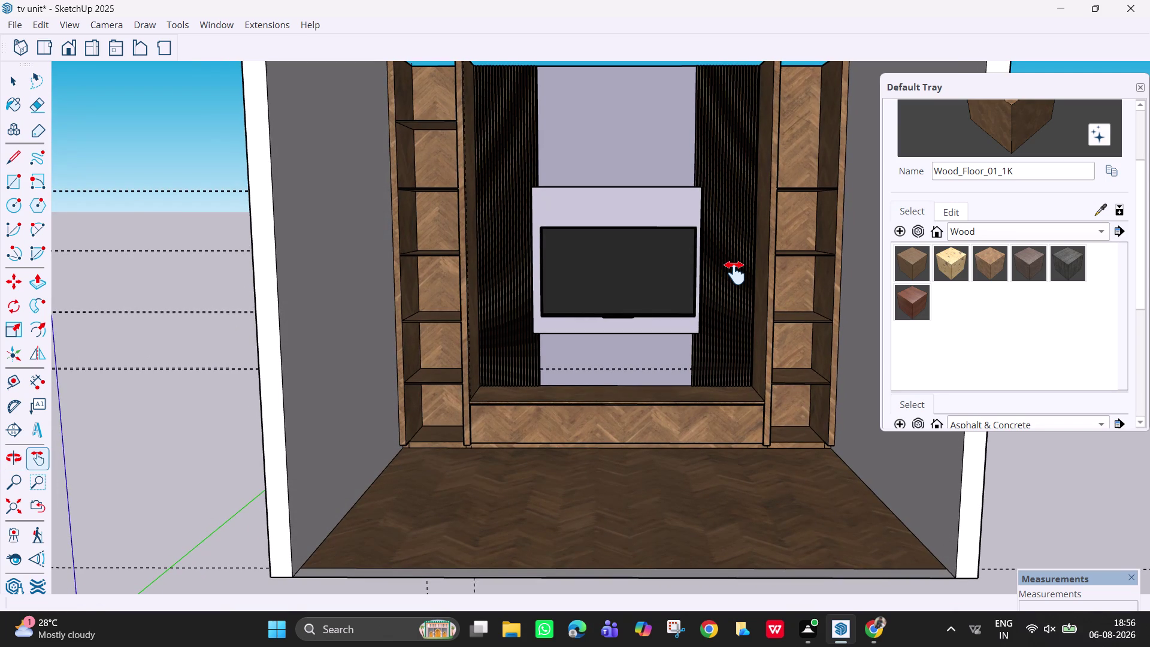
scroll(down, 3)
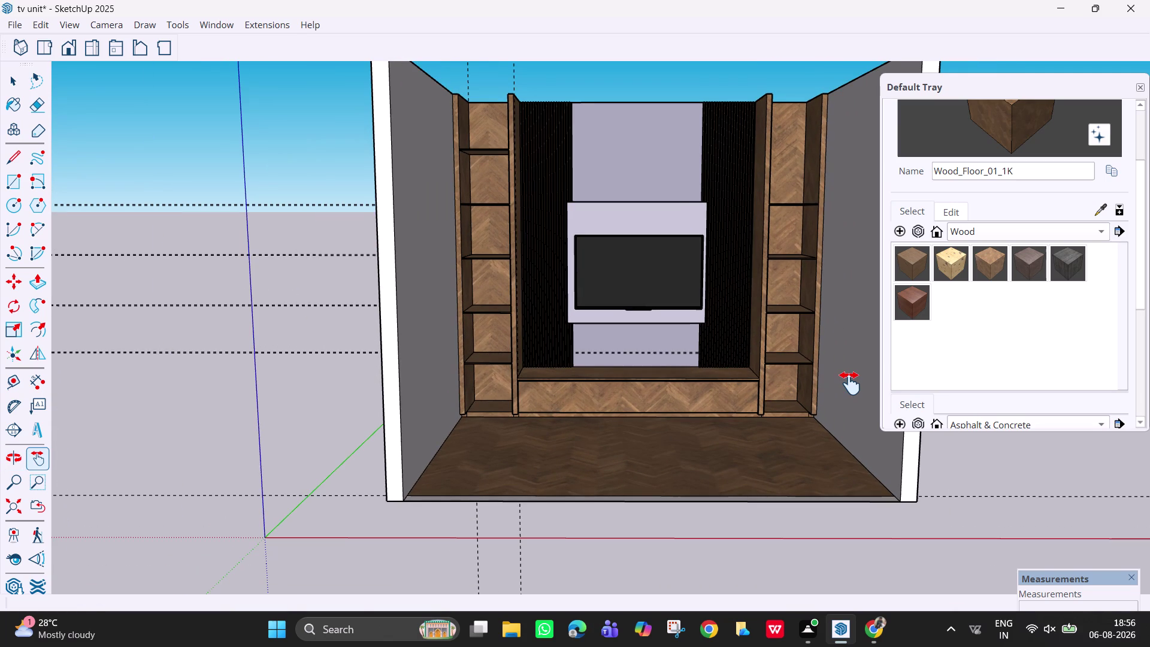
click(1038, 233)
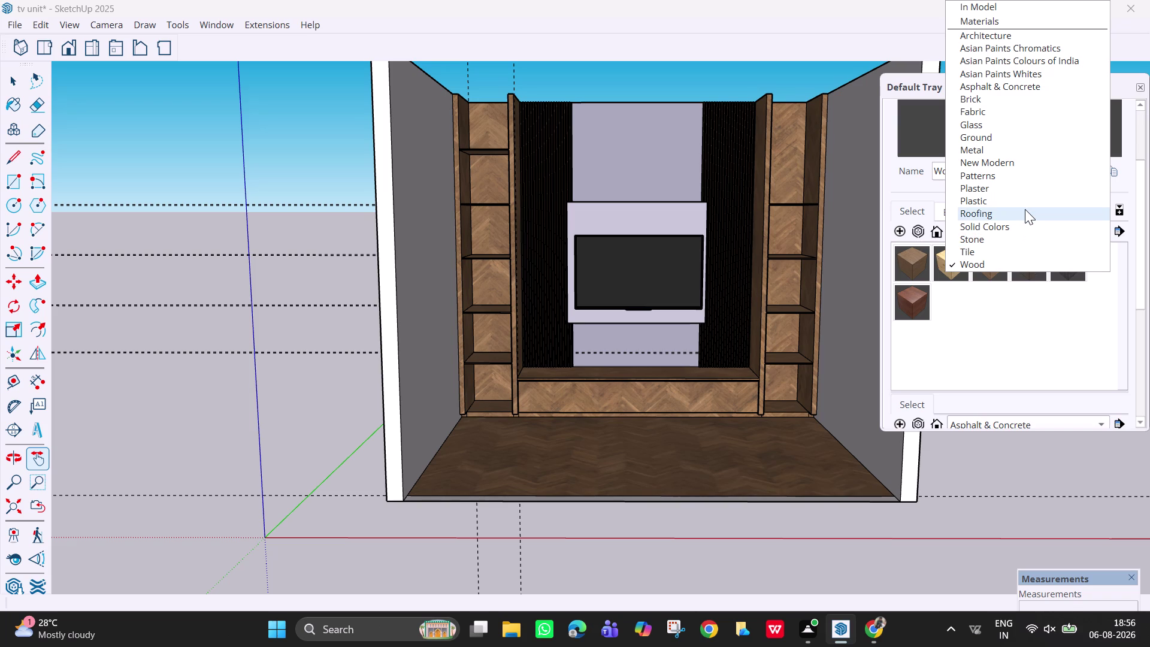
Switch to the Stone collection and paint the floor with grey-blue Marble_03_1K.
click(1022, 252)
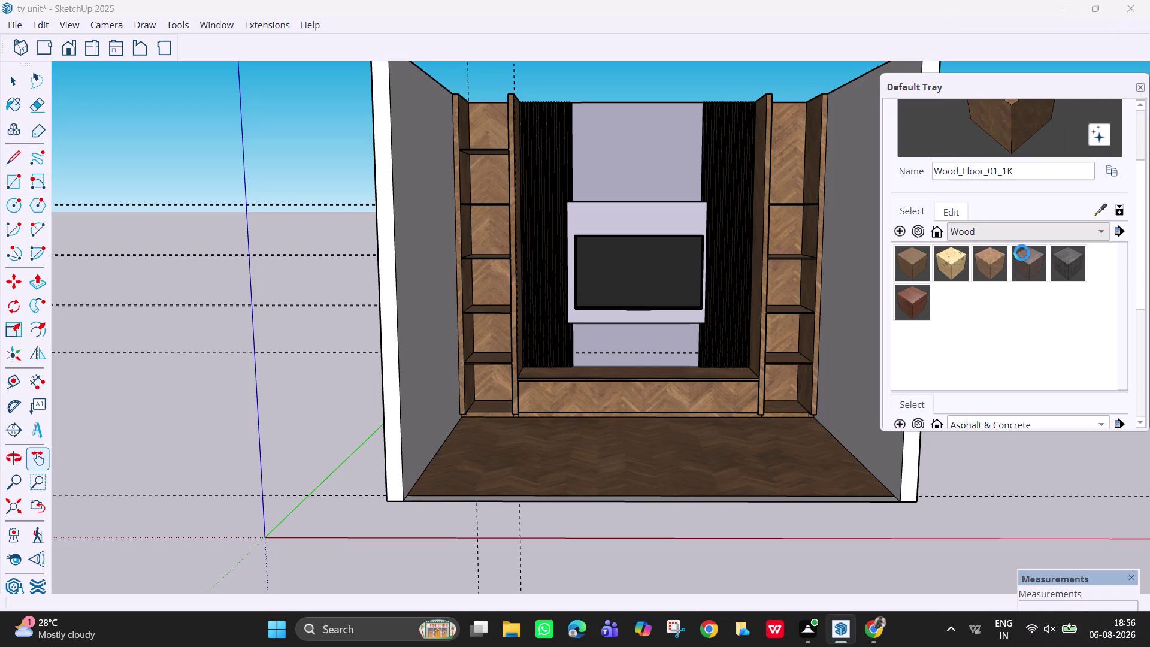
click(1022, 237)
click(1022, 236)
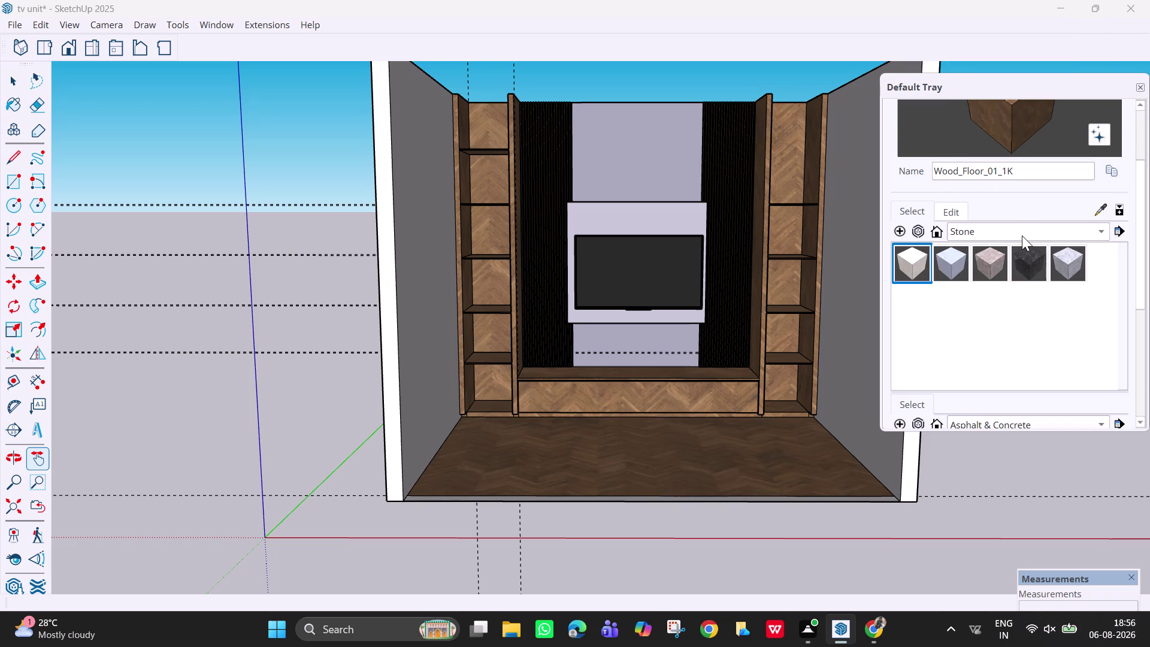
click(954, 268)
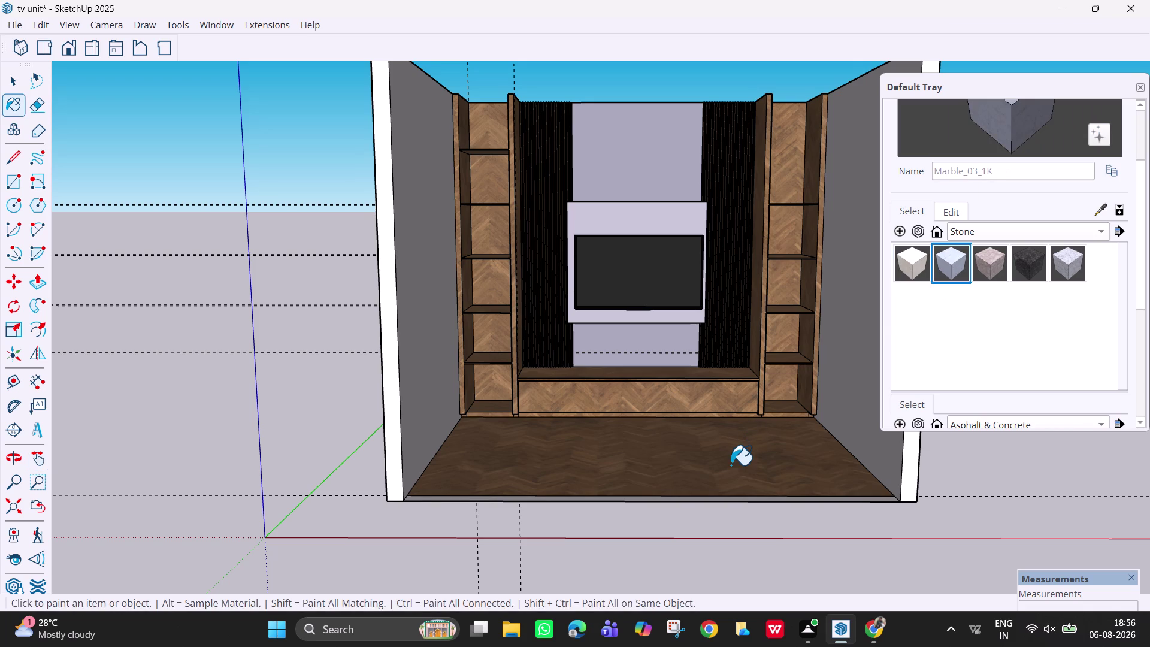
click(731, 463)
Try pink Marble_06_1K and white Marble_01_1K on the floor, then restore grey-blue Marble_03_1K.
middle_drag(735, 454, 698, 596)
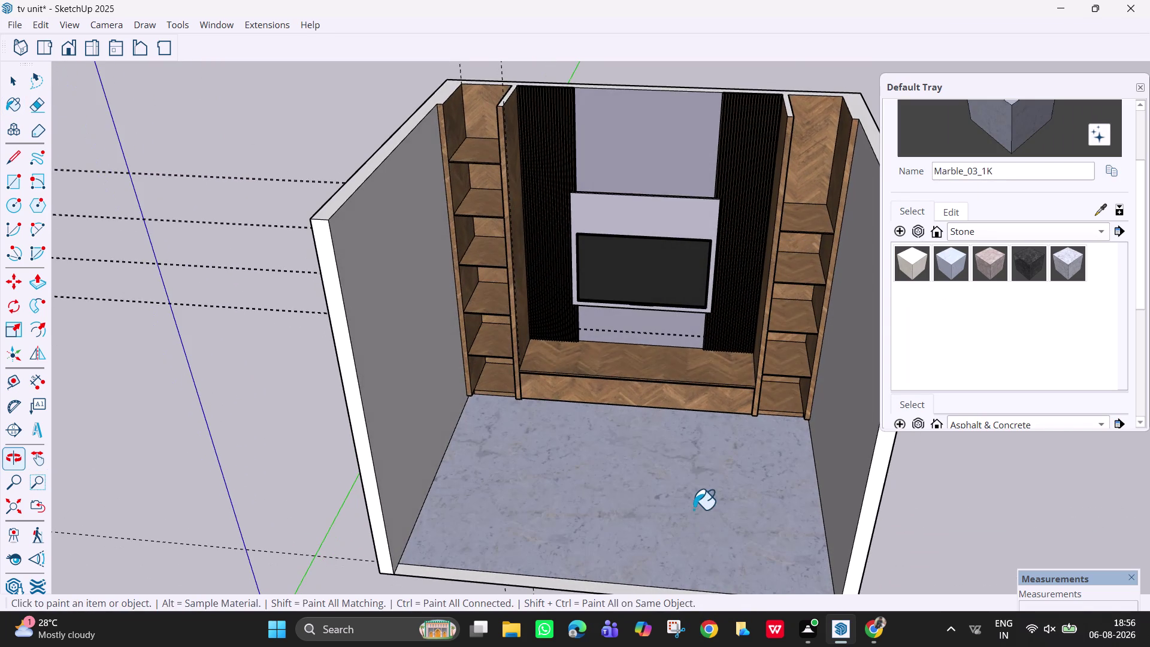
scroll(up, 3)
scroll(up, 3)
middle_drag(685, 476, 681, 580)
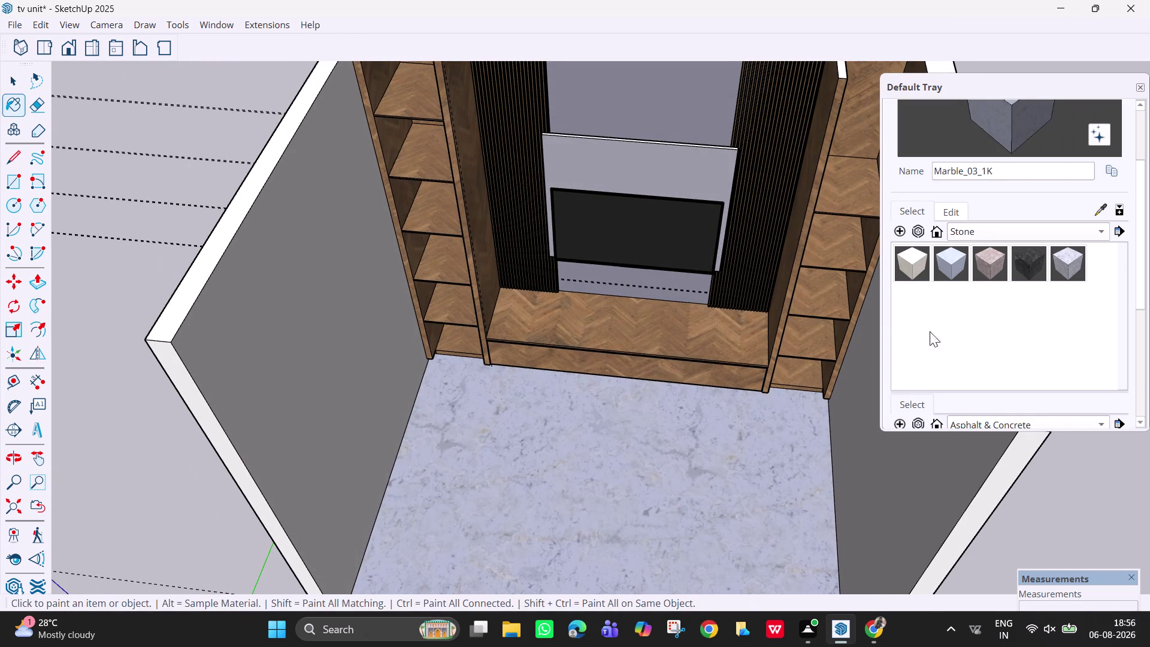
click(990, 261)
click(669, 466)
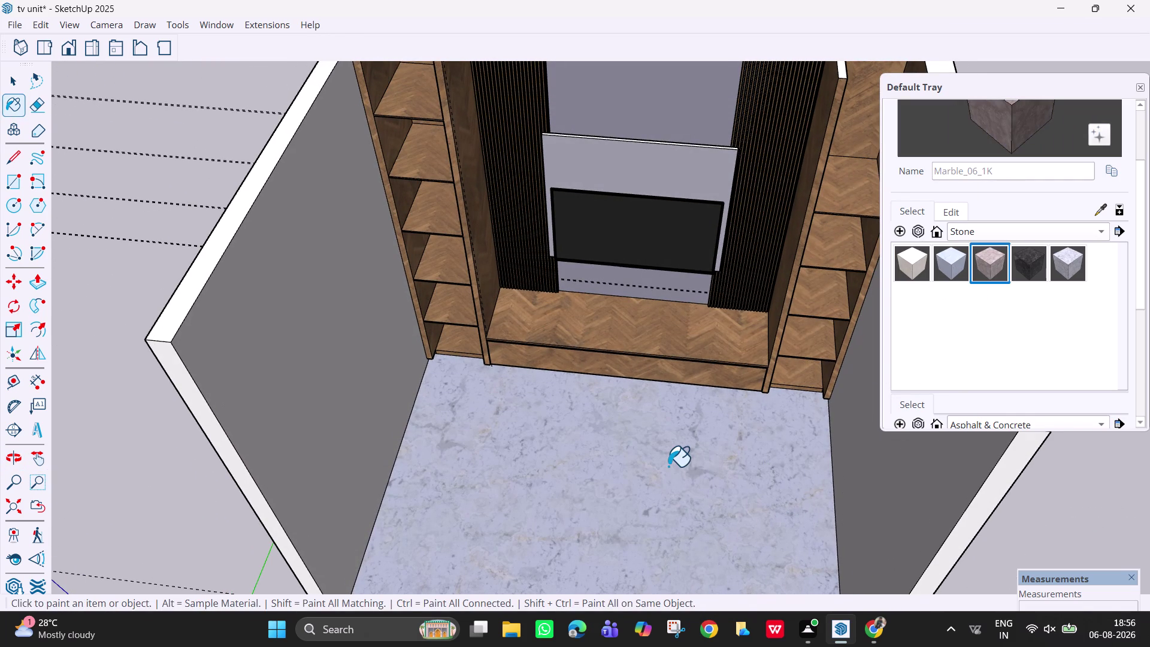
click(918, 267)
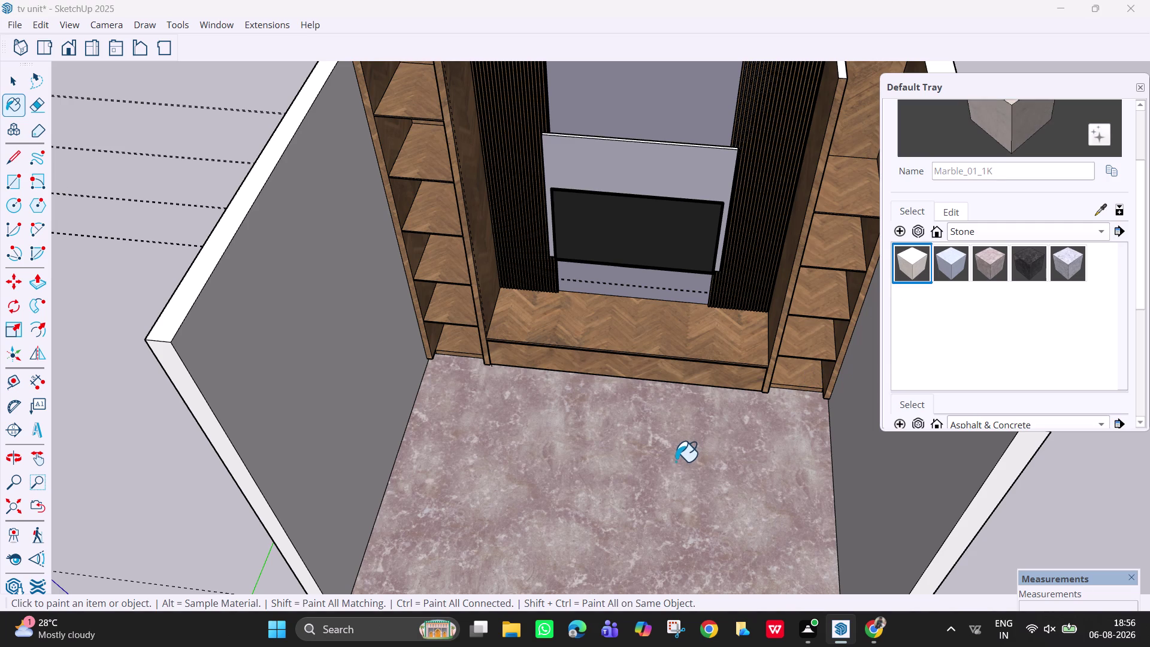
click(673, 460)
click(948, 258)
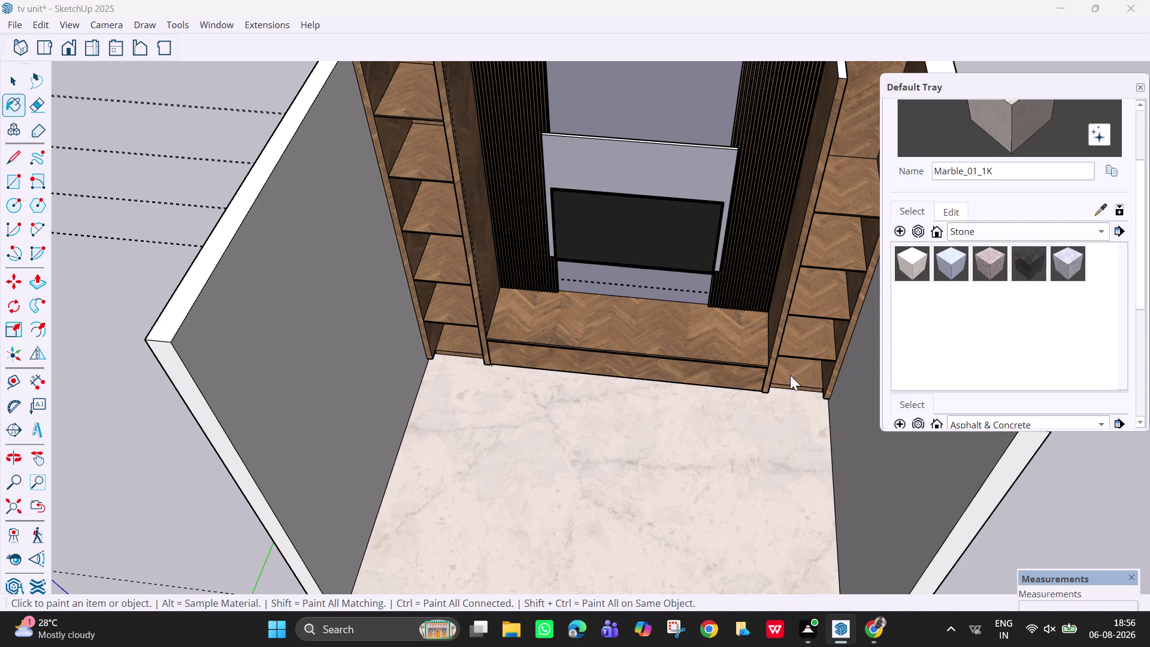
click(644, 474)
Orbit to view the TV unit front-on above the marble floor.
scroll(down, 3)
middle_drag(697, 451, 756, 378)
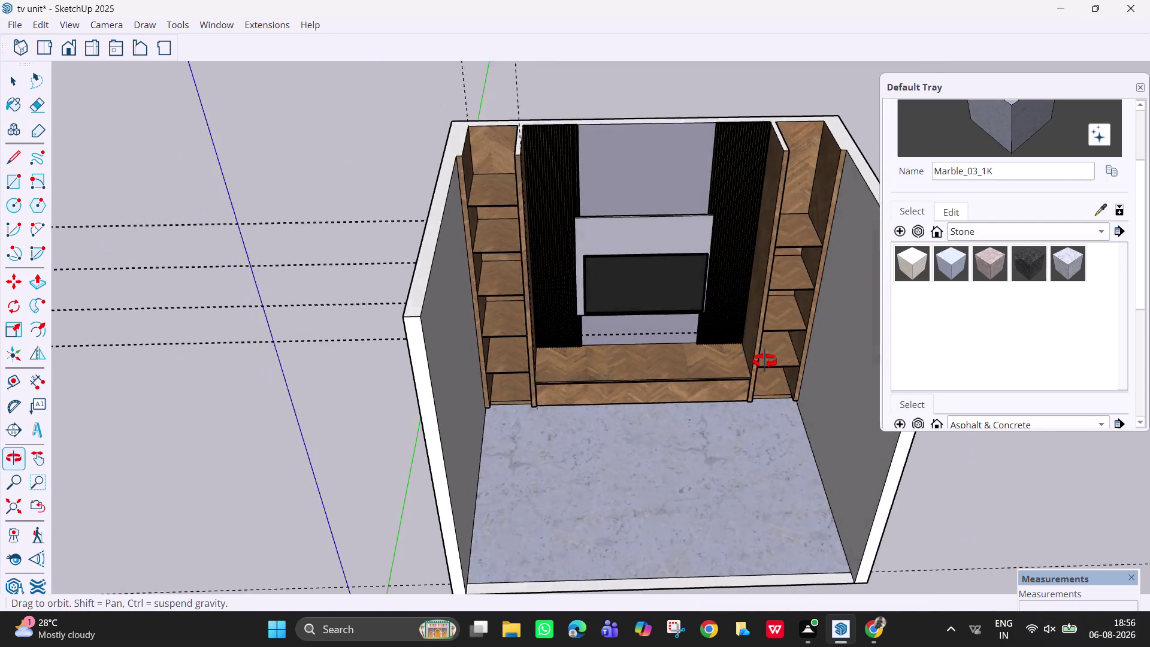
middle_drag(757, 377, 773, 277)
scroll(up, 3)
middle_drag(742, 426, 713, 409)
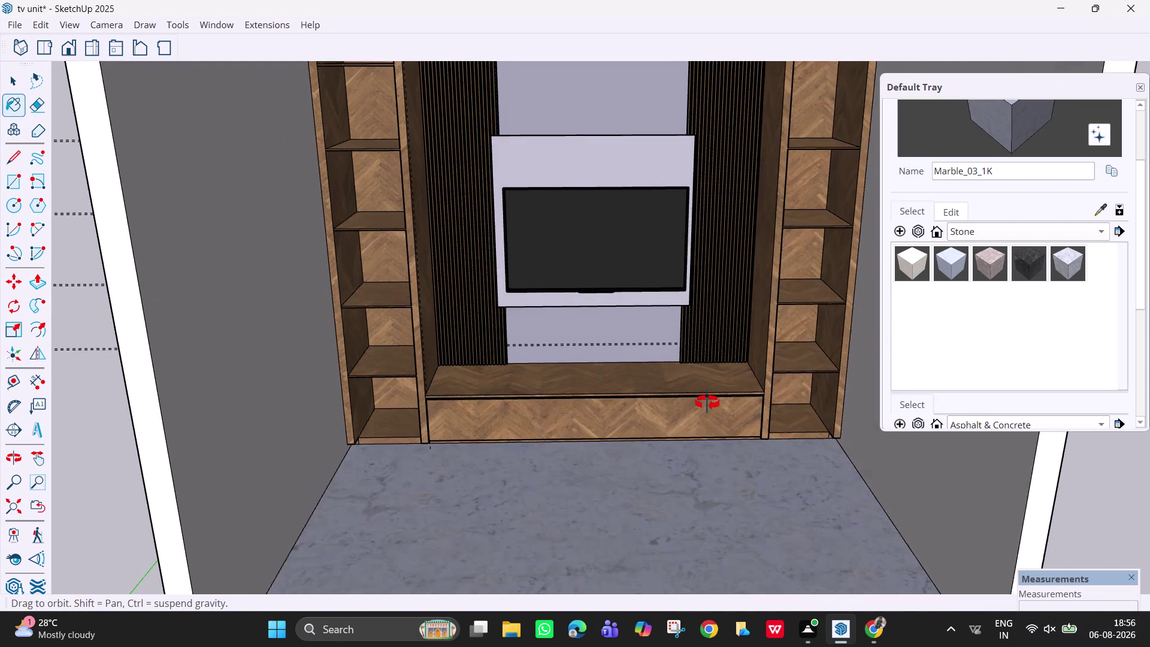
middle_drag(713, 409, 725, 491)
Zoom out and orbit to look down at the marble floor across the room.
scroll(down, 3)
scroll(down, 3)
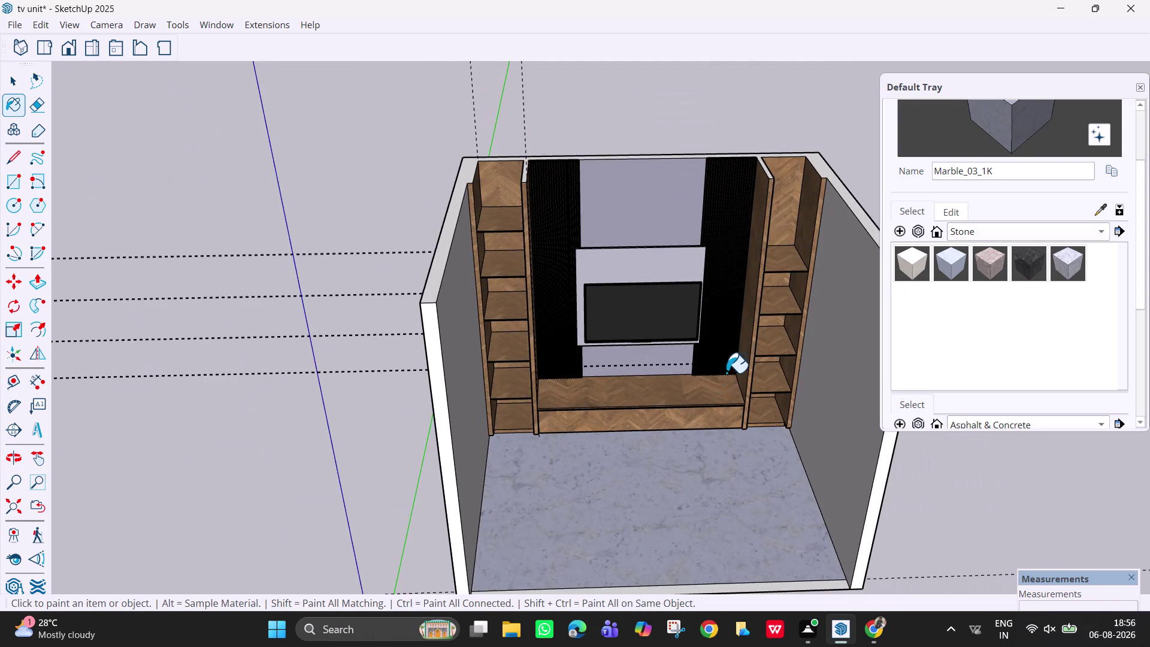
middle_drag(735, 349, 707, 530)
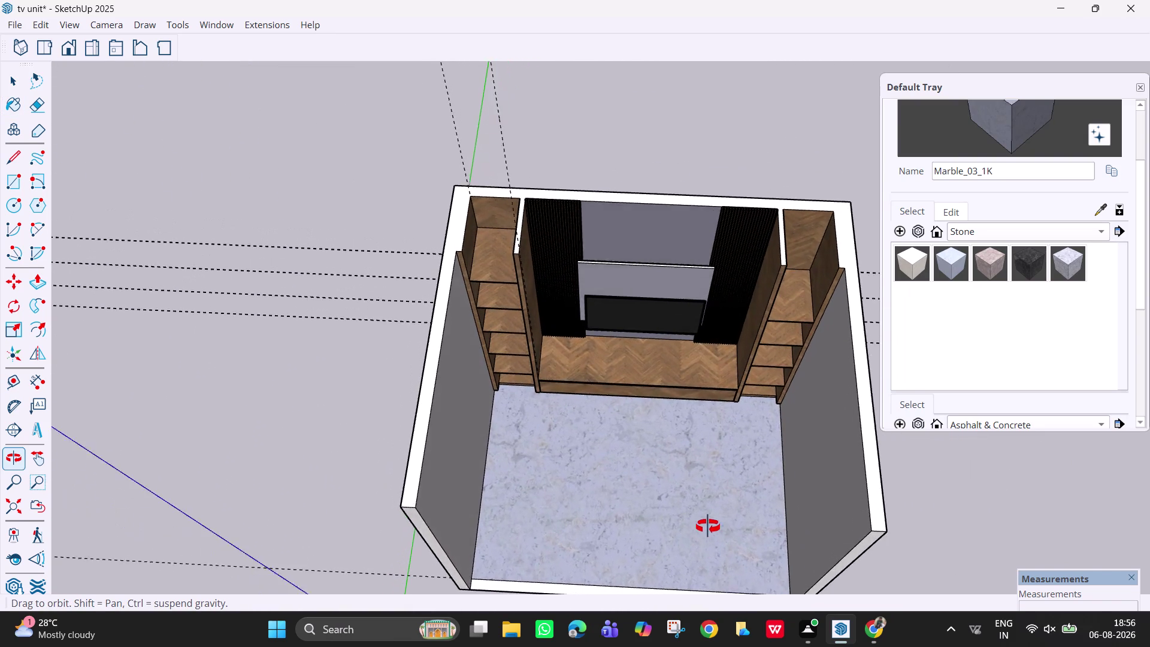
middle_drag(707, 530, 746, 387)
middle_drag(748, 386, 749, 375)
middle_drag(748, 363, 722, 344)
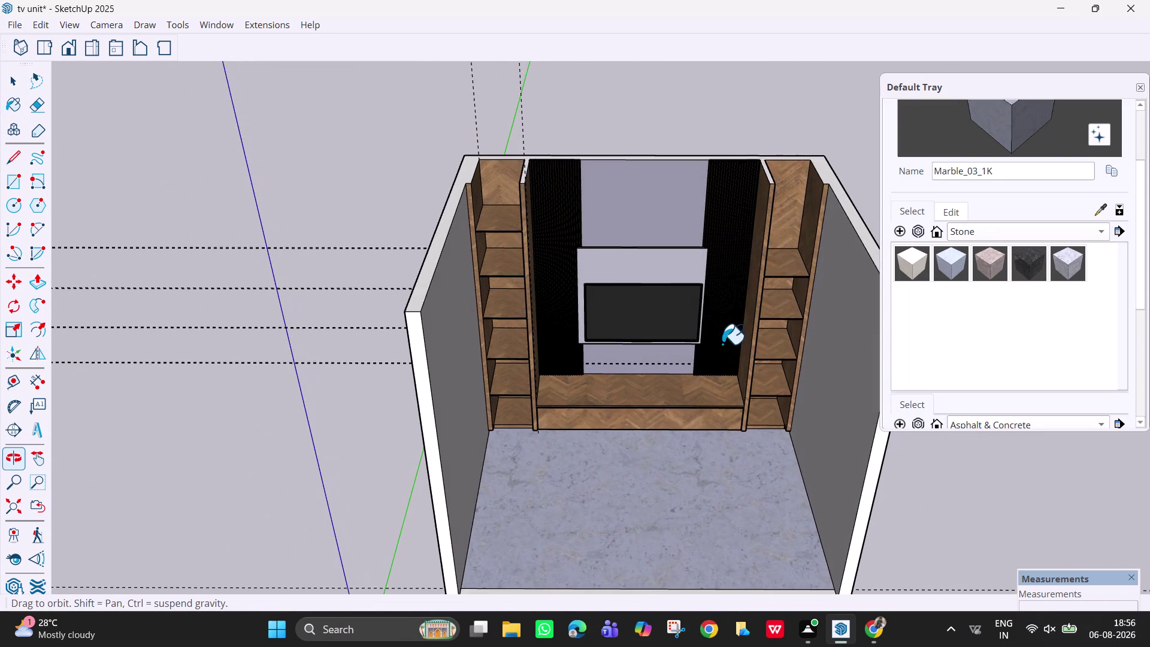
middle_drag(728, 454, 735, 356)
middle_drag(702, 457, 652, 595)
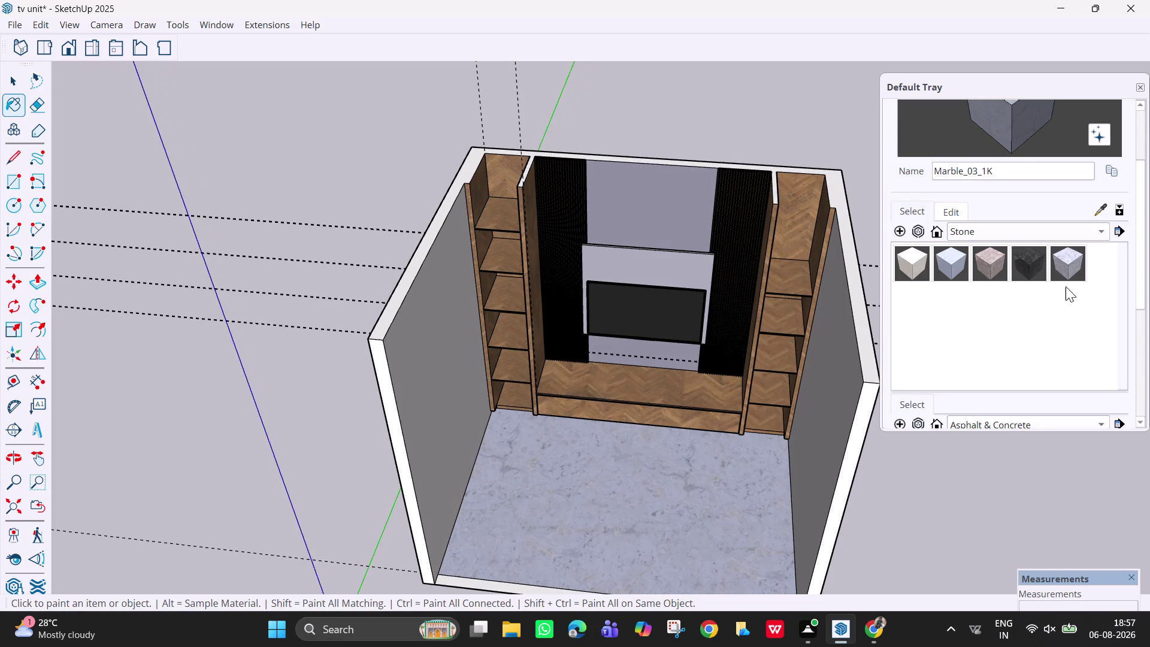
click(1071, 265)
click(648, 494)
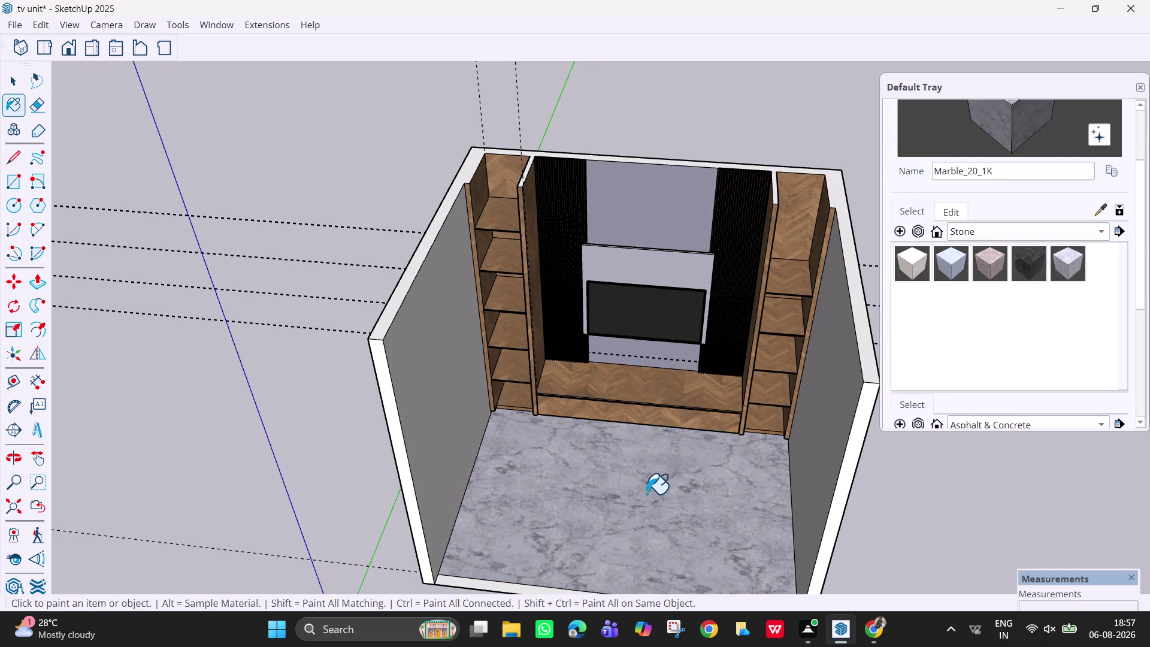
middle_drag(695, 523, 746, 450)
scroll(up, 3)
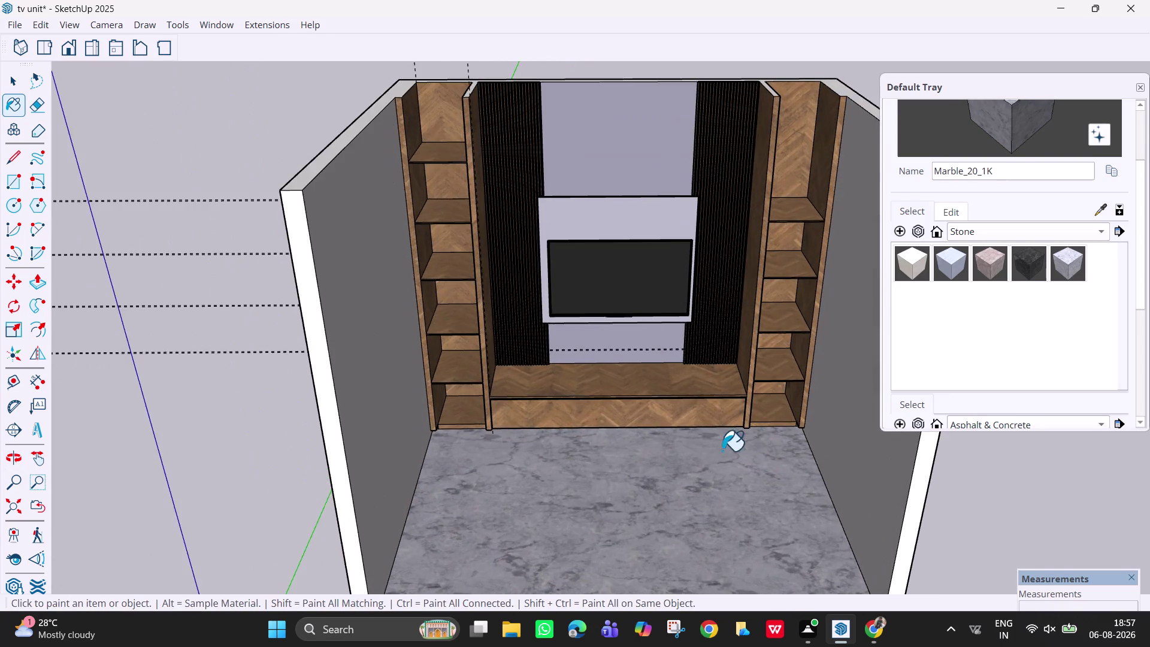
scroll(down, 3)
middle_drag(714, 458, 702, 412)
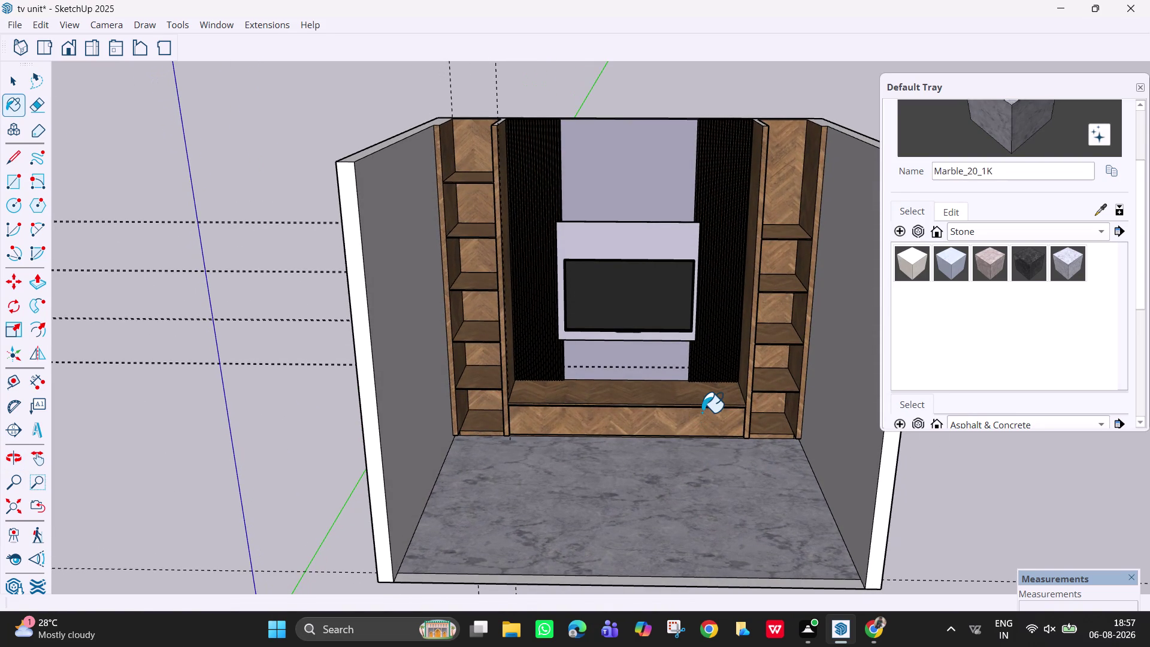
click(959, 276)
click(732, 482)
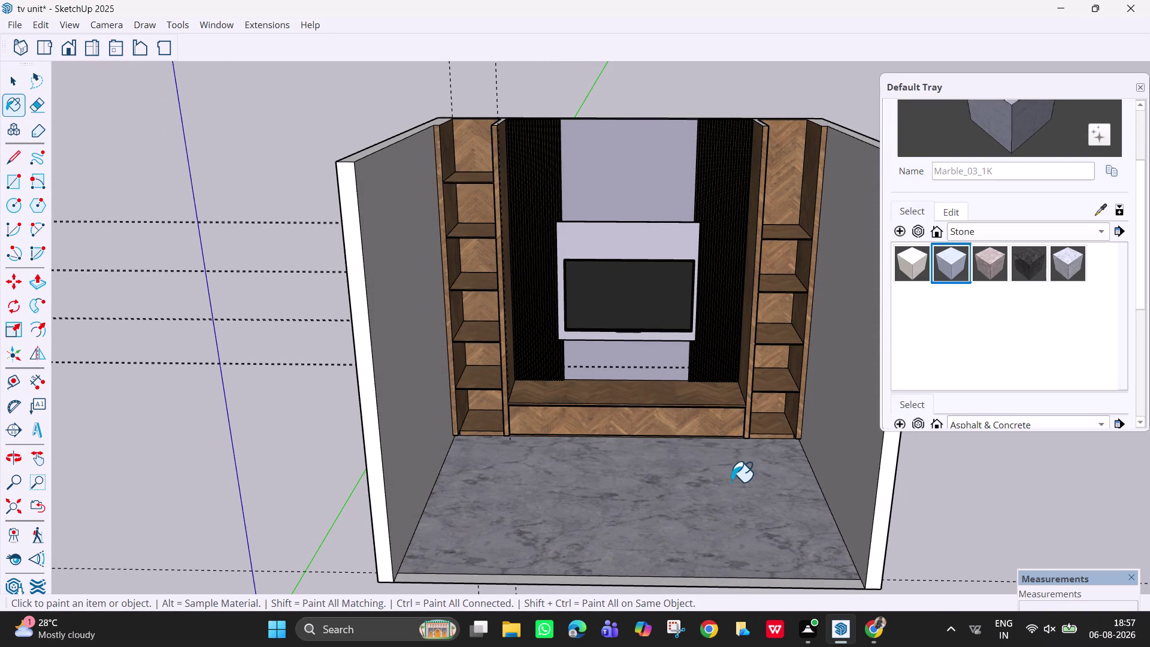
scroll(down, 3)
middle_drag(748, 386, 741, 493)
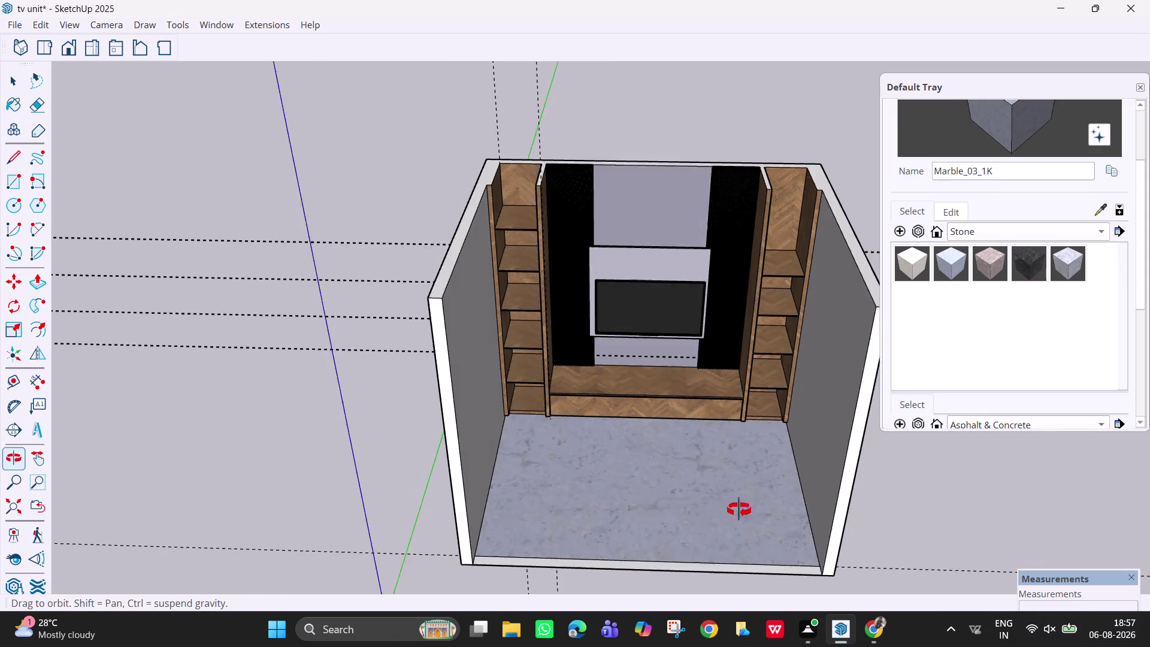
middle_drag(740, 494, 761, 412)
scroll(up, 3)
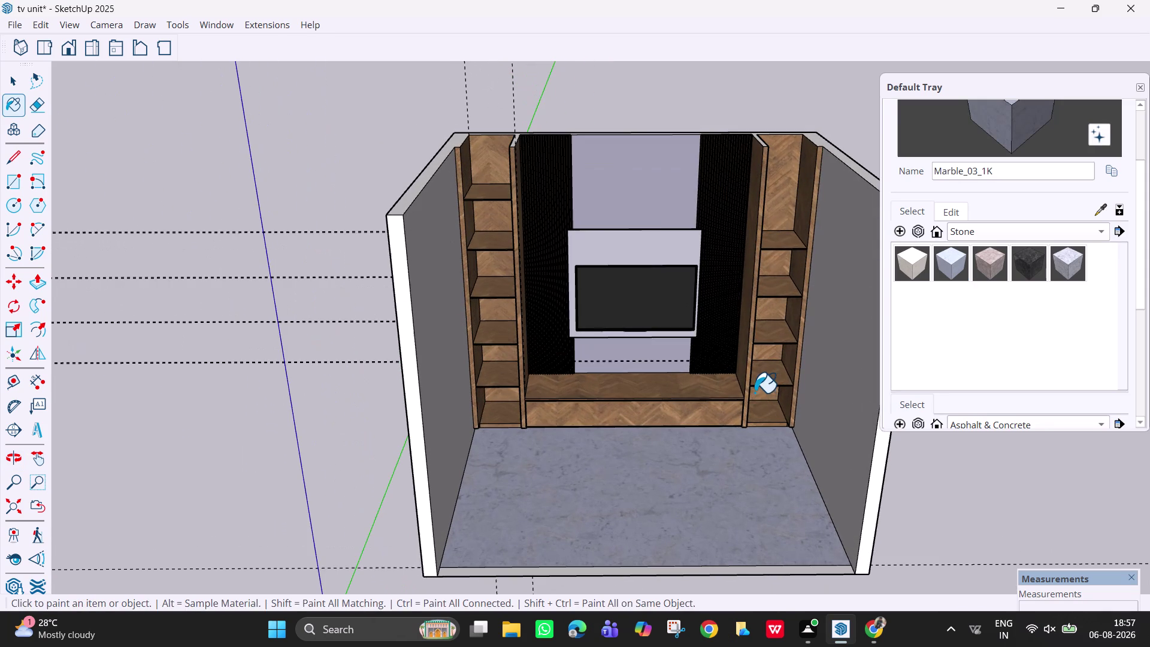
scroll(down, 3)
middle_drag(695, 461, 616, 447)
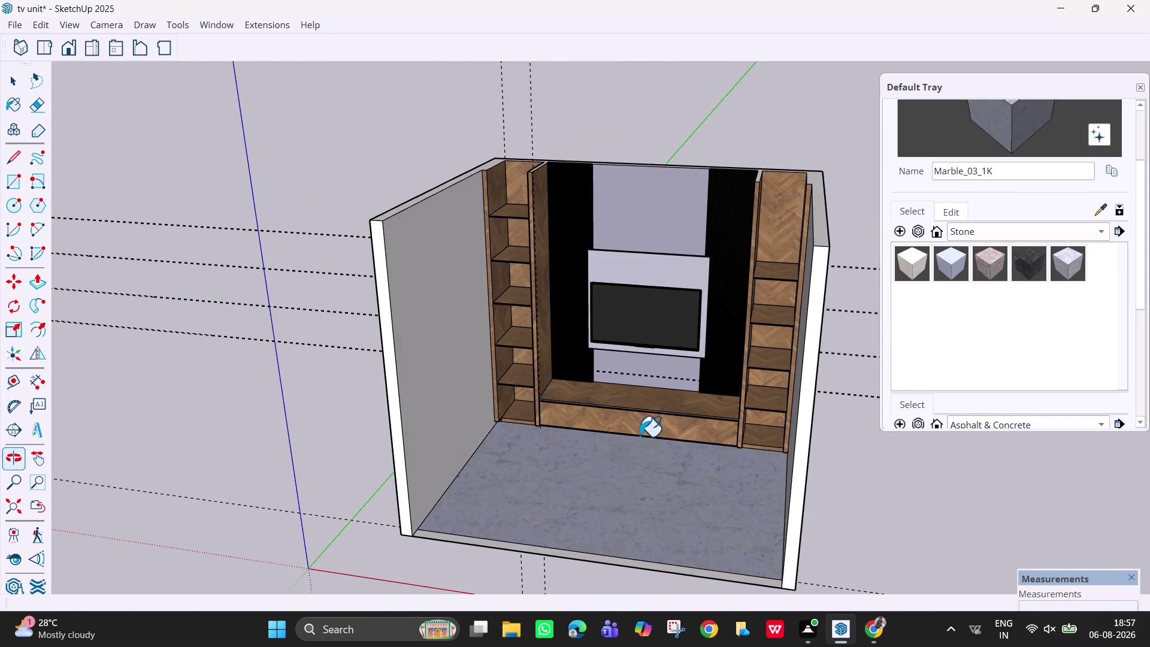
middle_drag(682, 414, 737, 392)
scroll(up, 3)
scroll(up, 3)
scroll(up, 3)
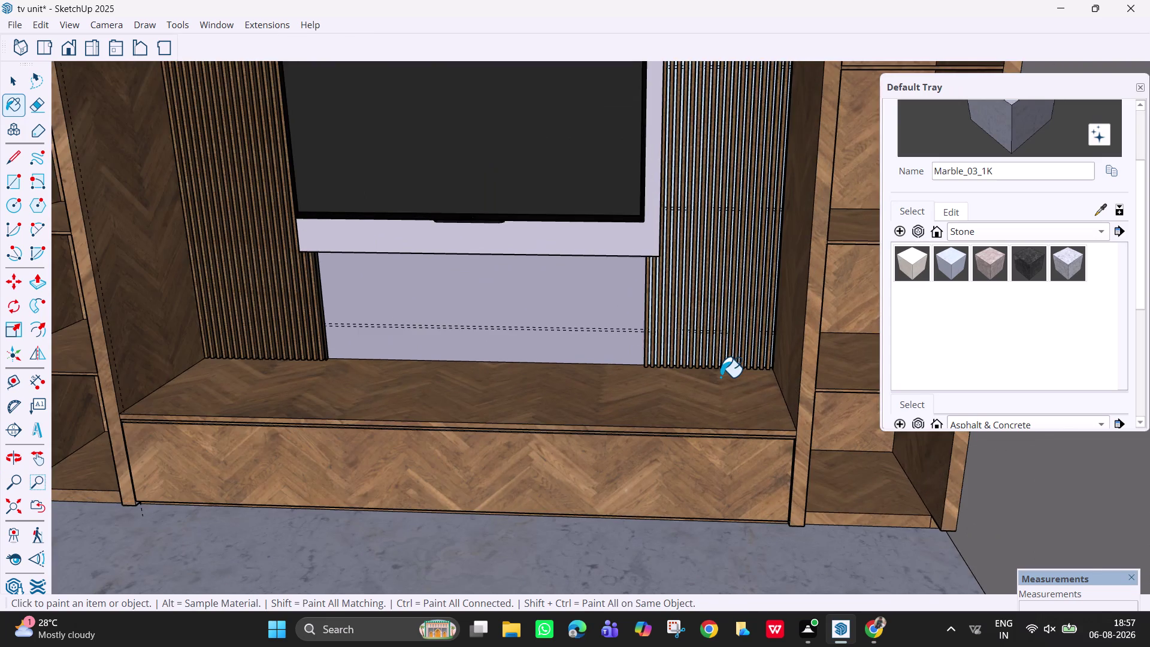
scroll(up, 3)
scroll(down, 3)
scroll(down, 3)
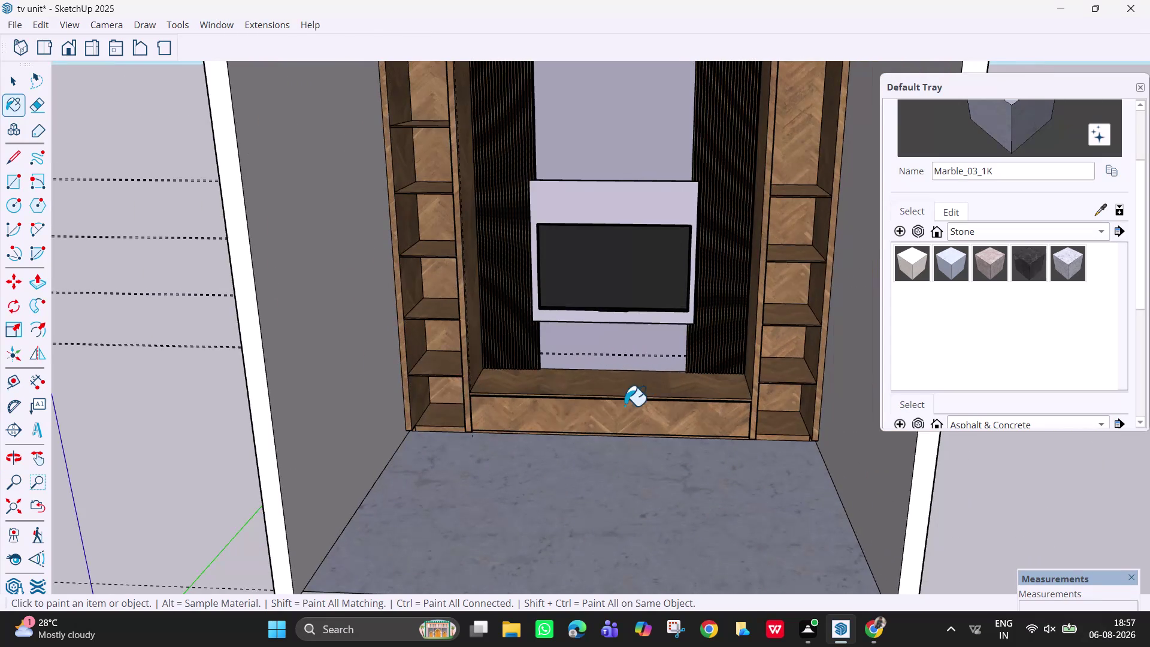
scroll(down, 3)
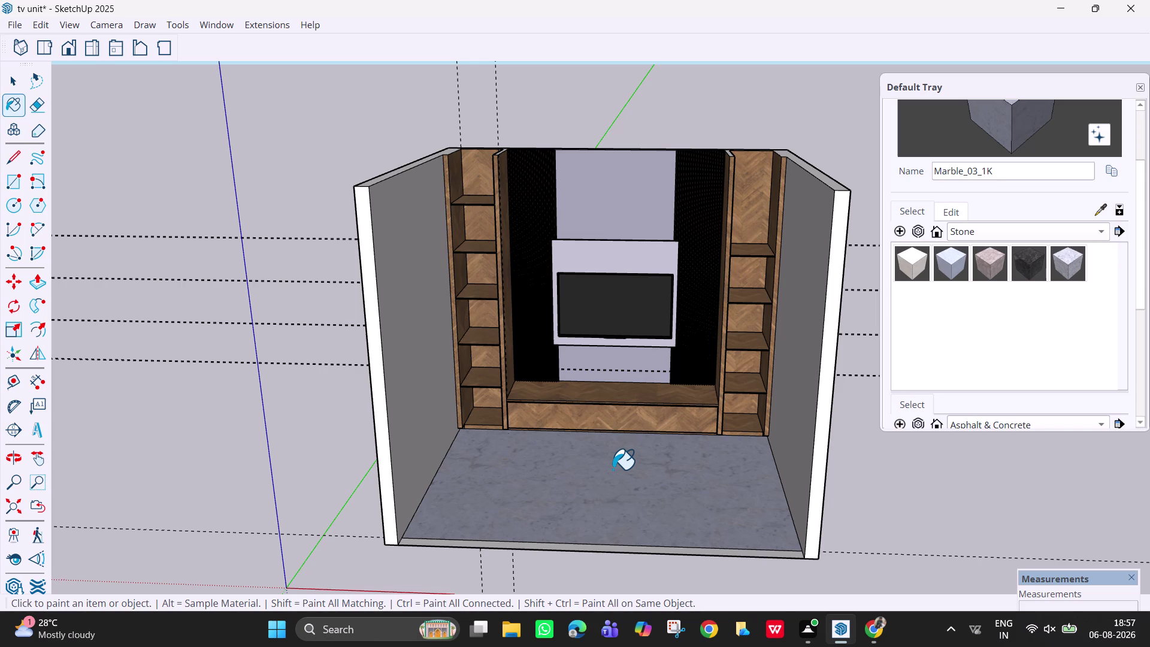
click(1078, 224)
Switch the materials collection to Asian Paints Chromatics to list its pink shades.
click(1072, 48)
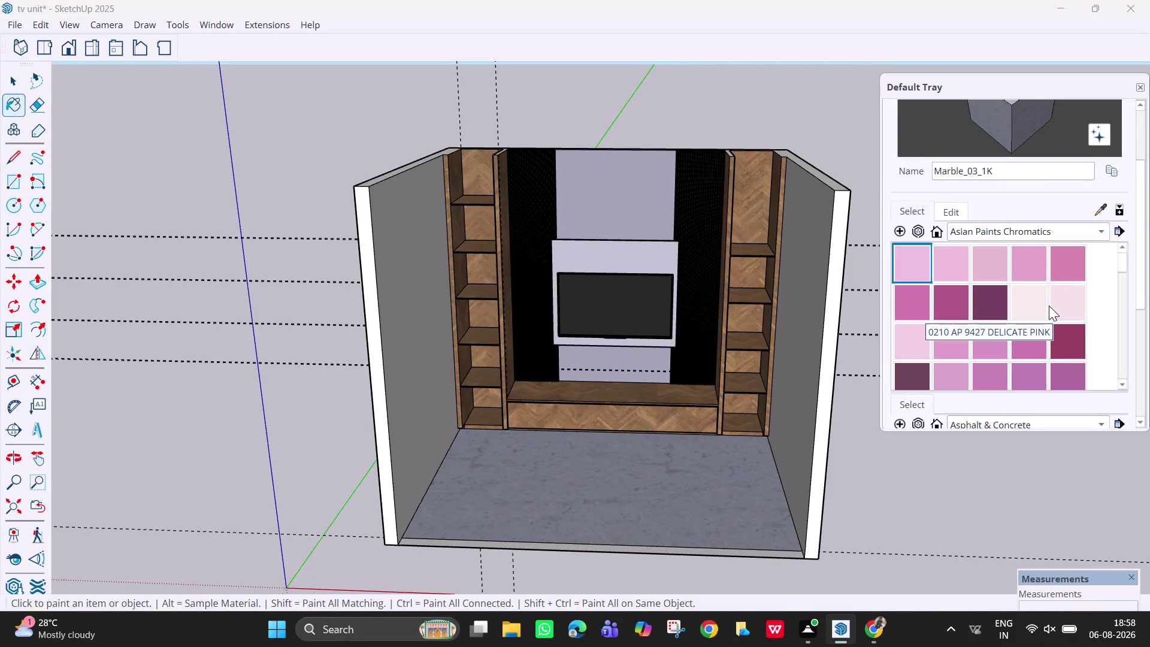
Paint the left, right and back walls in CANDY FLOSS pink.
scroll(down, 3)
click(916, 292)
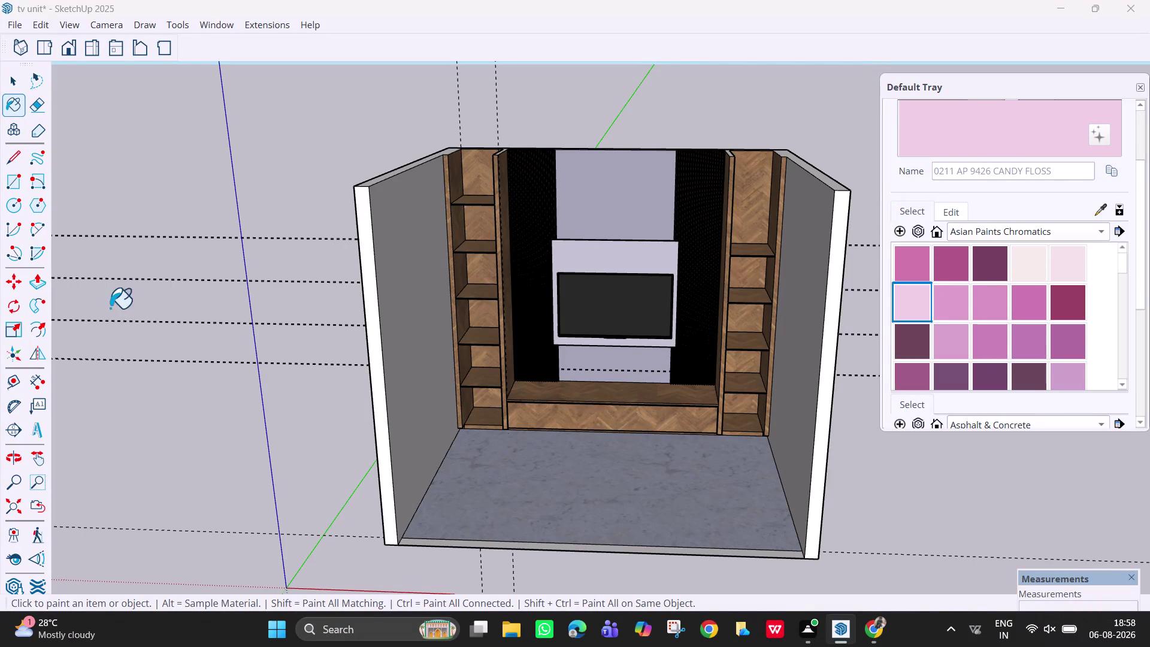
click(424, 301)
click(813, 300)
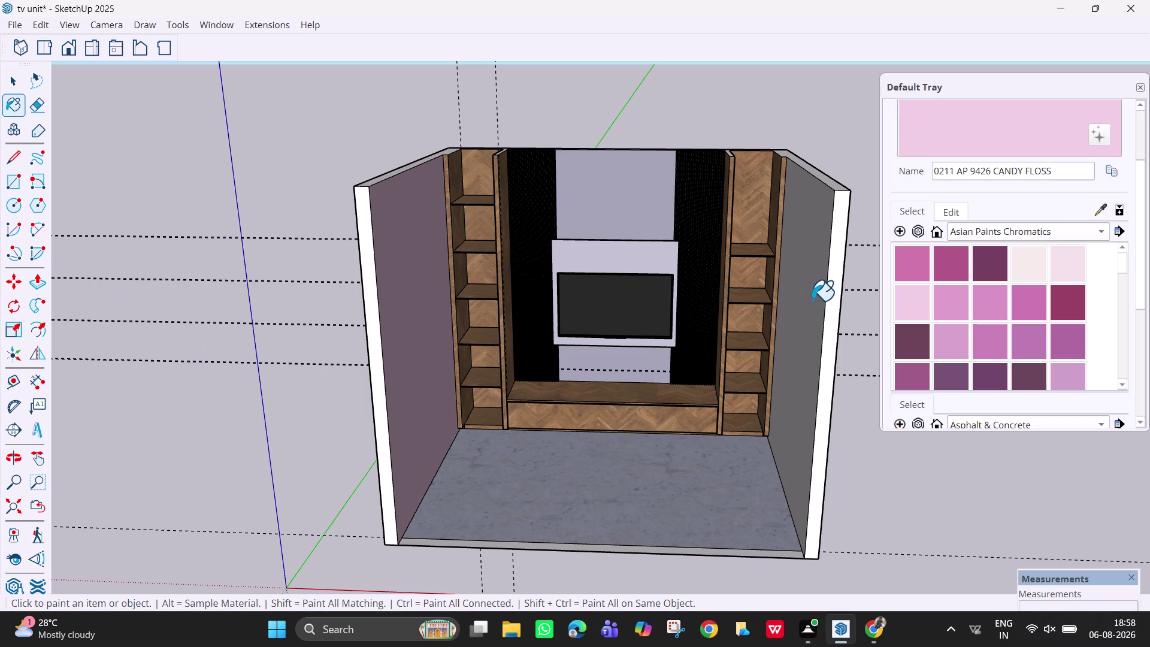
click(639, 200)
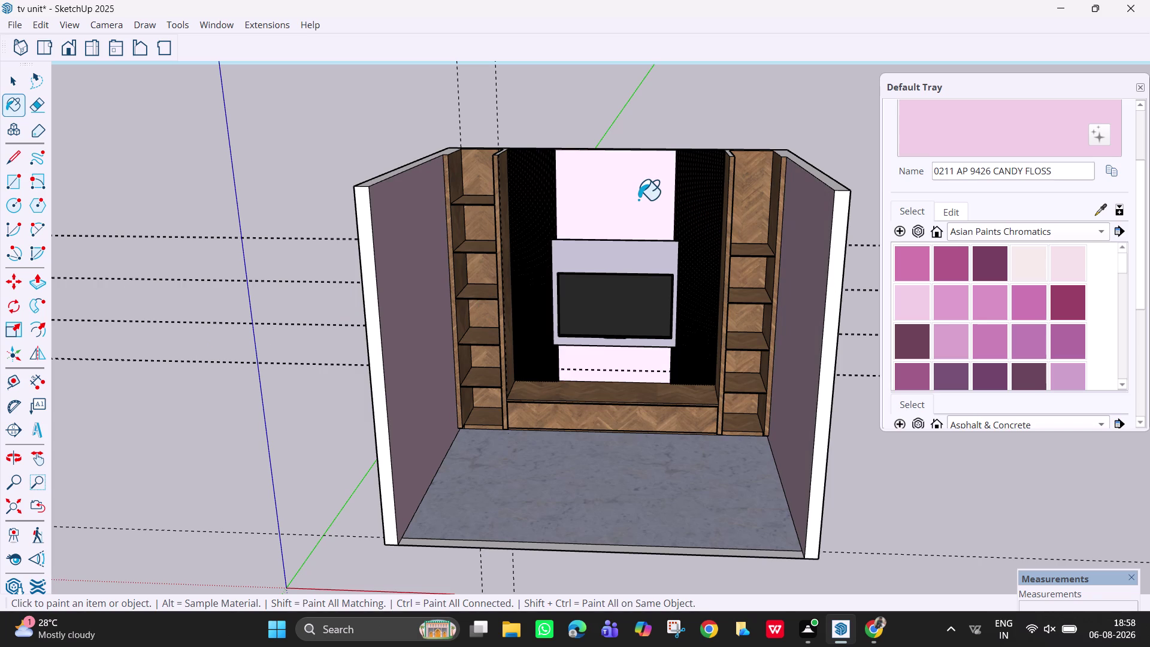
middle_drag(663, 306, 448, 396)
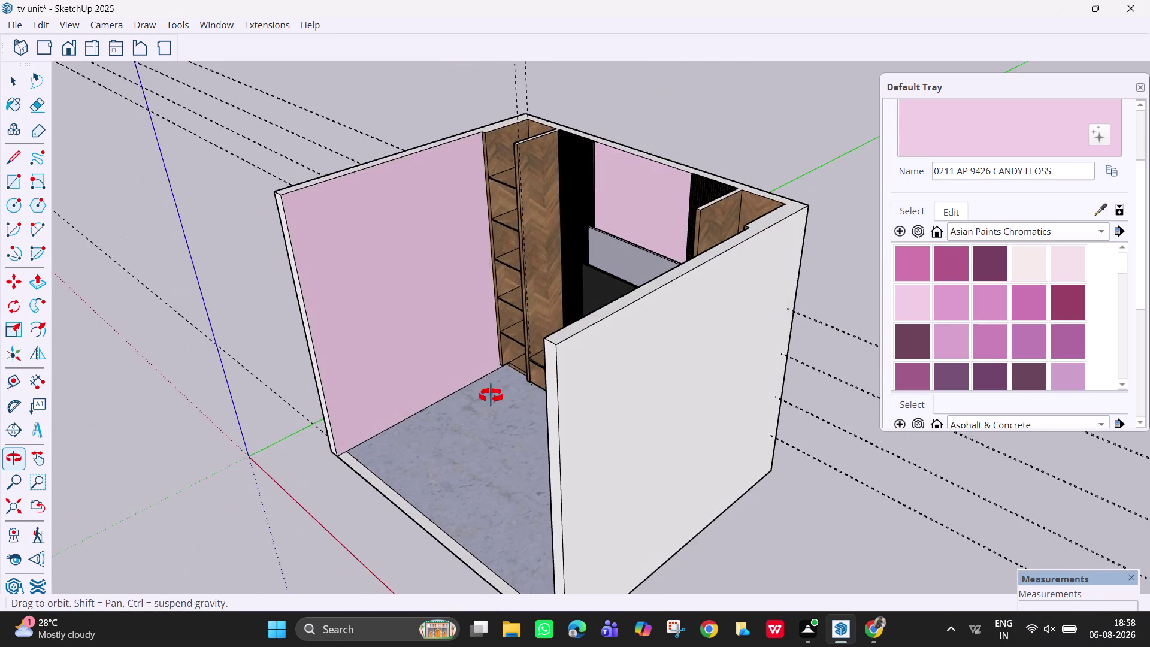
middle_drag(448, 396, 524, 390)
Repaint the left, back and right walls in pale 0281 AP 9139 BERRY SHAKE.
scroll(down, 3)
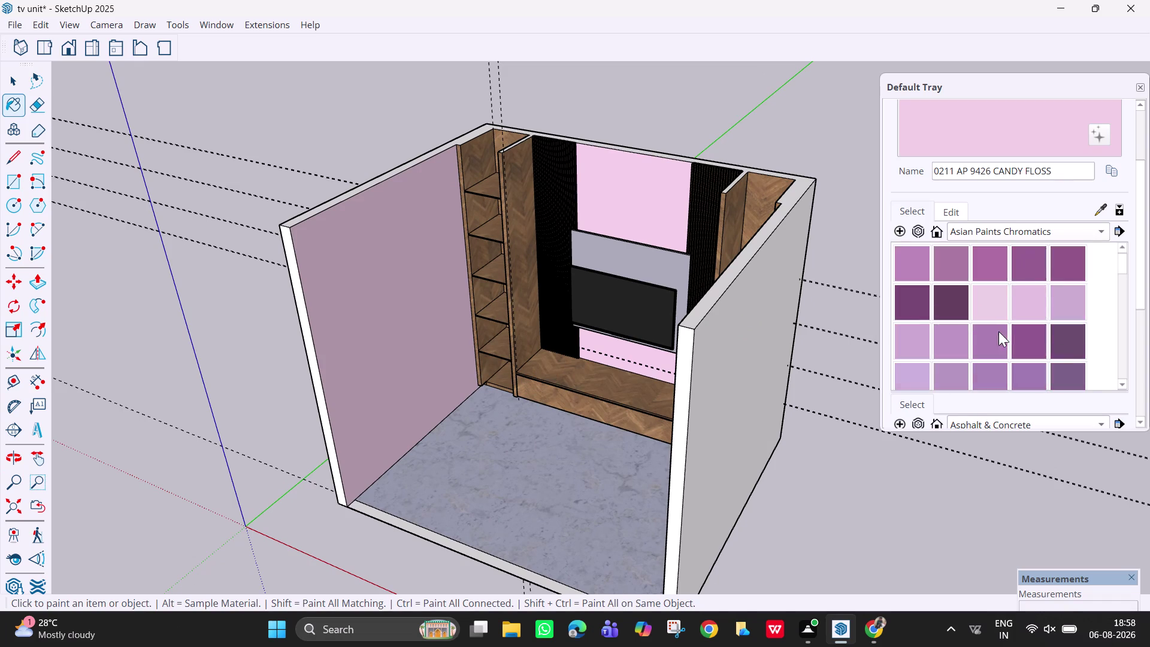
scroll(down, 3)
scroll(down, 3)
scroll(down, 3)
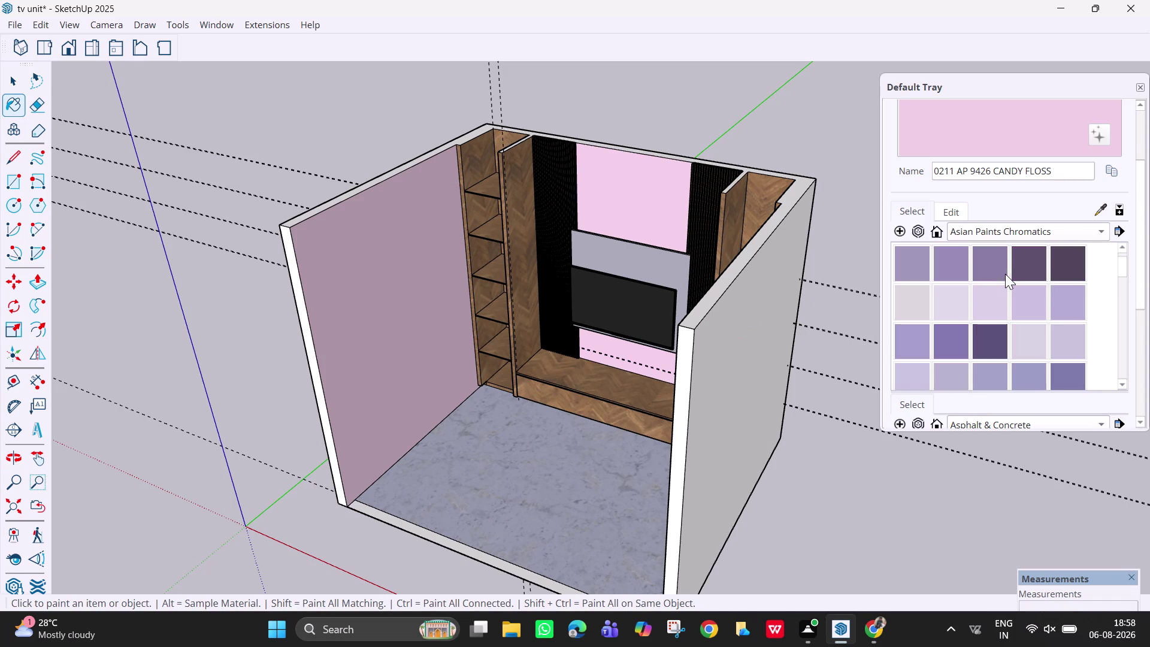
click(921, 305)
click(356, 262)
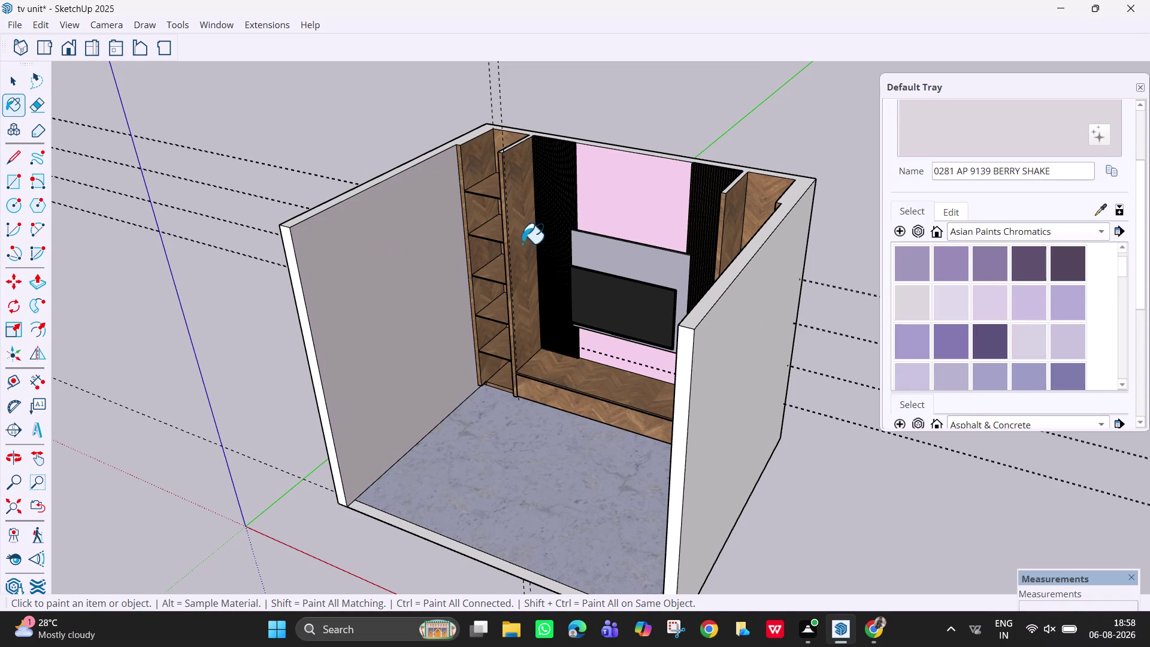
click(633, 196)
middle_drag(614, 331, 829, 357)
click(813, 324)
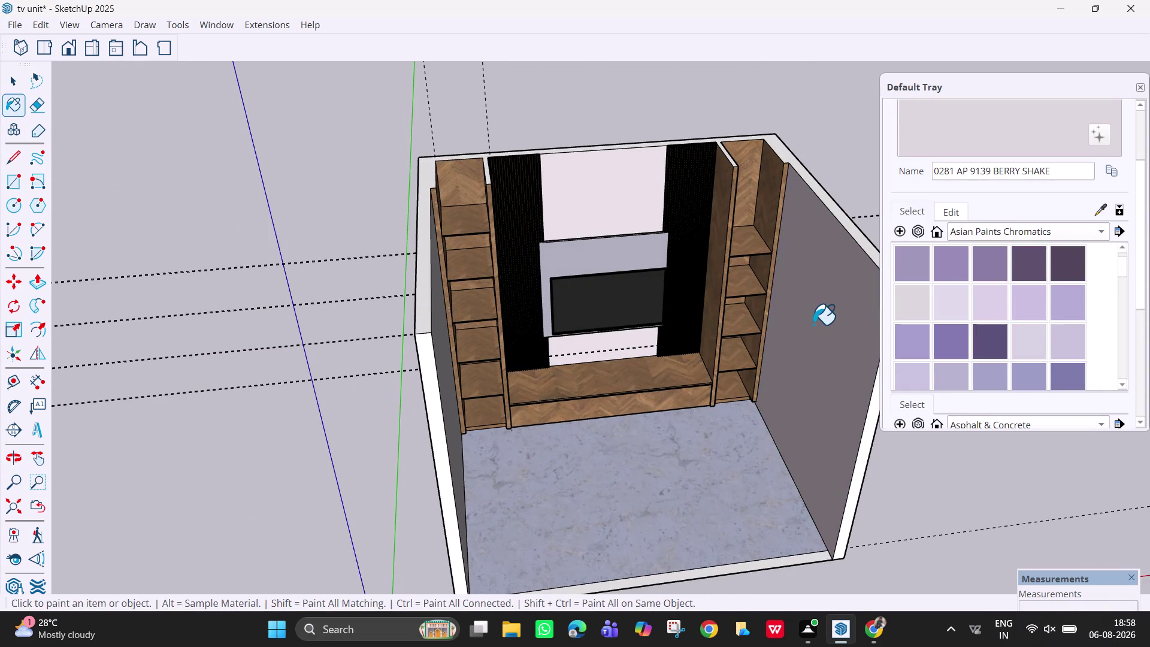
Orbit and zoom in to check the repainted walls around the TV unit.
middle_drag(695, 366, 826, 412)
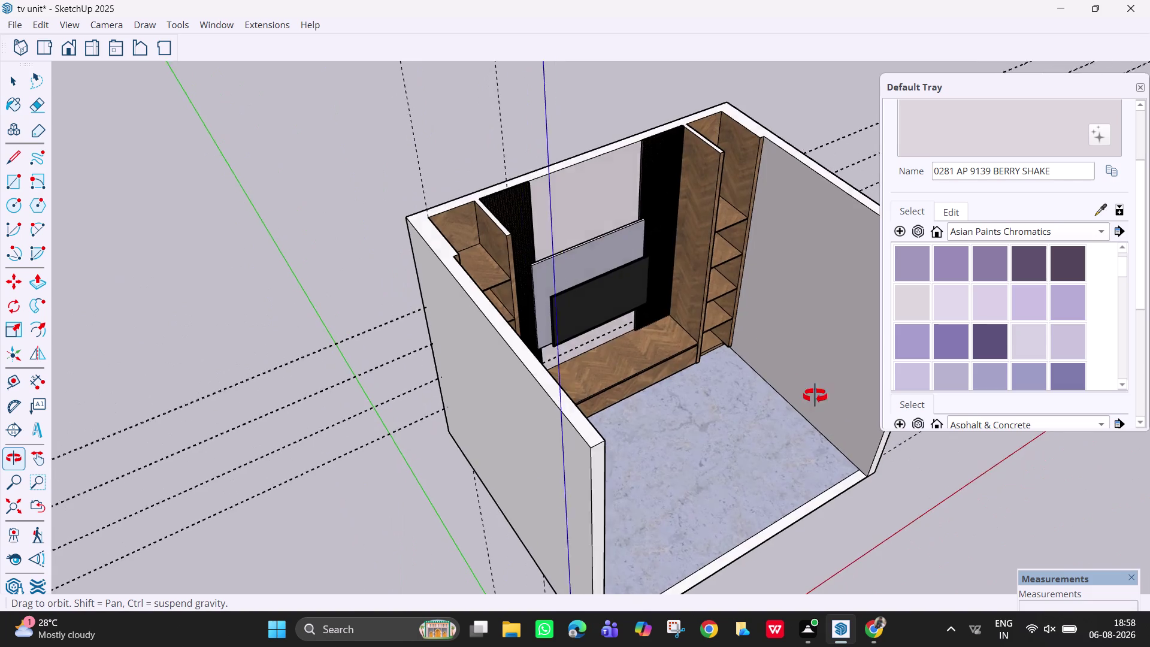
middle_drag(827, 412, 697, 300)
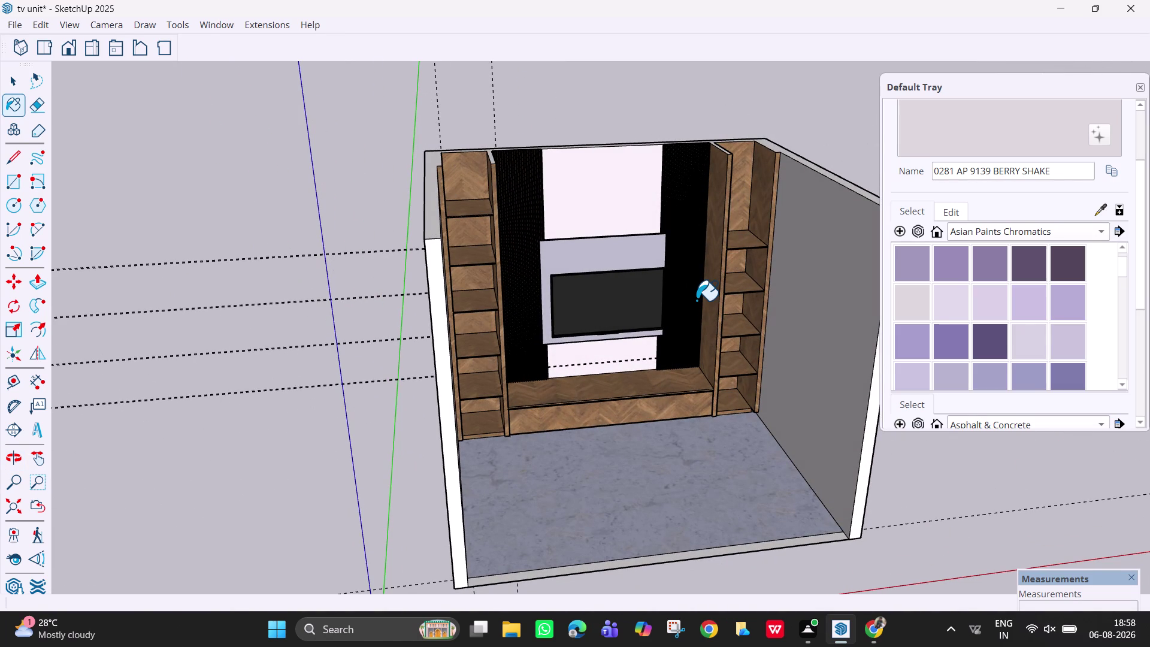
middle_drag(674, 280, 566, 255)
scroll(up, 3)
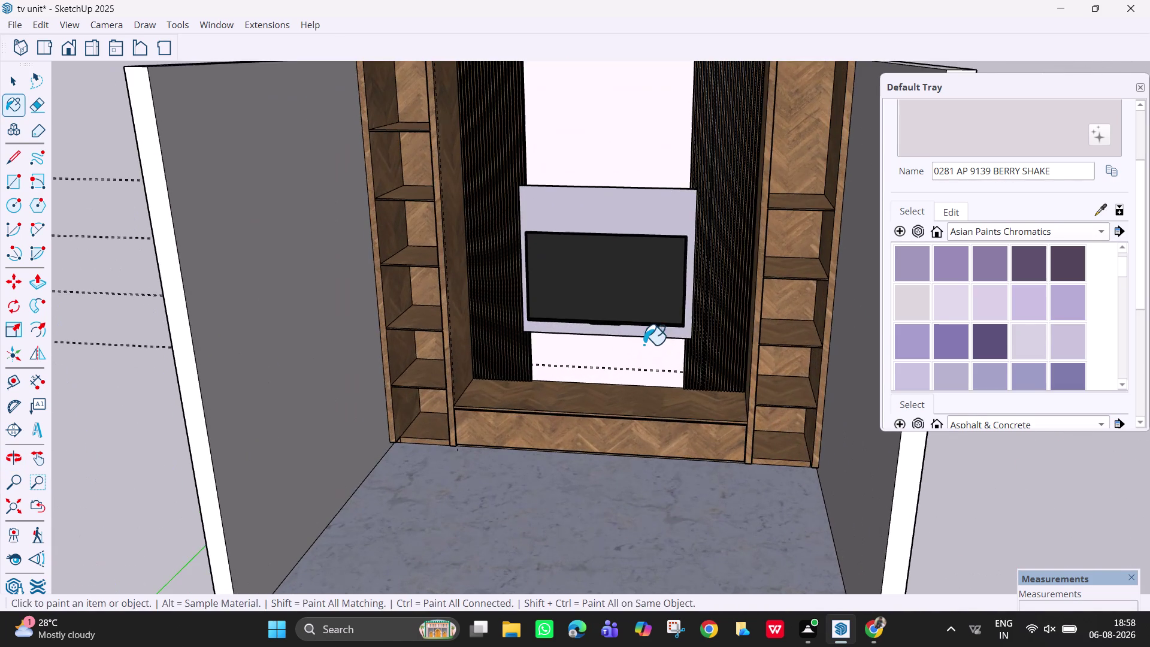
middle_drag(646, 340, 691, 334)
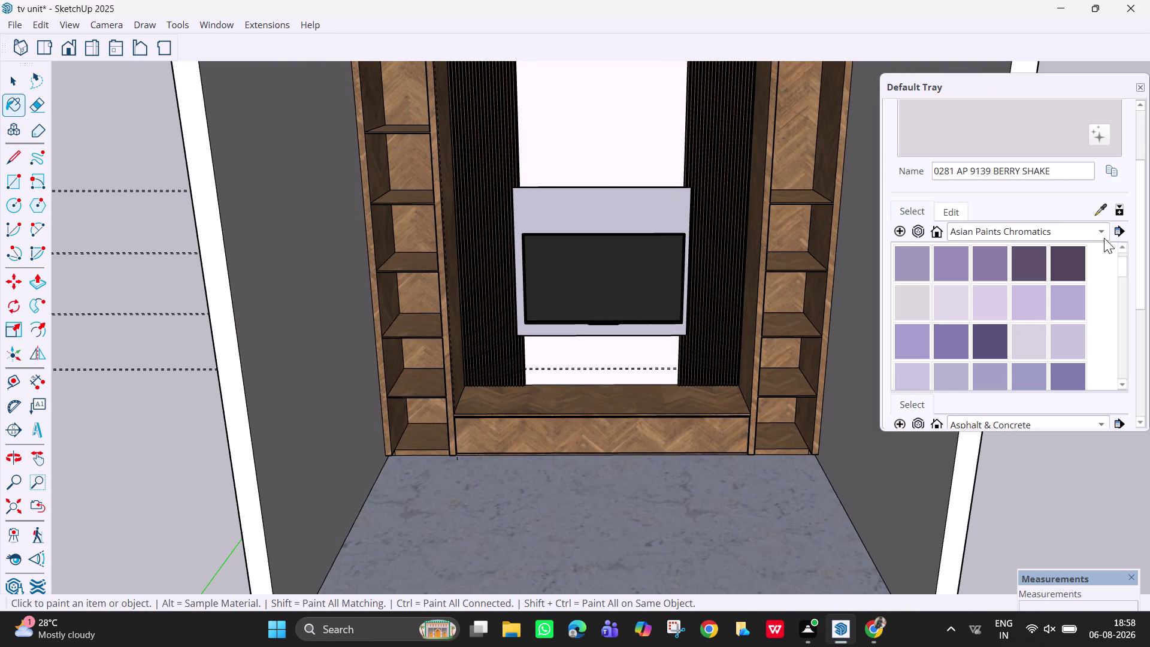
Hide the Default Tray and zoom in close on the TV.
click(1144, 93)
scroll(up, 3)
scroll(up, 3)
scroll(up, 3)
middle_drag(650, 369, 672, 330)
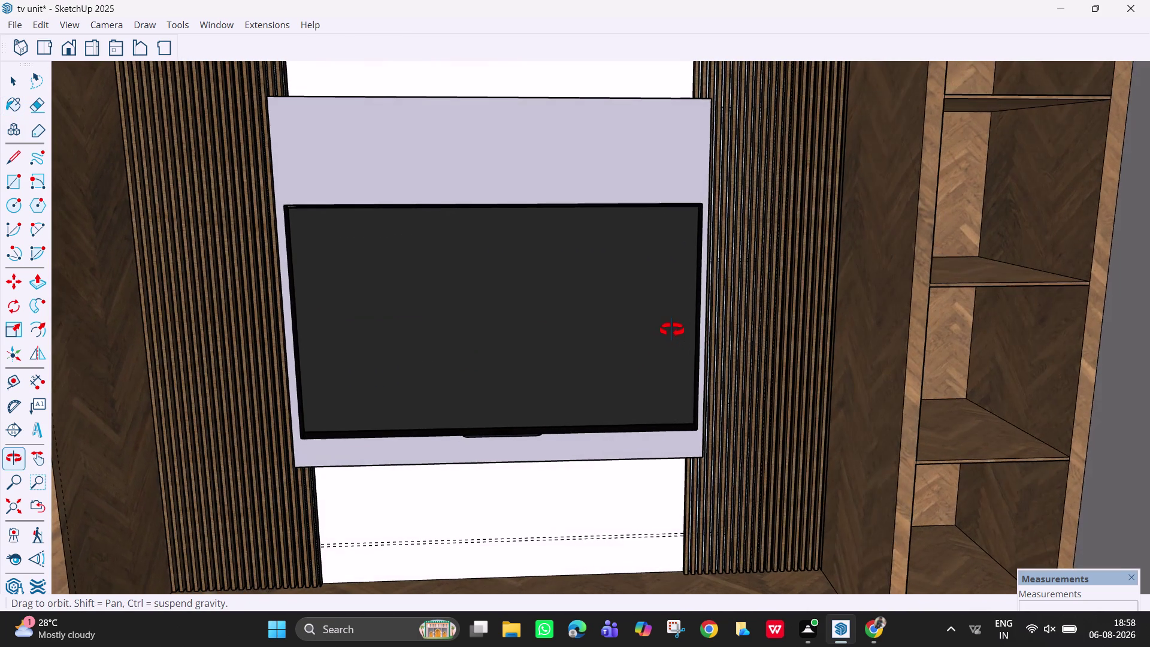
Orbit around the TV panel to inspect both shelf columns from several angles.
middle_drag(672, 331, 652, 331)
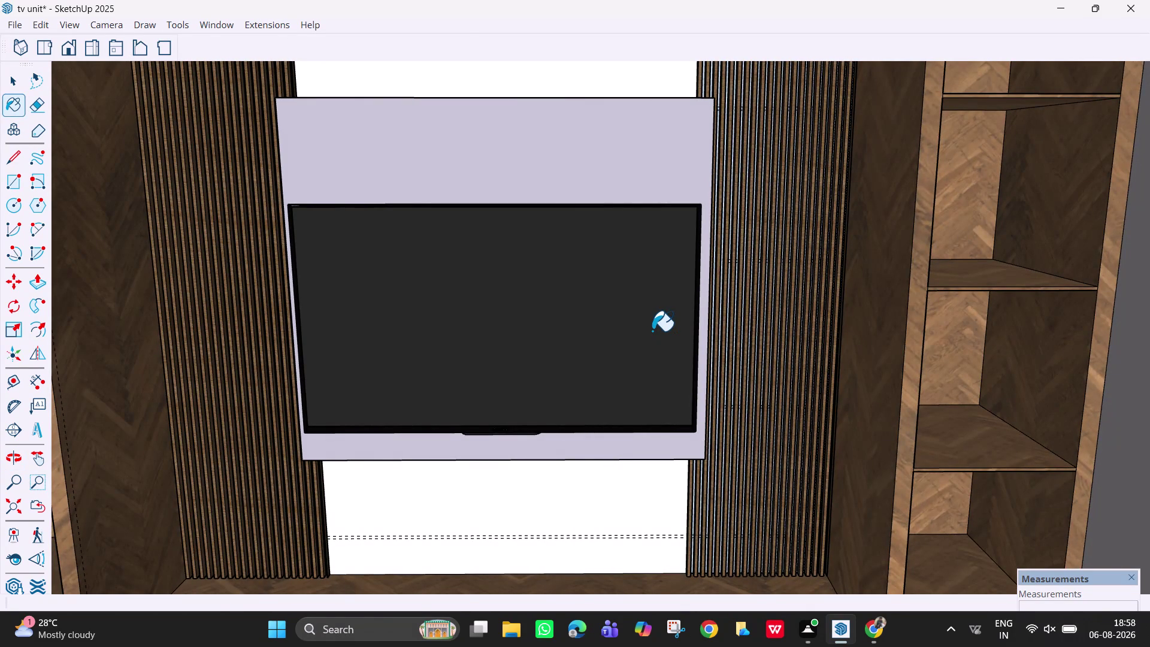
scroll(down, 3)
middle_drag(652, 331, 699, 336)
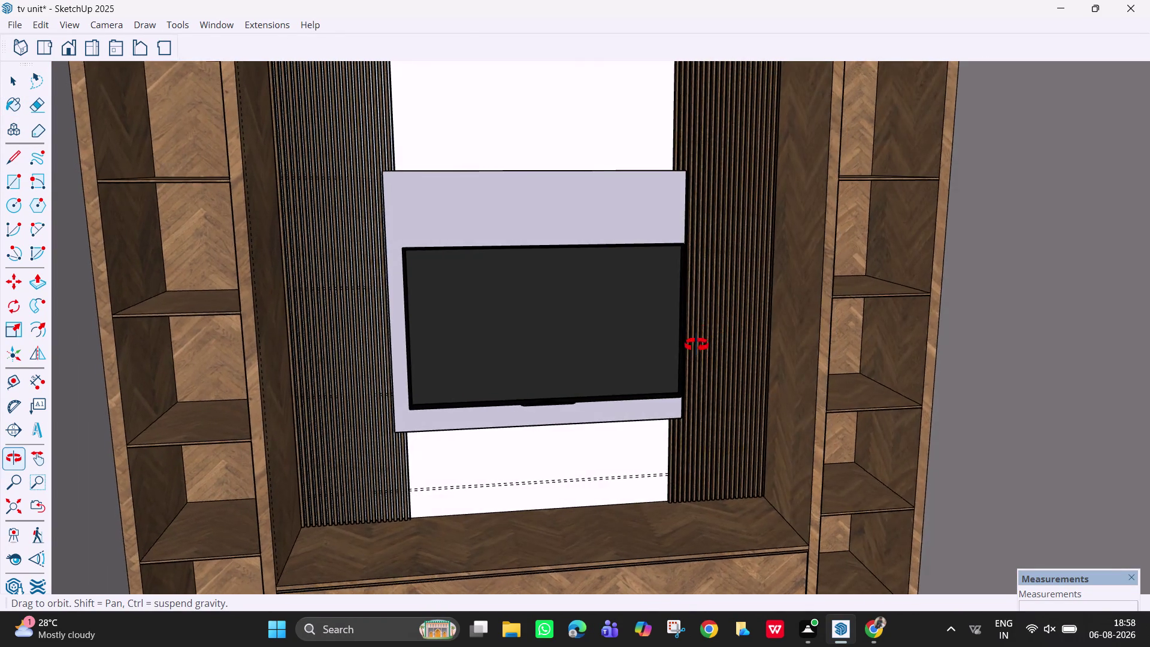
middle_drag(699, 337, 615, 389)
middle_drag(669, 362, 664, 341)
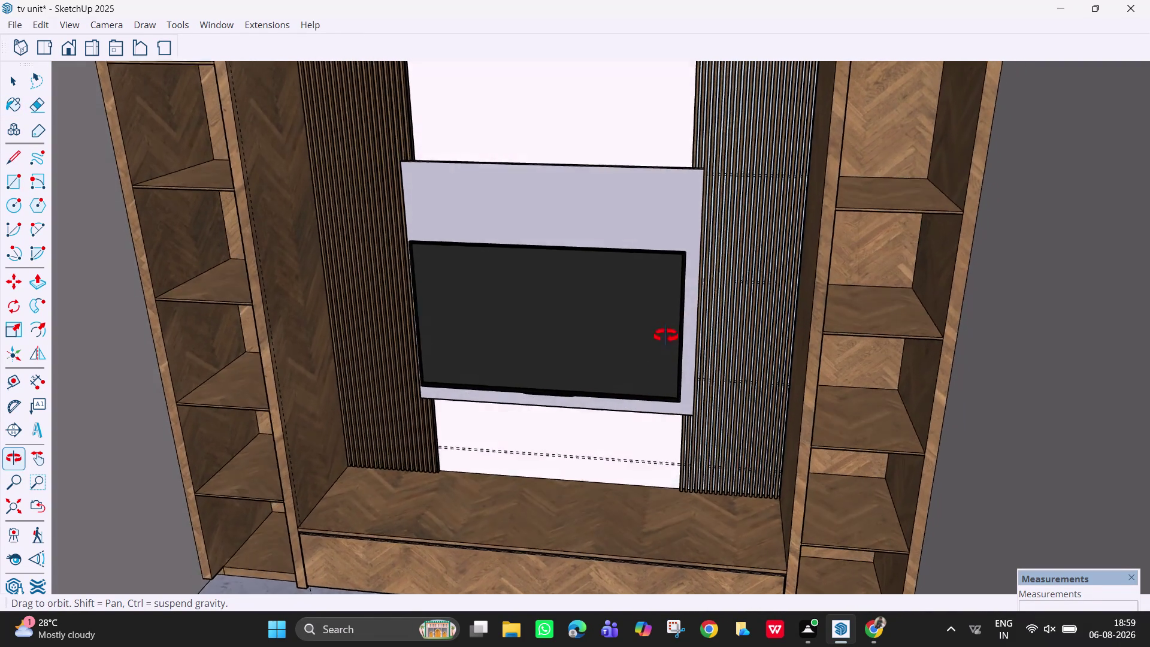
middle_drag(664, 341, 671, 320)
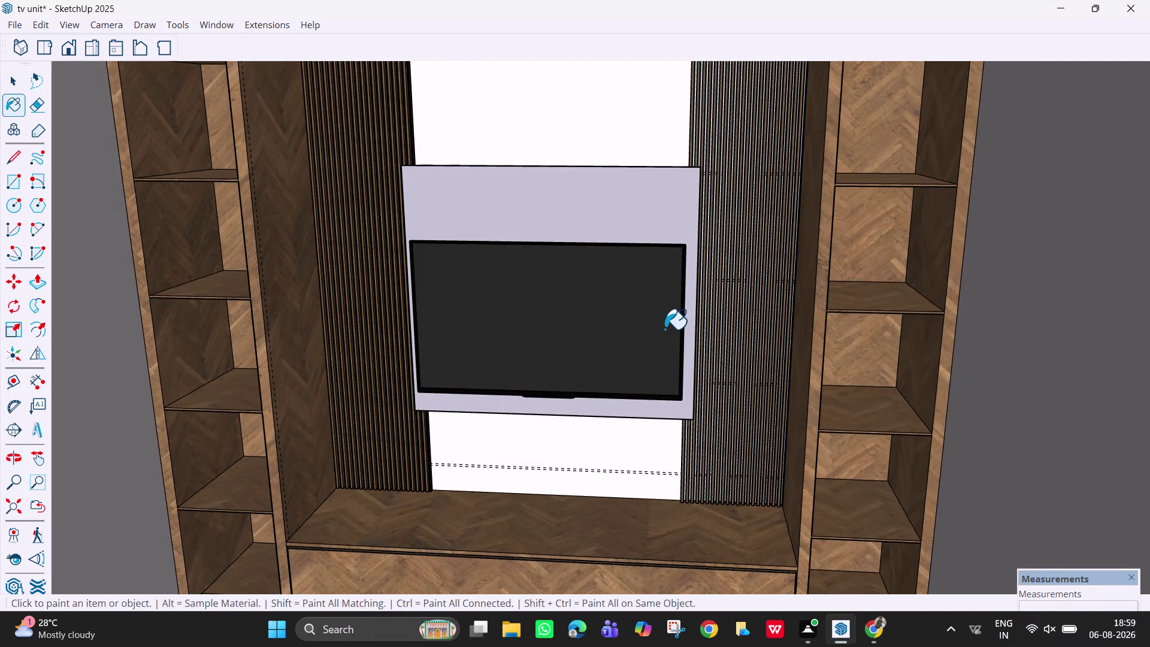
scroll(up, 3)
scroll(down, 3)
middle_drag(665, 329, 751, 358)
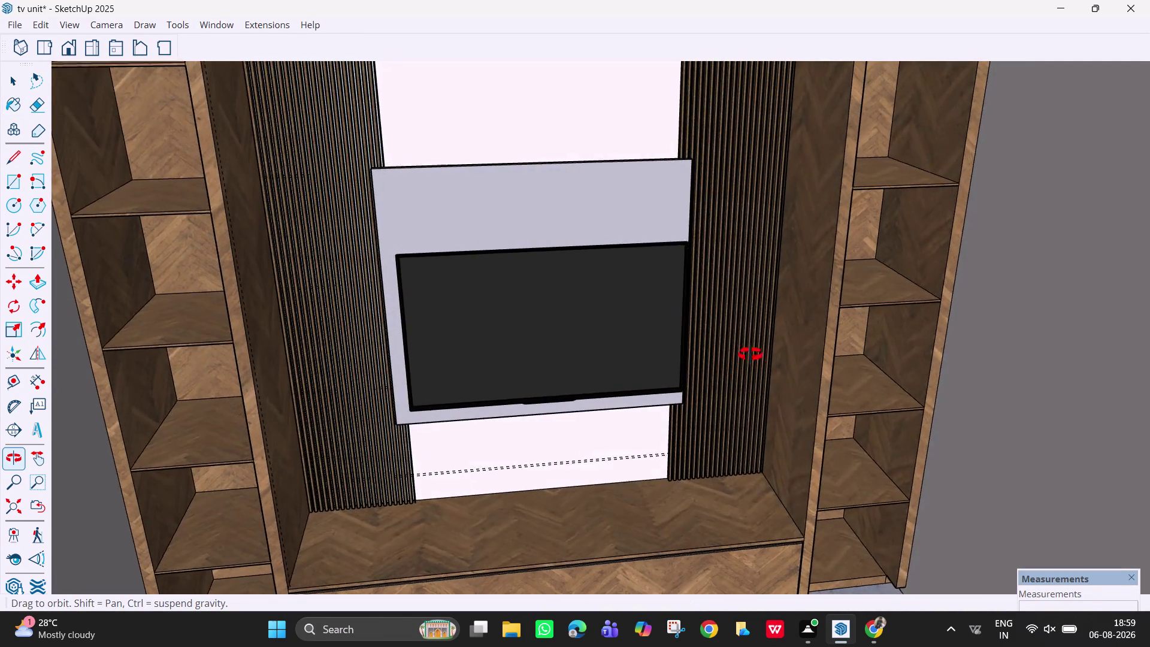
middle_drag(751, 359, 683, 338)
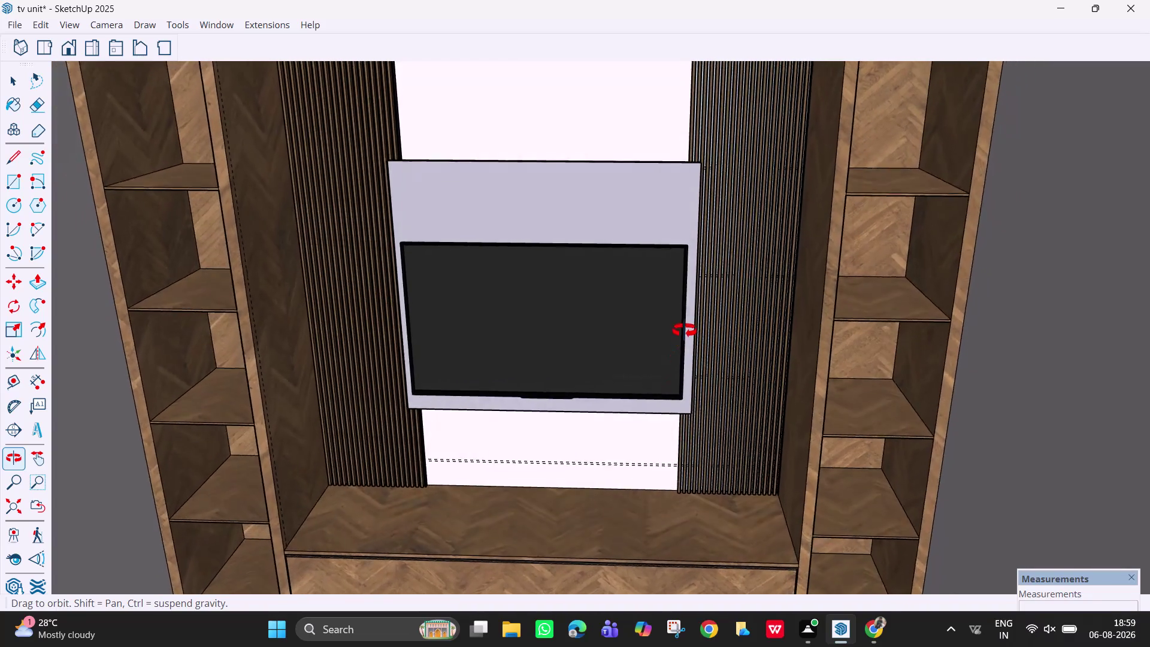
middle_drag(683, 338, 684, 300)
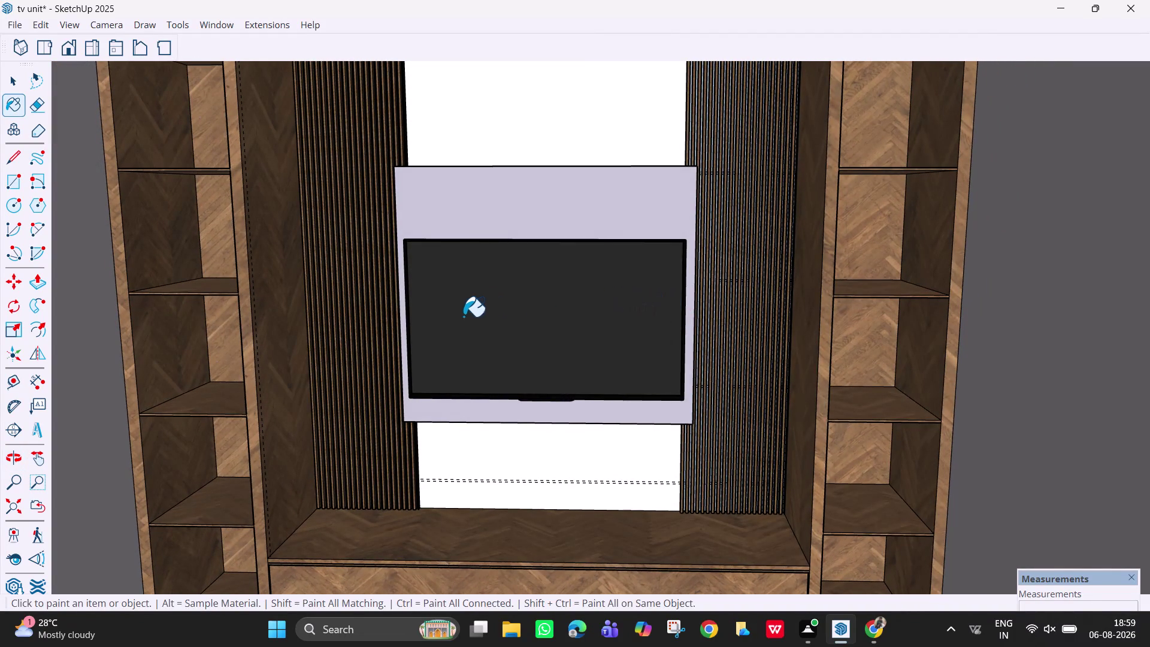
middle_drag(464, 332, 498, 323)
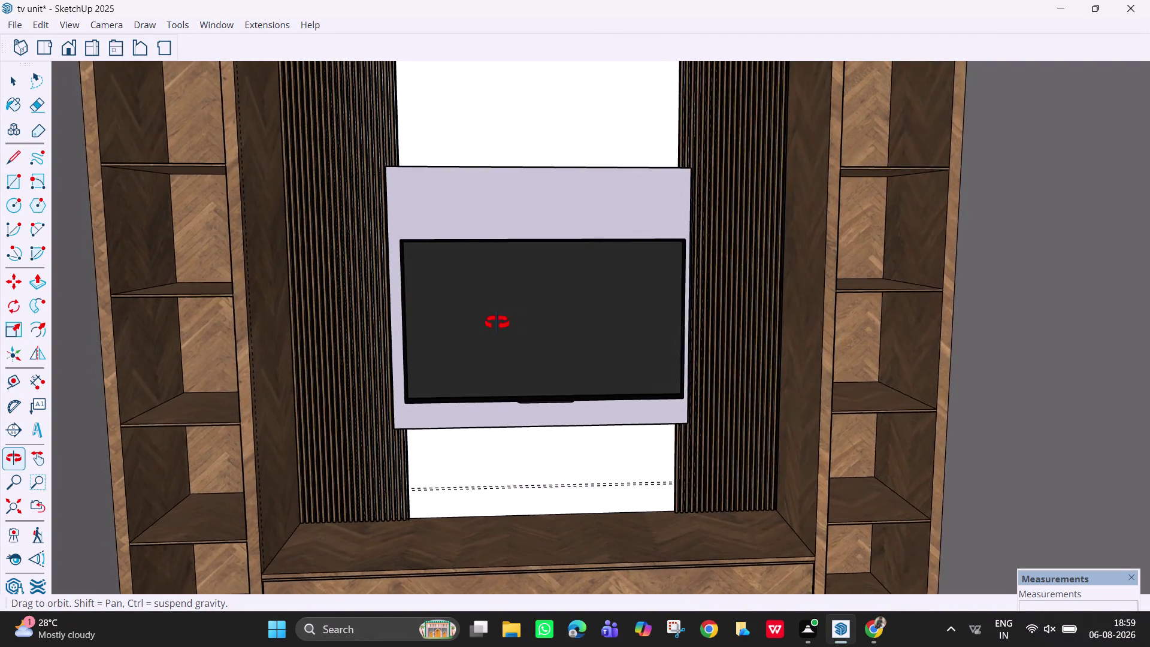
middle_drag(498, 323, 478, 323)
middle_drag(529, 409, 547, 281)
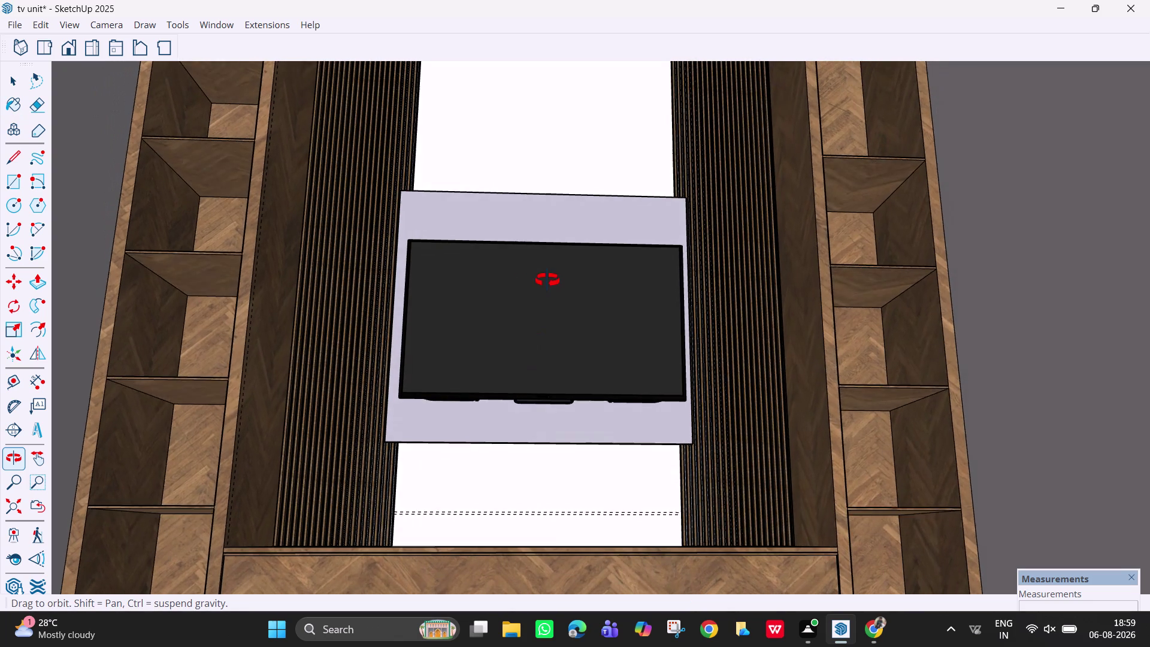
Look up under the TV ledge, then square and centre the view on the TV panel.
middle_drag(547, 280, 563, 487)
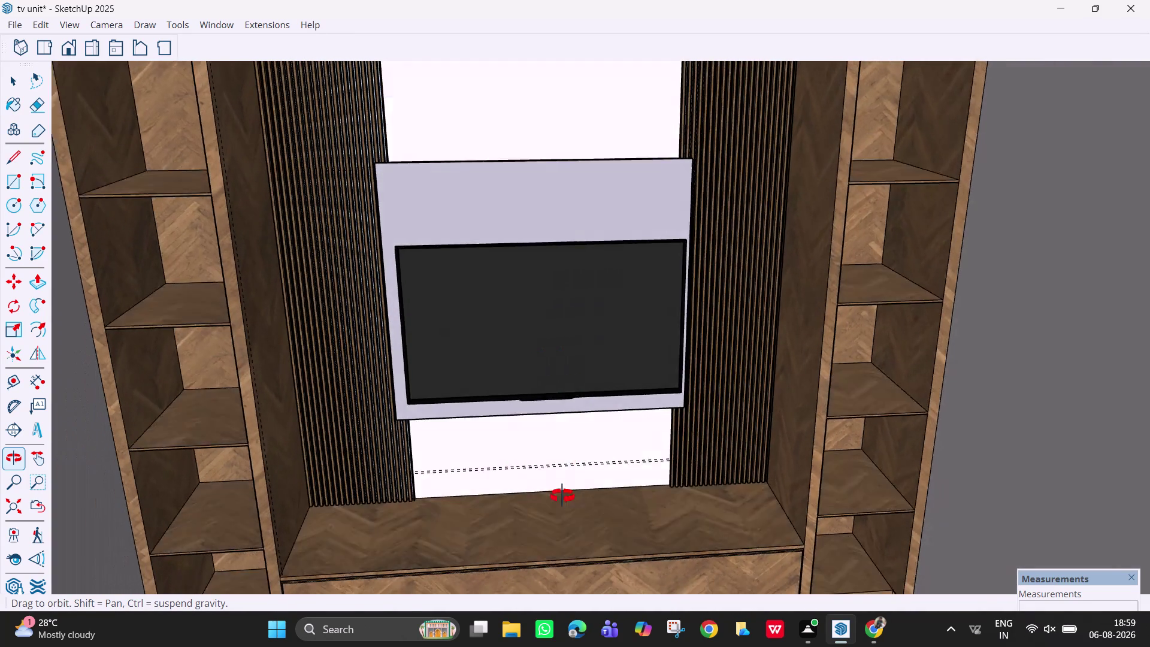
middle_drag(563, 487, 562, 499)
middle_drag(563, 323, 581, 546)
middle_drag(573, 367, 553, 388)
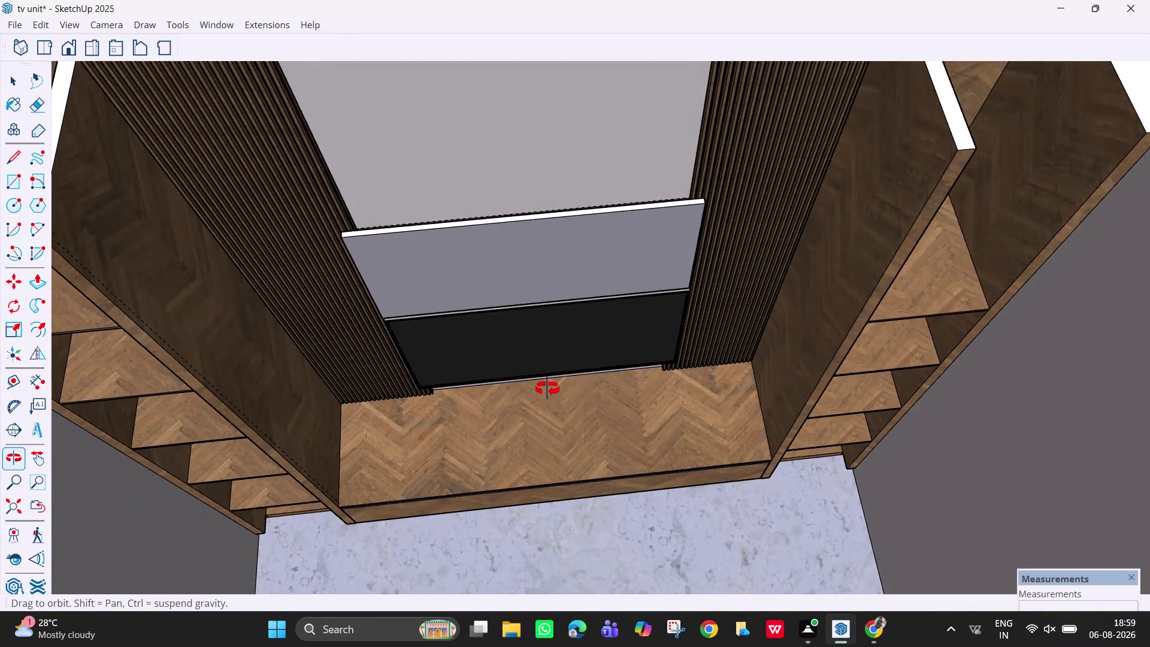
middle_drag(553, 388, 556, 219)
middle_drag(535, 405, 543, 298)
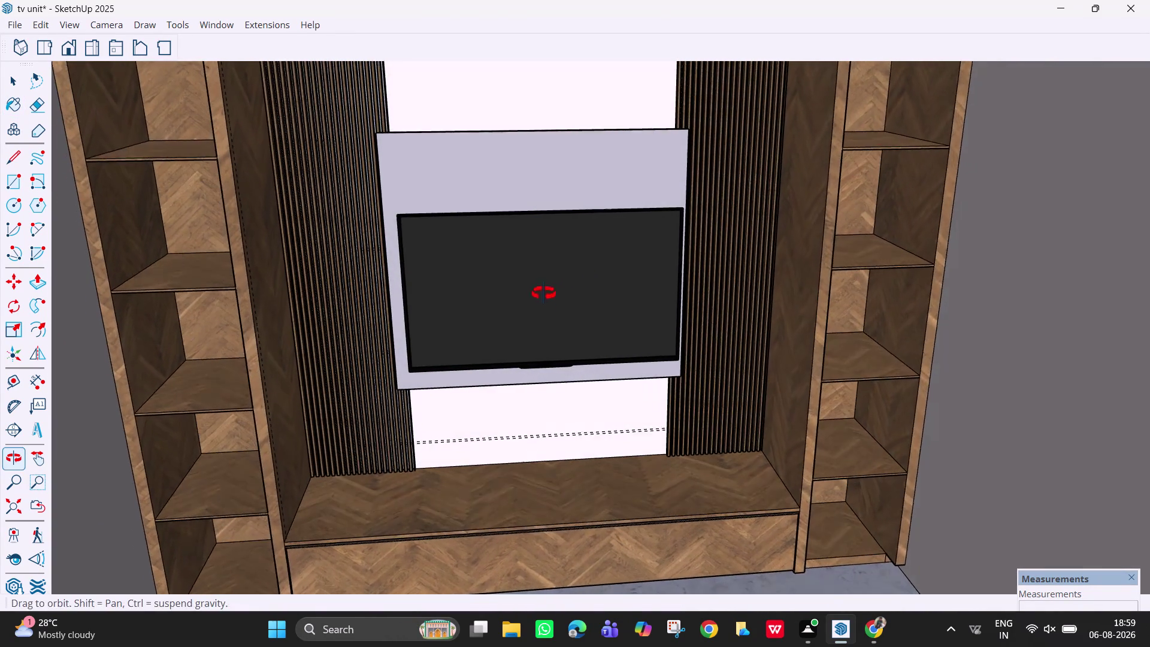
middle_drag(543, 298, 543, 296)
middle_drag(549, 262, 548, 253)
middle_drag(556, 272, 514, 268)
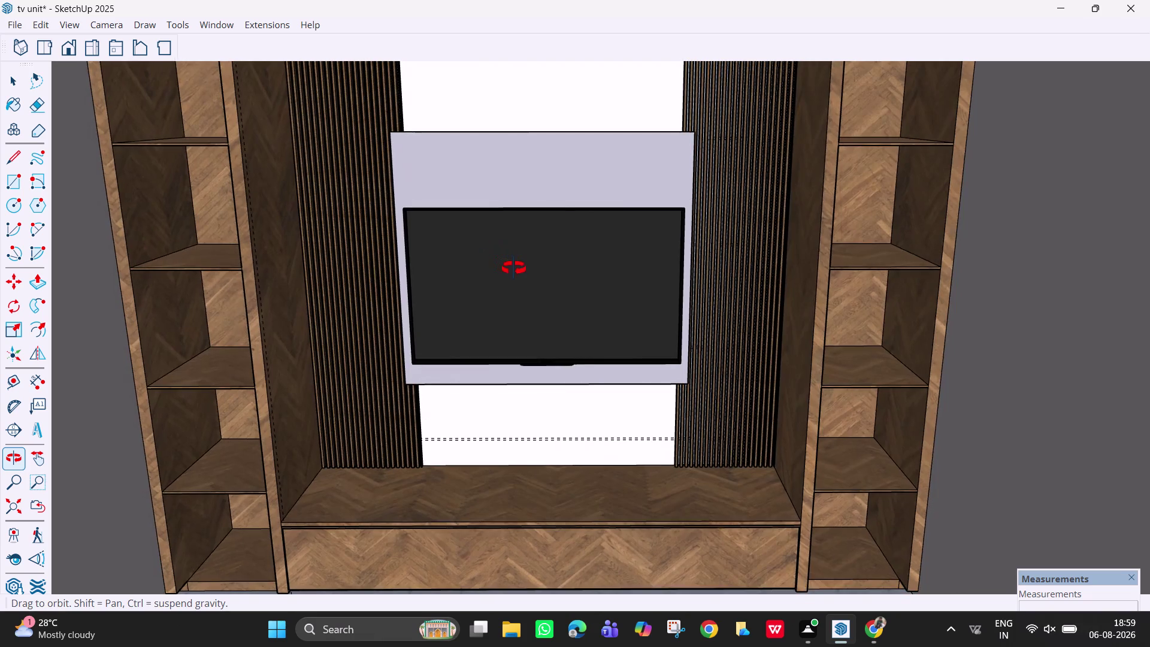
middle_drag(514, 268, 524, 268)
scroll(up, 3)
middle_drag(499, 296, 500, 294)
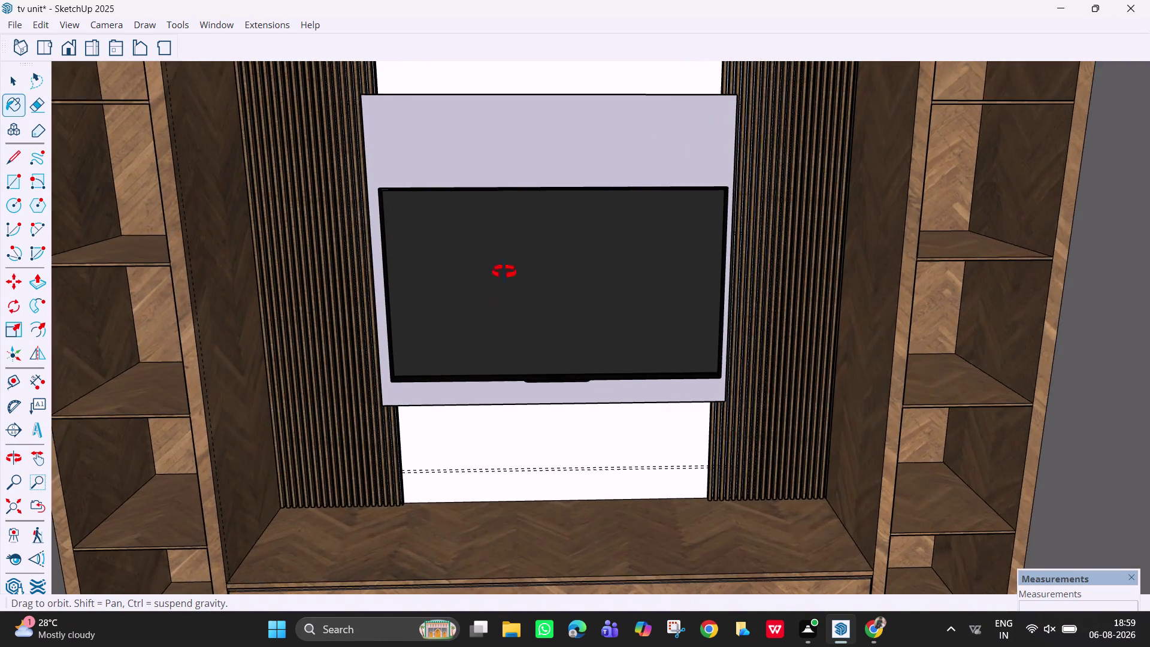
middle_drag(501, 294, 488, 241)
scroll(down, 3)
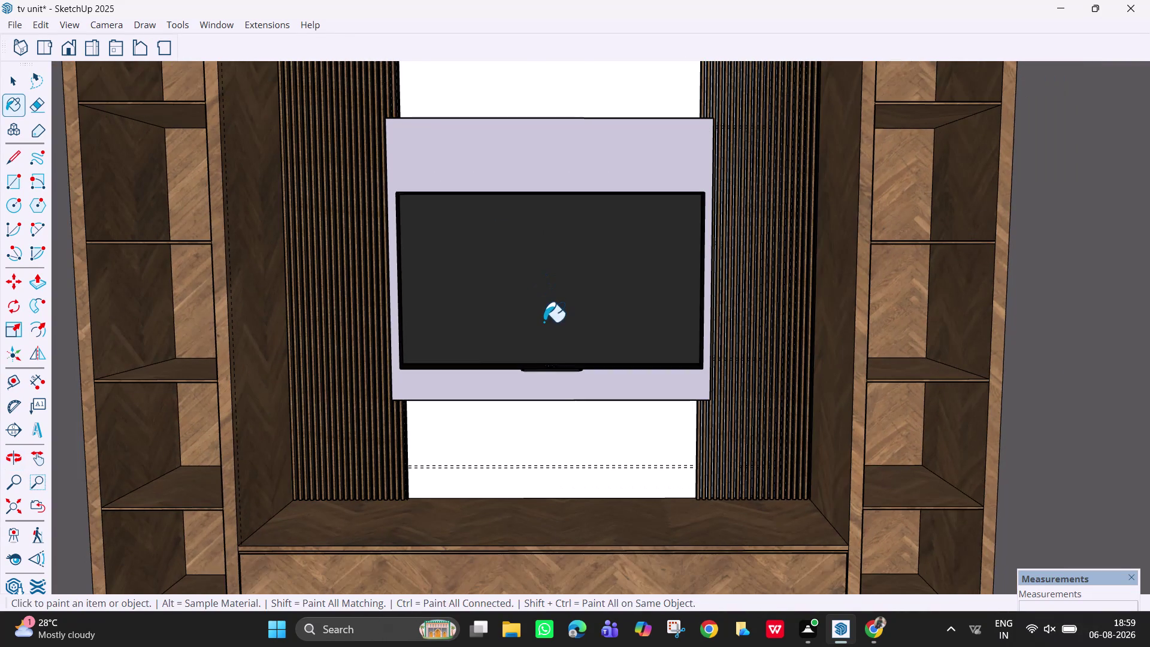
middle_drag(544, 312, 535, 308)
Paint a face of the TV, then revert it with Edit > Undo Paint.
click(538, 293)
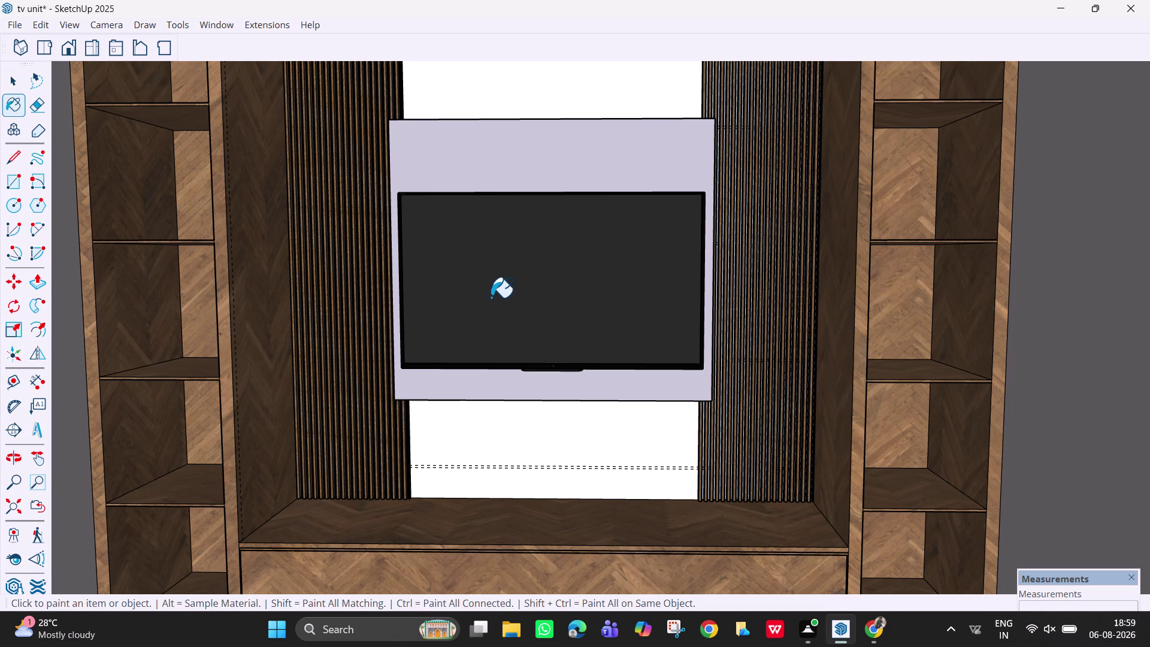
click(181, 24)
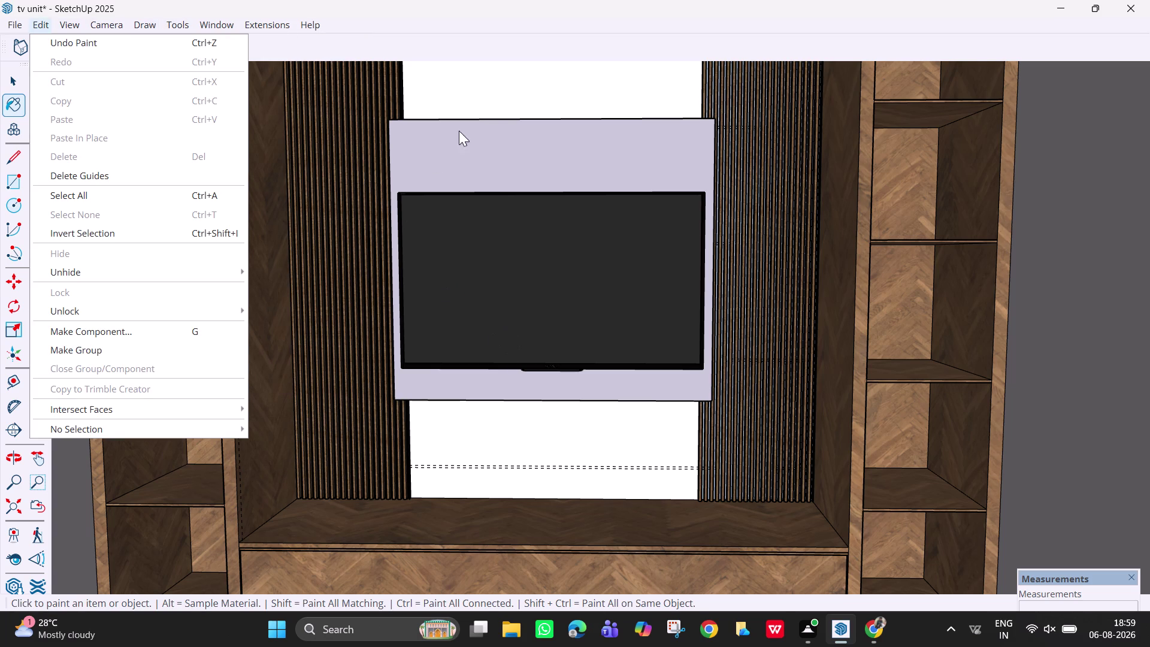
click(562, 52)
Zoom out and orbit to a front view of the whole room.
scroll(down, 3)
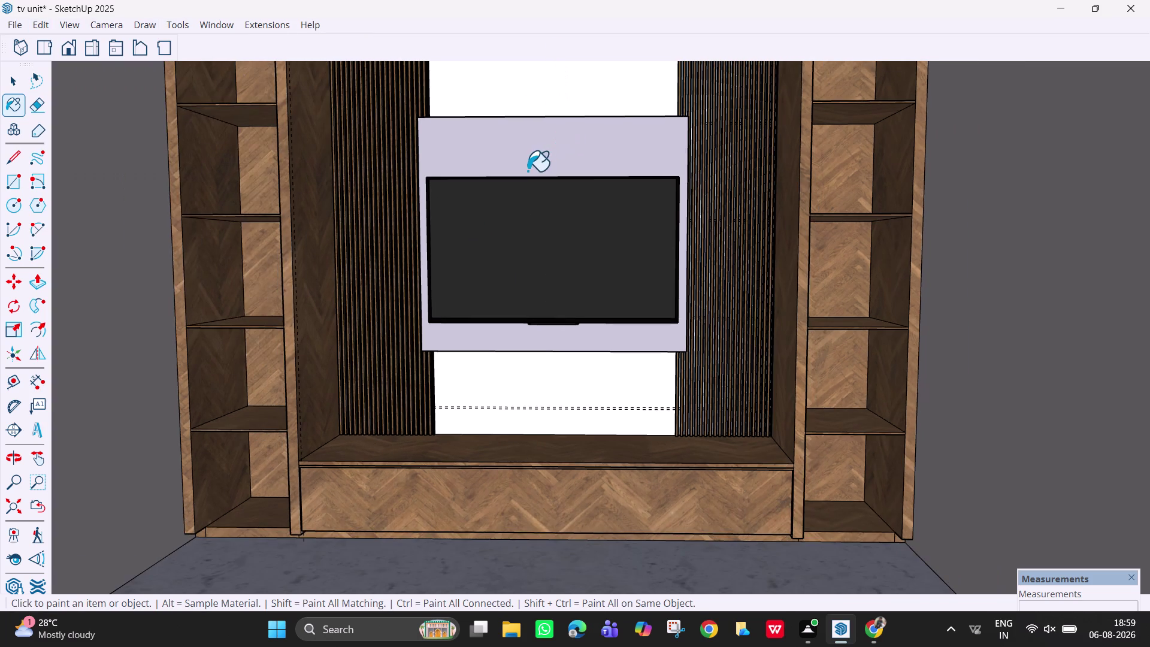
scroll(down, 3)
middle_drag(528, 165, 517, 350)
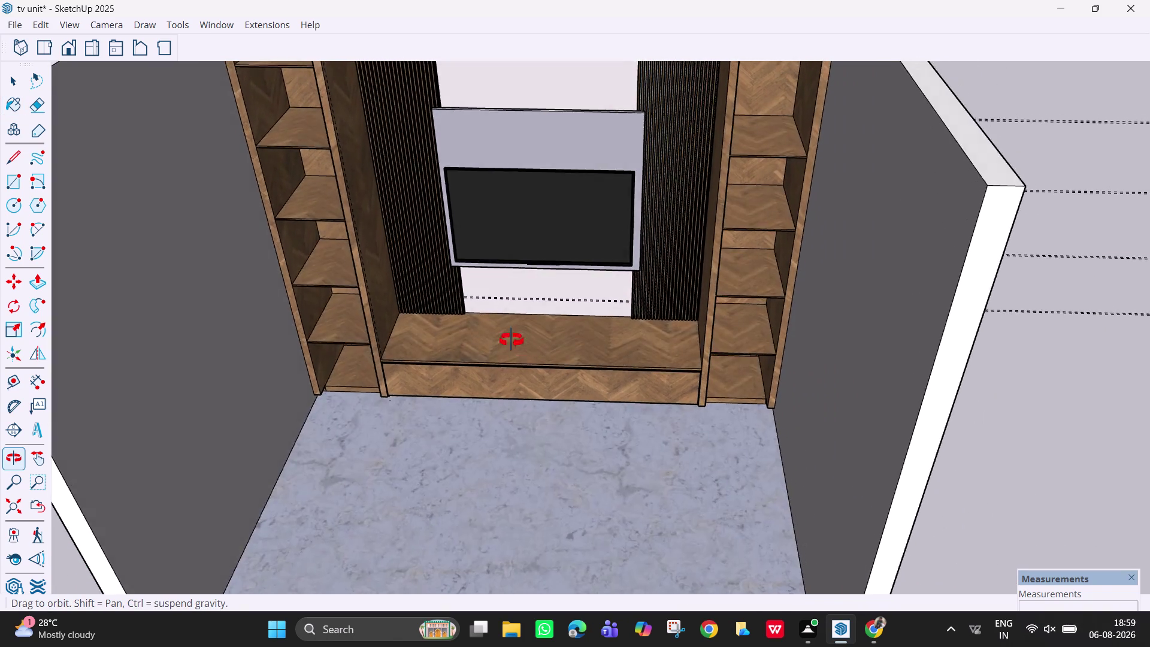
middle_drag(516, 351, 431, 282)
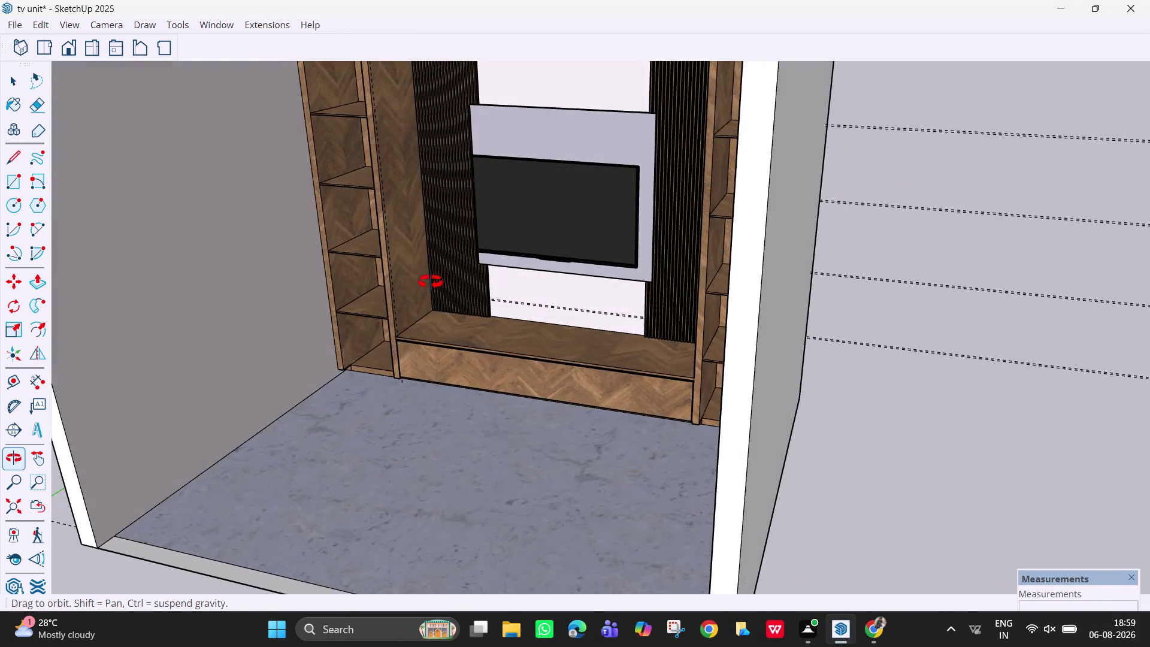
middle_drag(430, 282, 551, 228)
scroll(down, 3)
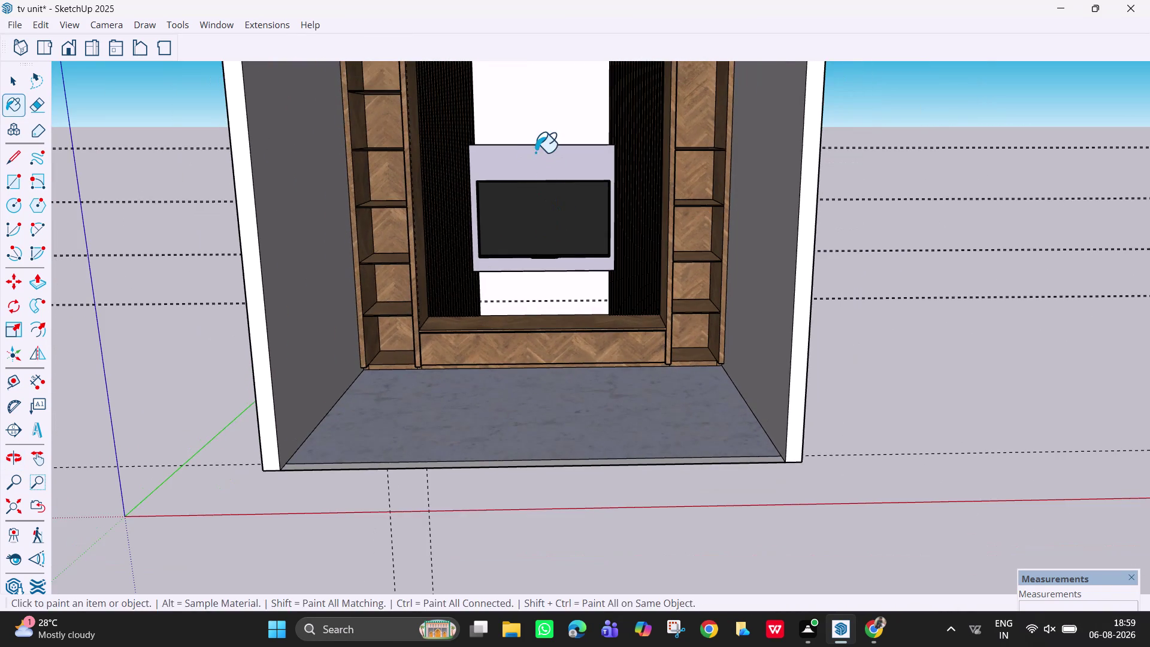
middle_click(536, 153)
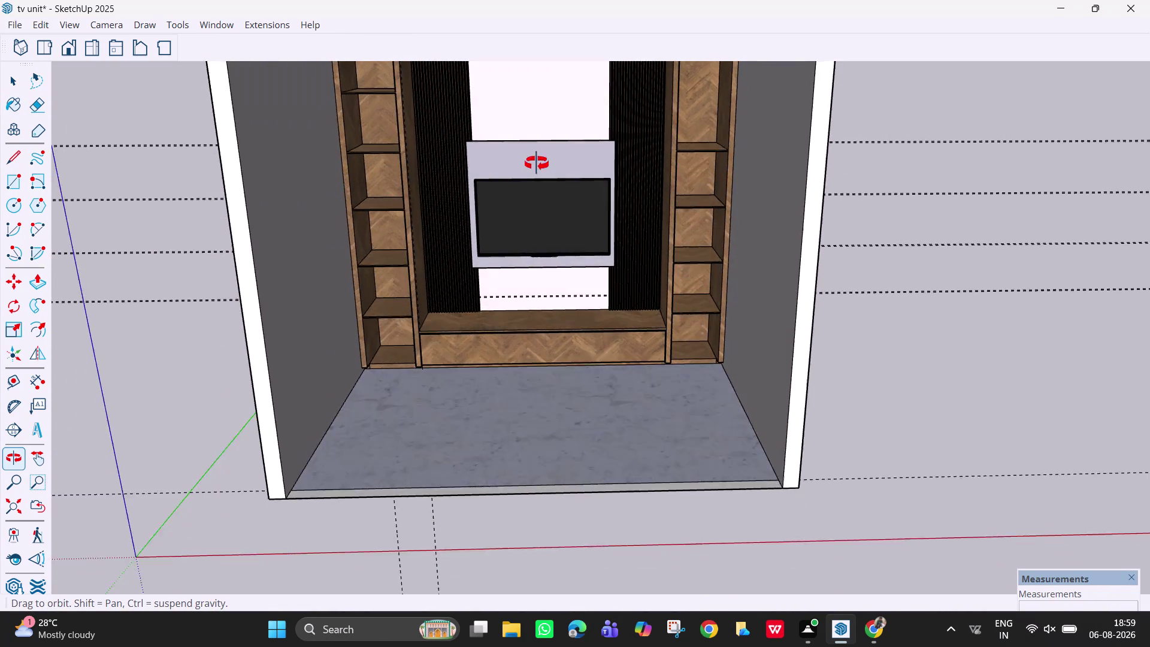
scroll(up, 3)
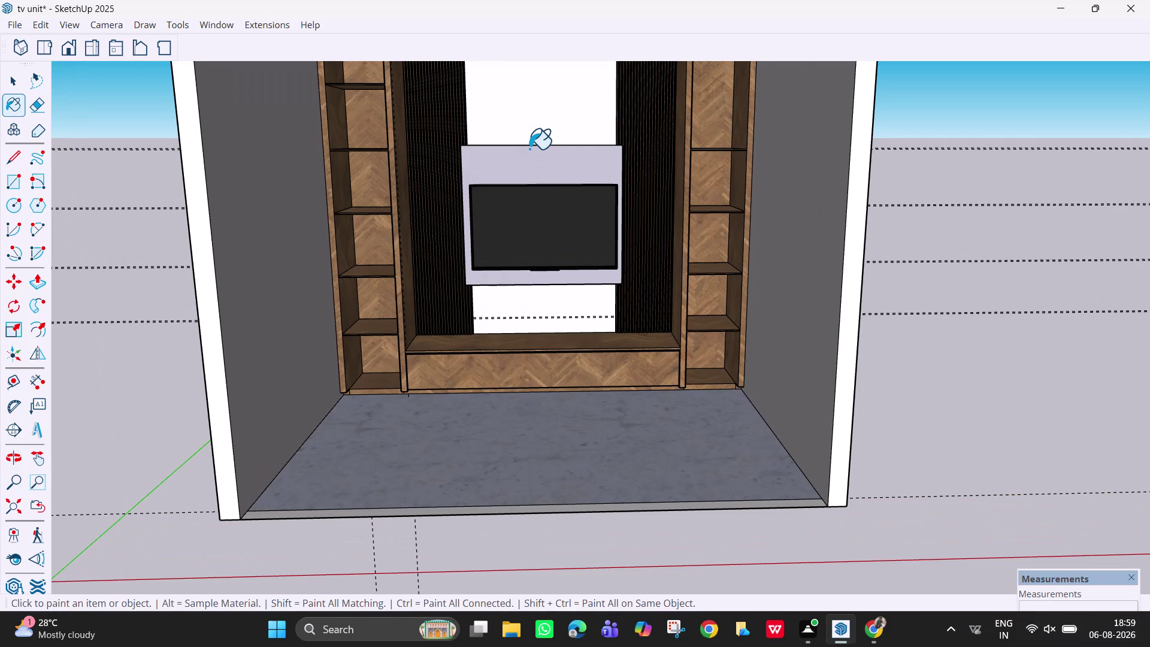
Pan the view so the TV unit sits lower, then open the Window menu.
key(h)
drag(584, 159, 589, 194)
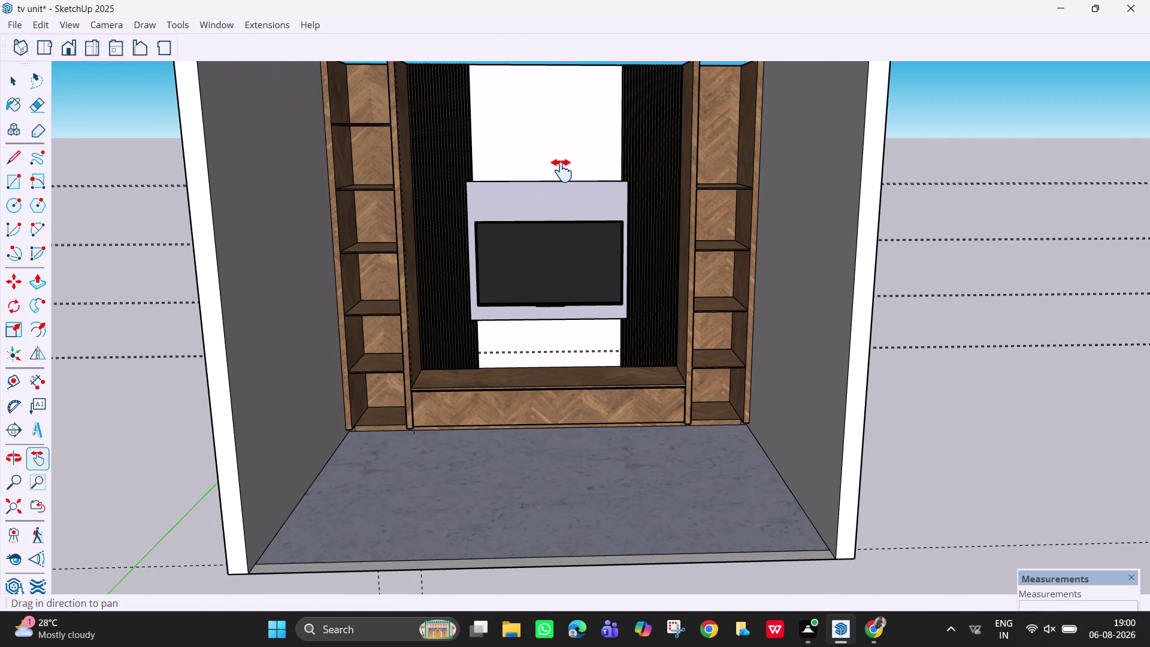
click(267, 23)
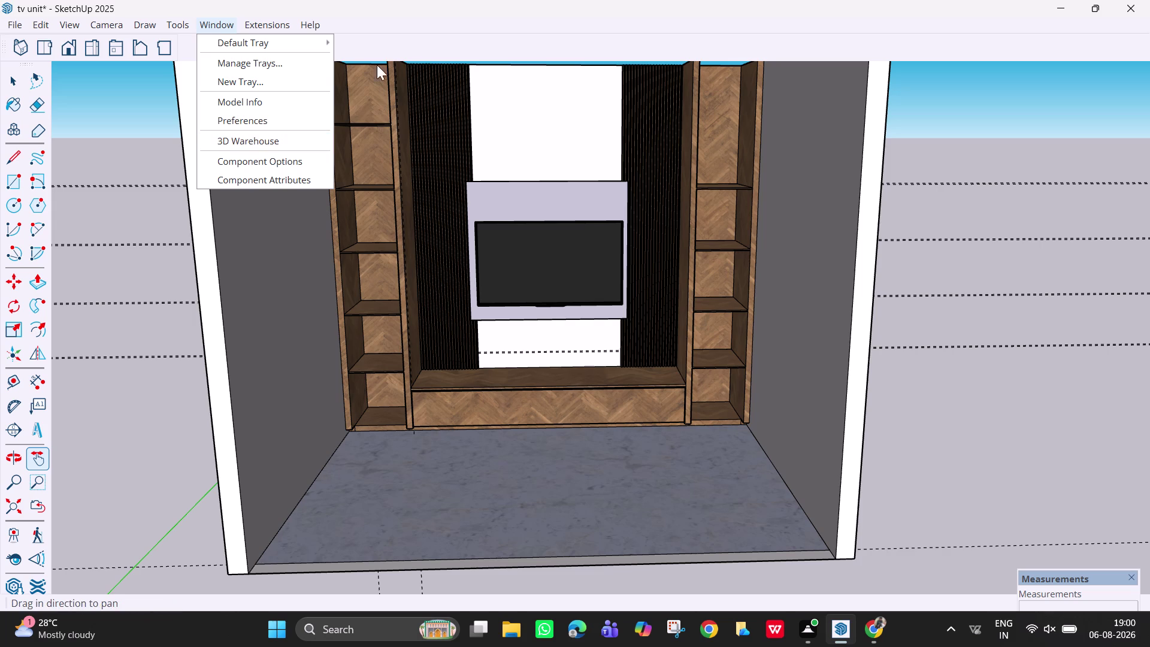
Open 3D Warehouse from the Window menu and enter 'sofa' in its search box.
click(268, 143)
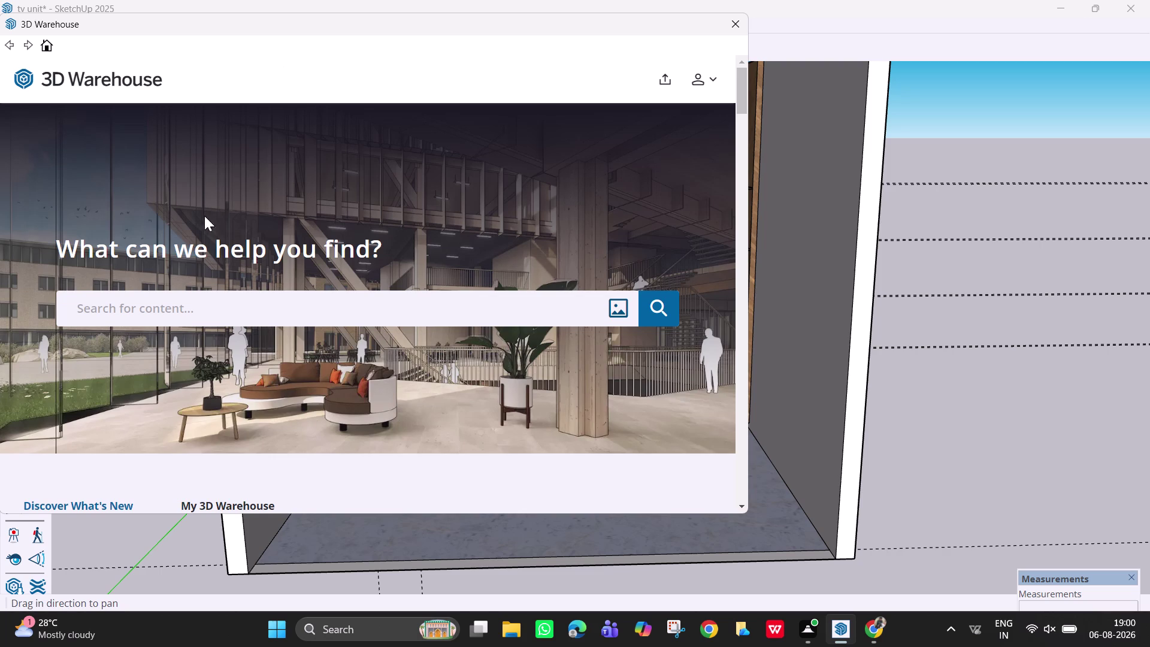
click(242, 304)
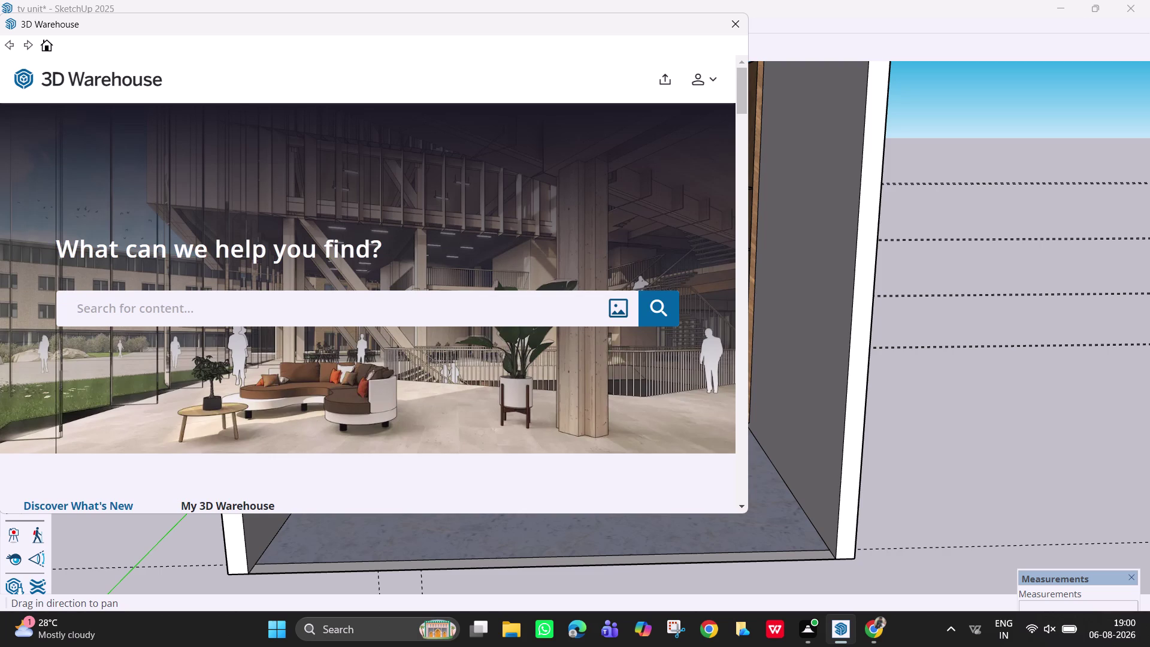
text(s)
text(of)
key(a)
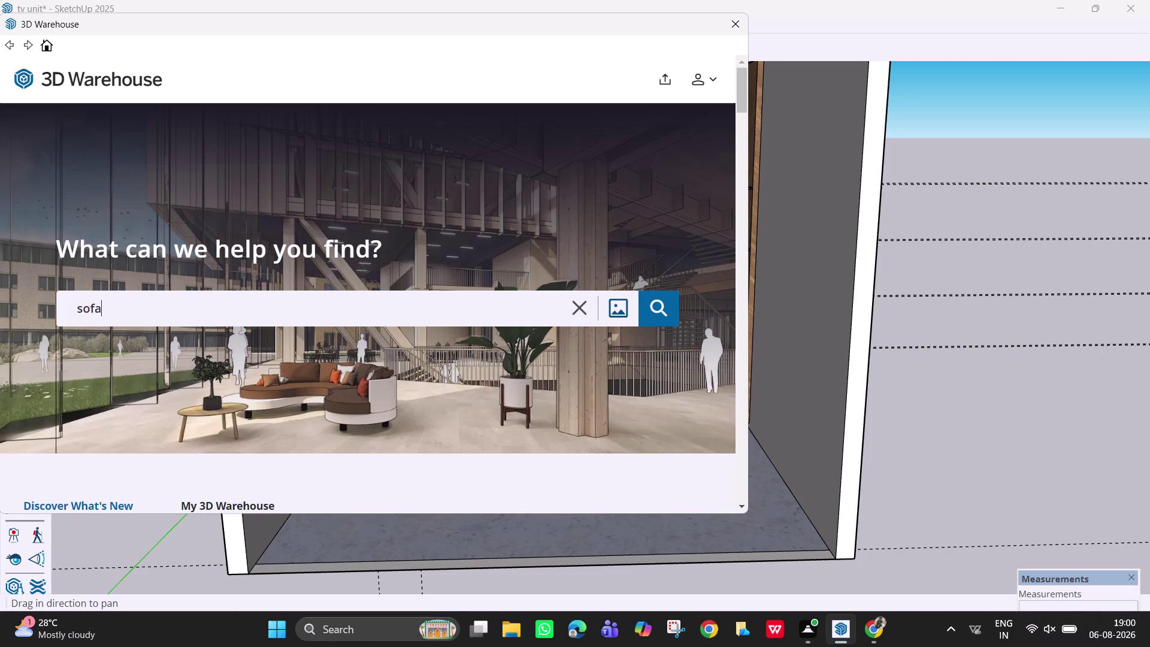
Run the sofa search and browse the first results, including Sofá Milos and Sofá Arc.
key(Return)
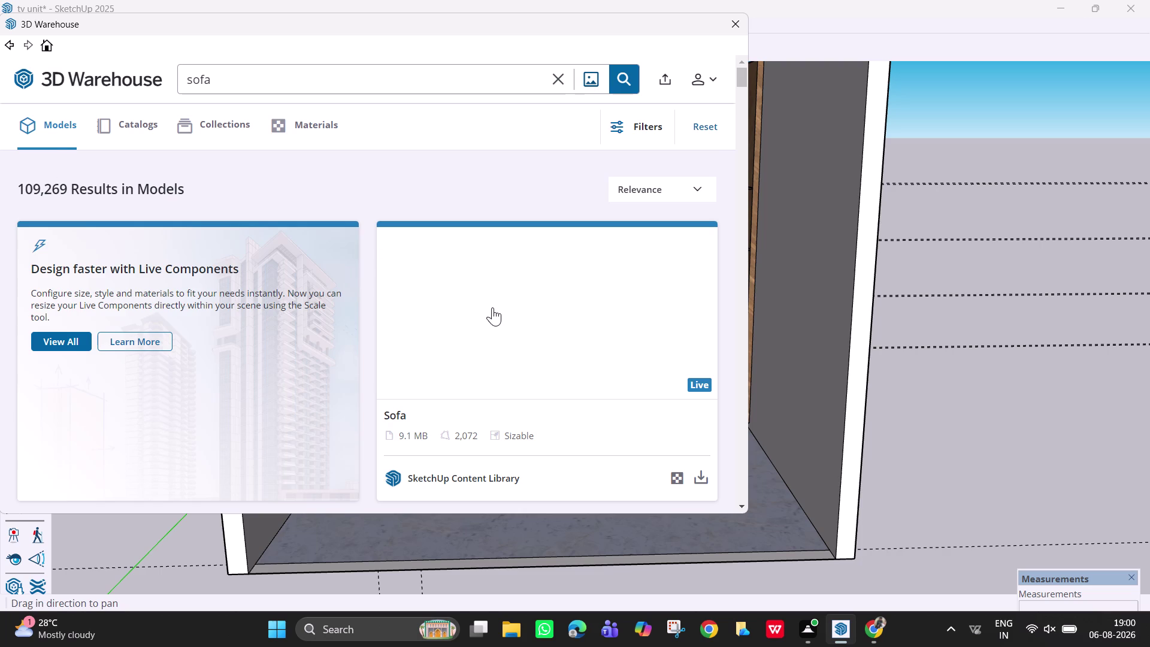
scroll(down, 3)
scroll(down, 3)
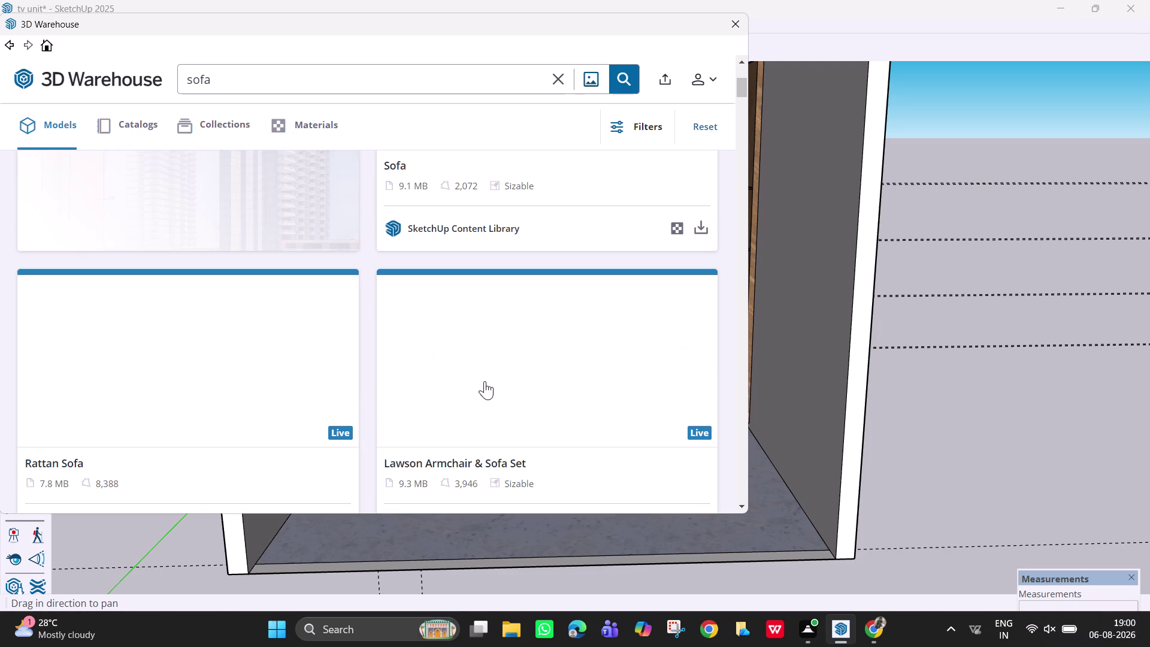
scroll(down, 3)
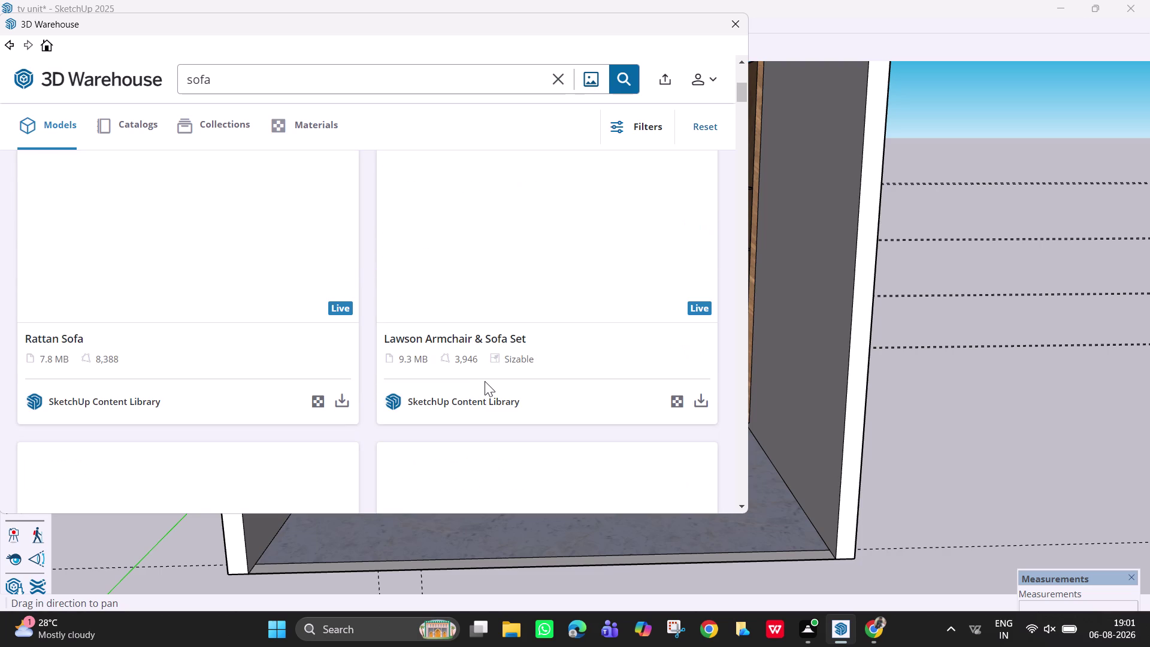
scroll(up, 3)
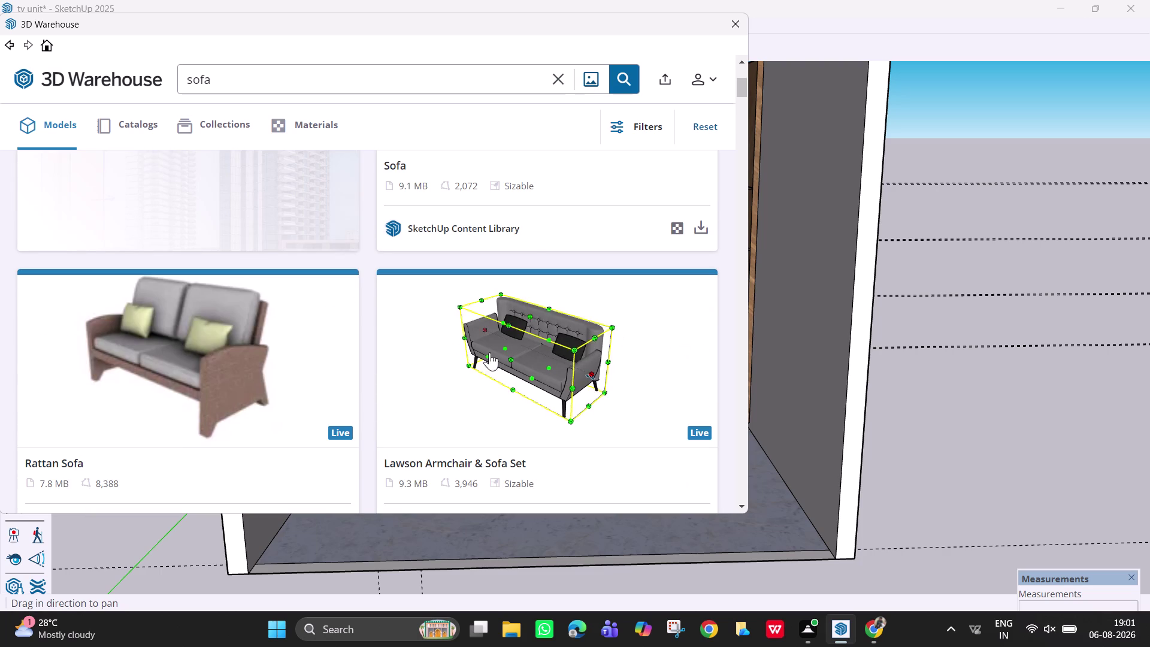
scroll(up, 3)
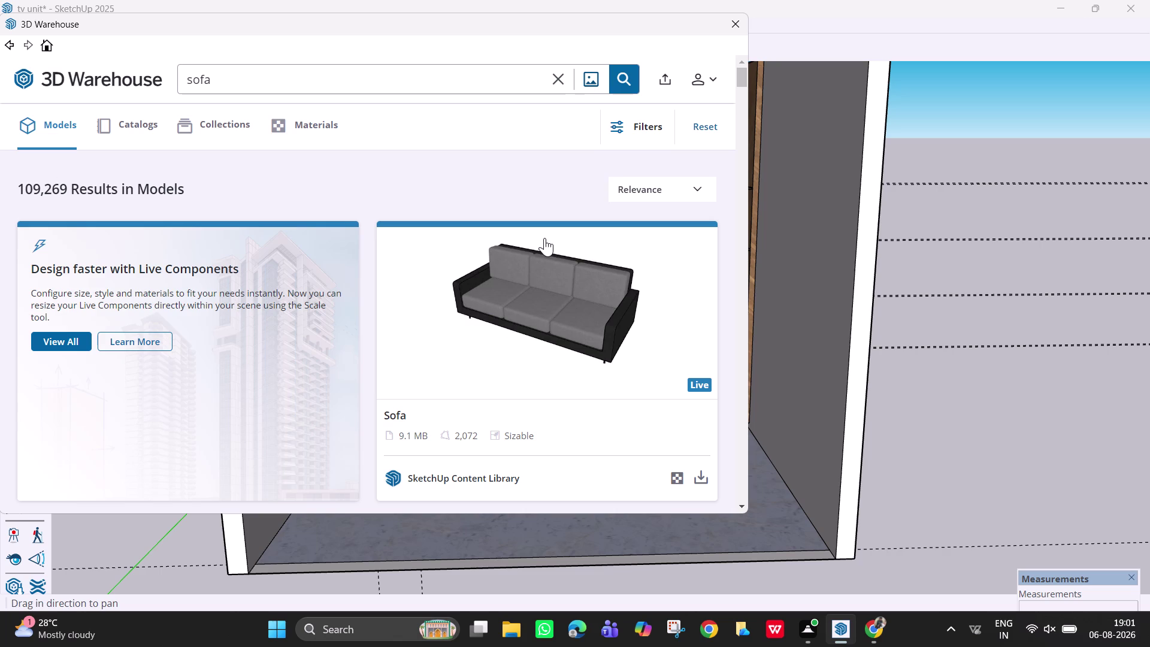
scroll(down, 3)
scroll(down, 3)
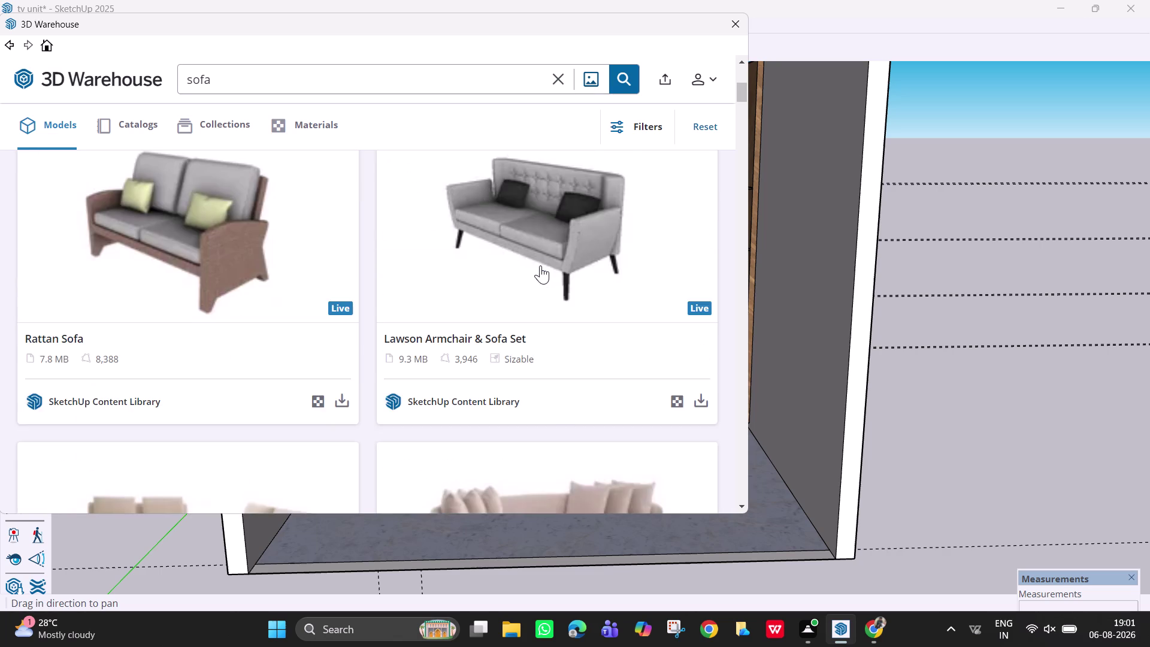
scroll(down, 3)
scroll(down, 3)
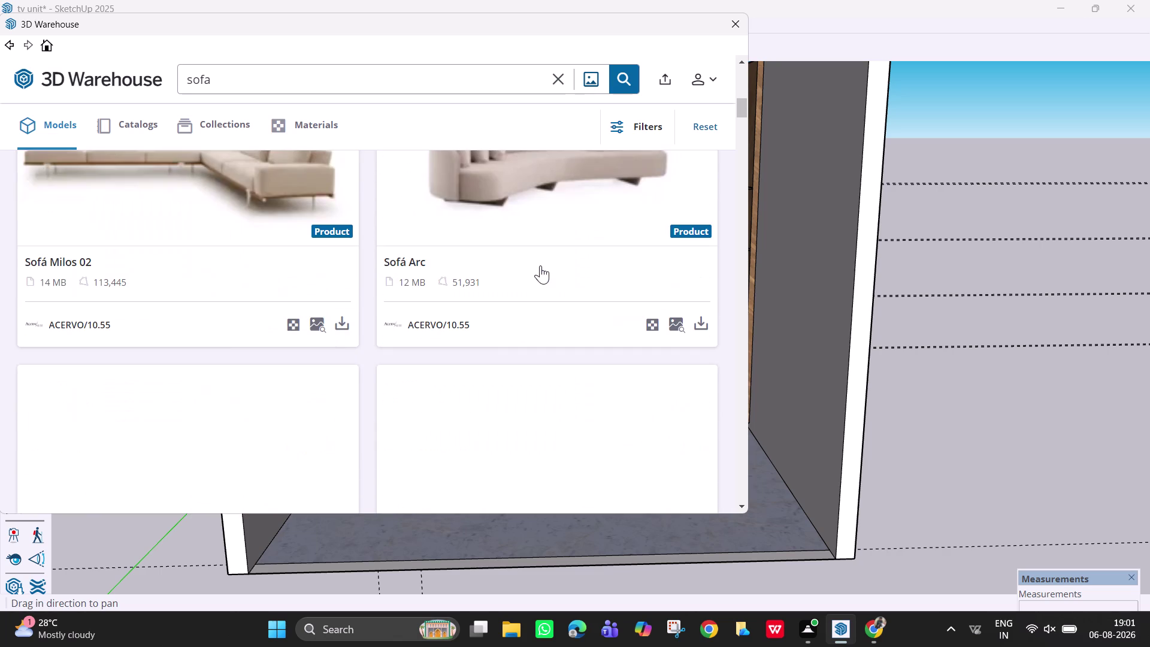
scroll(down, 3)
scroll(up, 3)
scroll(up, 3)
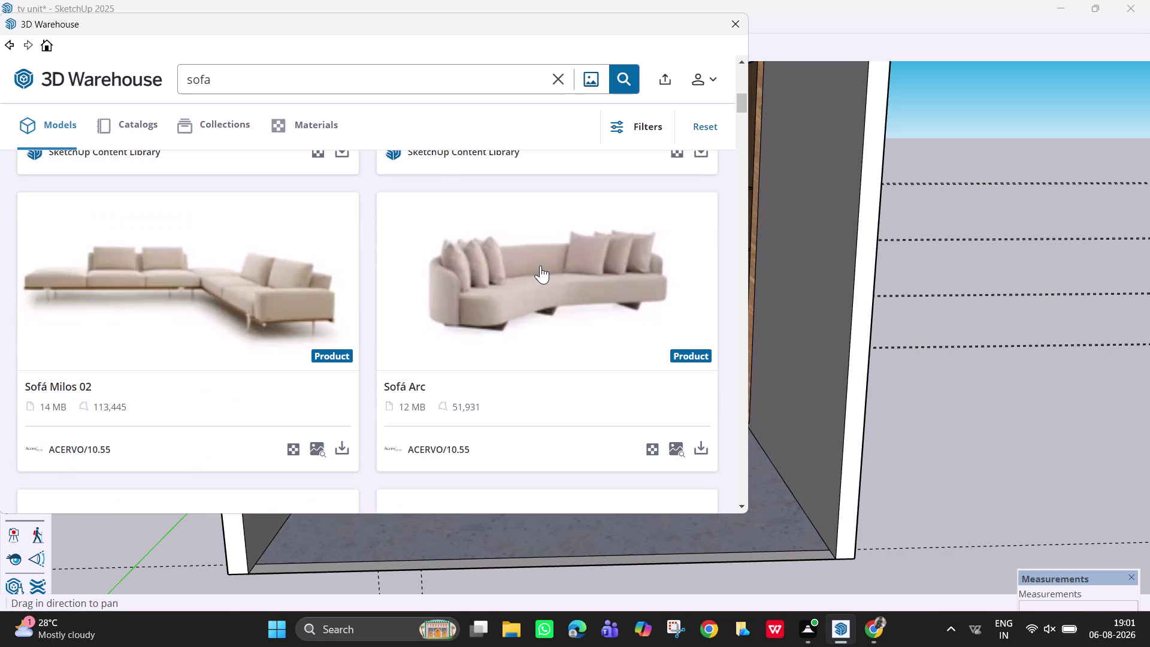
scroll(down, 3)
scroll(down, 3)
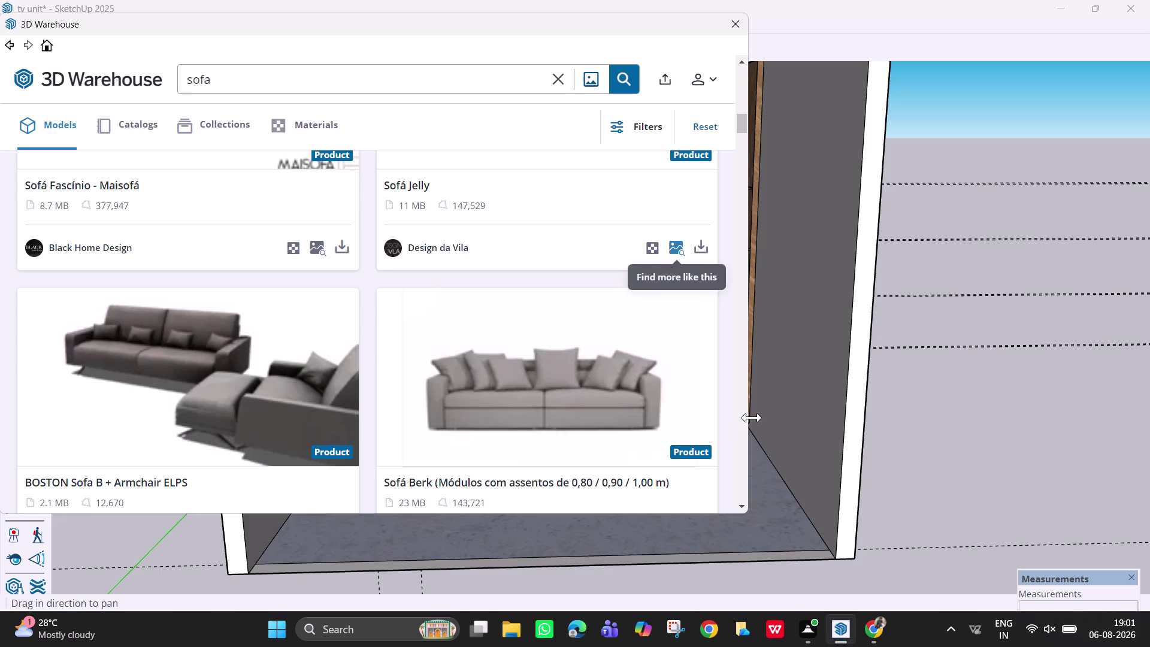
Scroll further down the sofa results to Sofá Stone and SOFA HUG.
scroll(down, 3)
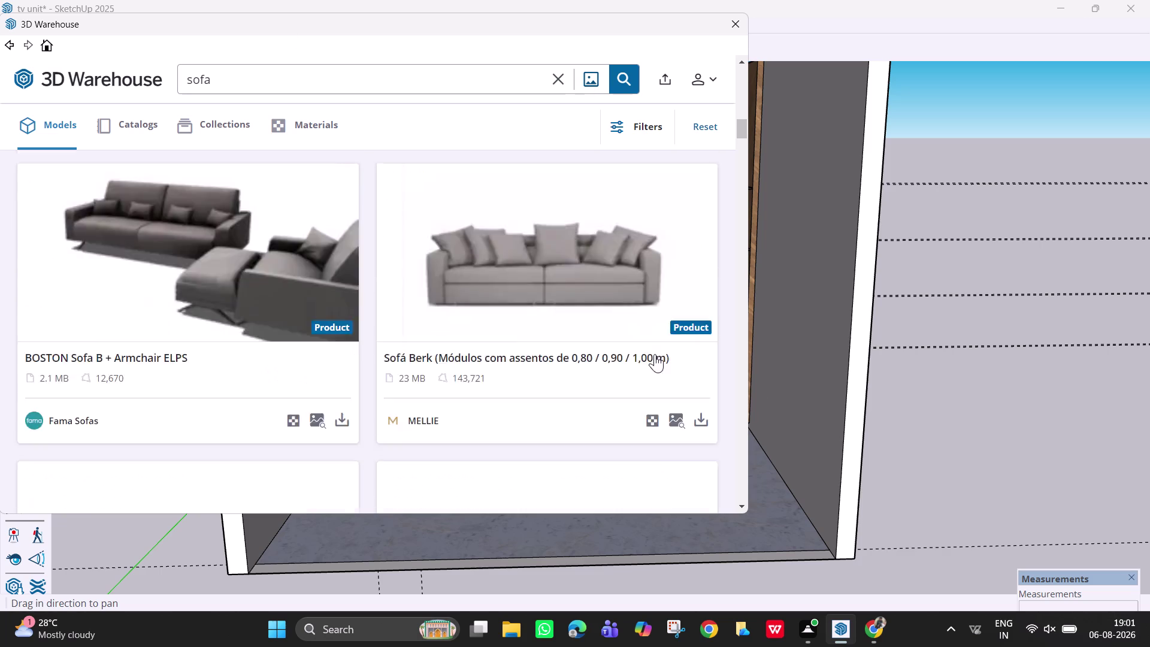
scroll(down, 3)
scroll(down, 3)
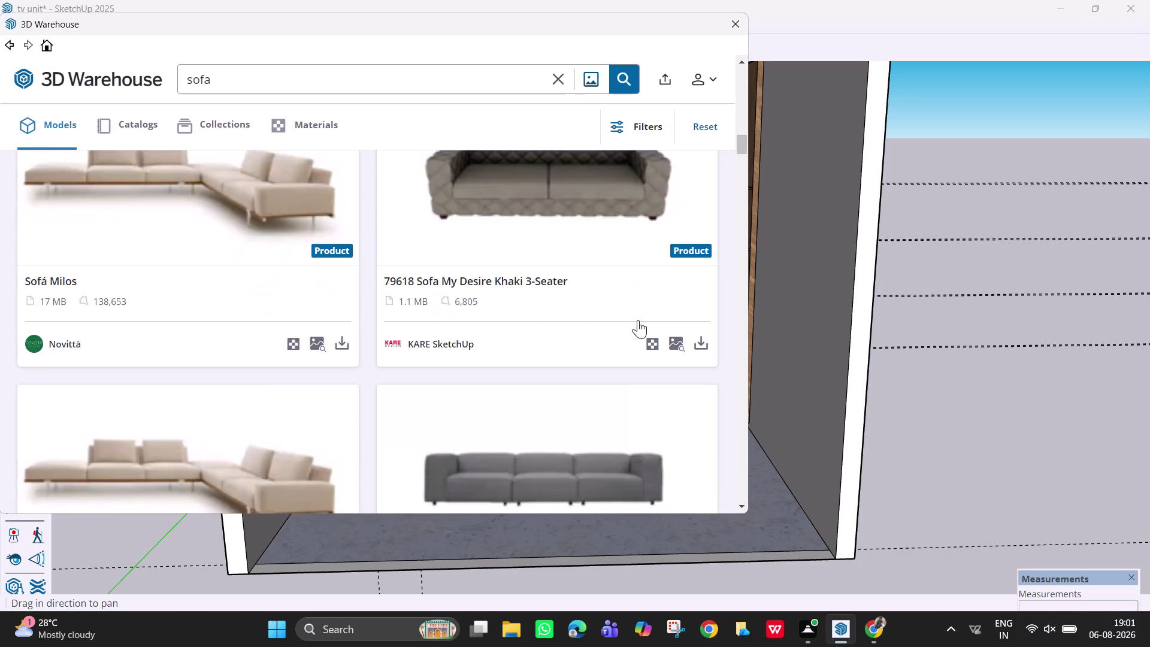
scroll(down, 3)
scroll(down, 3)
scroll(down, 3)
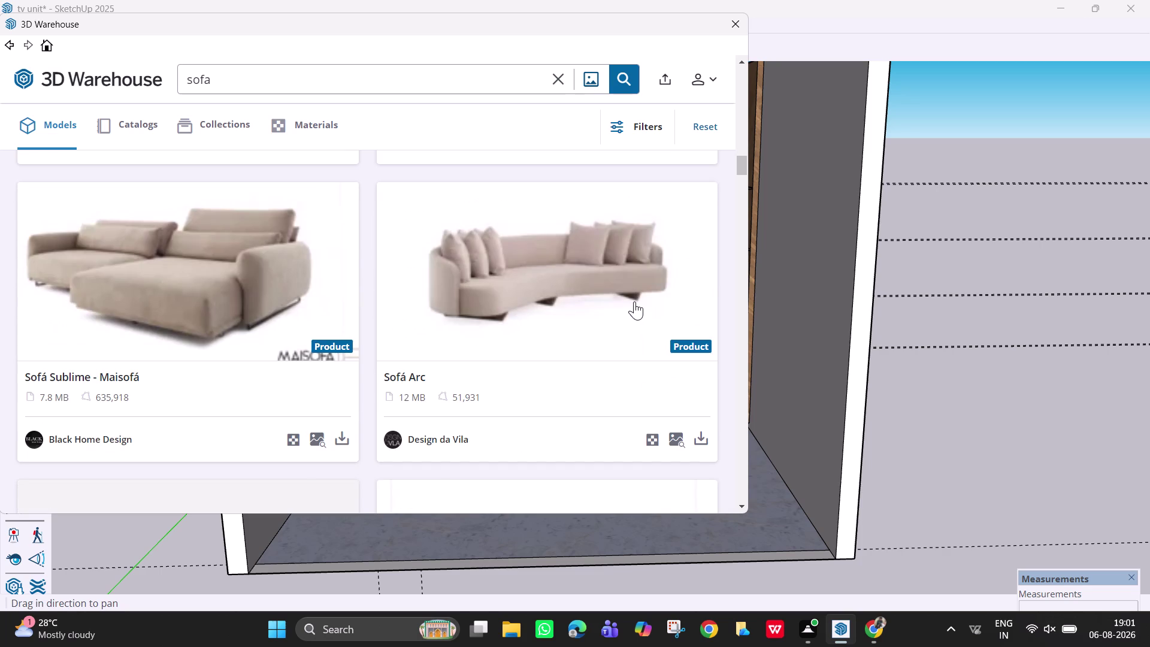
scroll(down, 3)
scroll(down, 3)
scroll(down, 3)
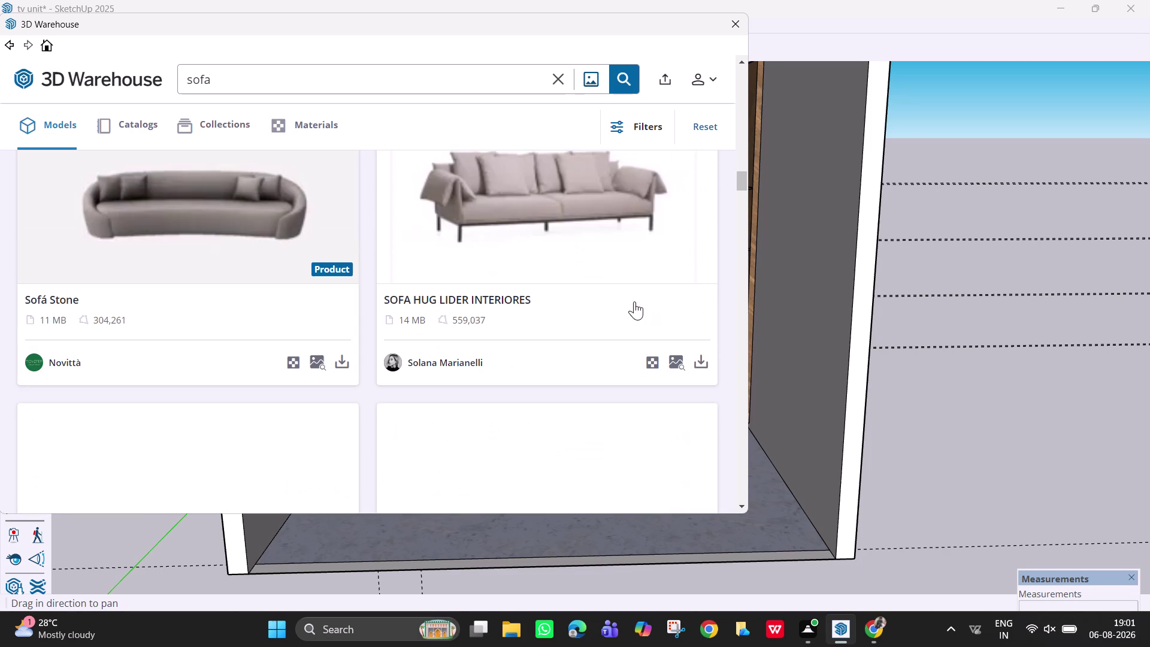
right_click(635, 301)
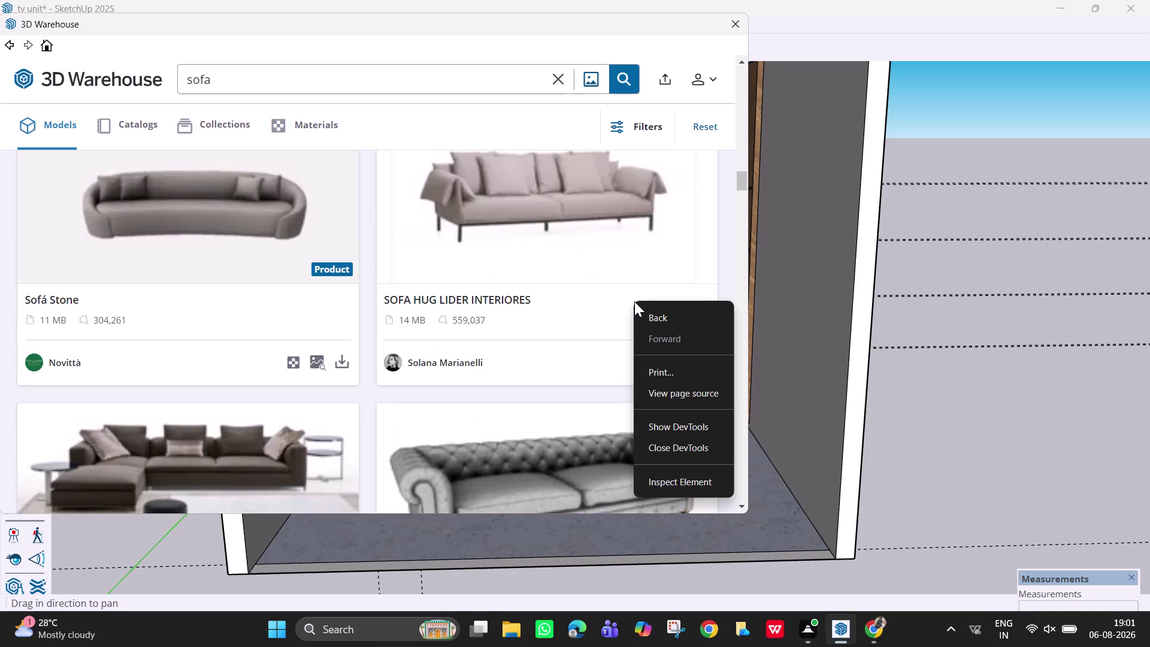
Scroll the sofa results to Sofá Cama Dobler - Hafatto and download it.
click(626, 300)
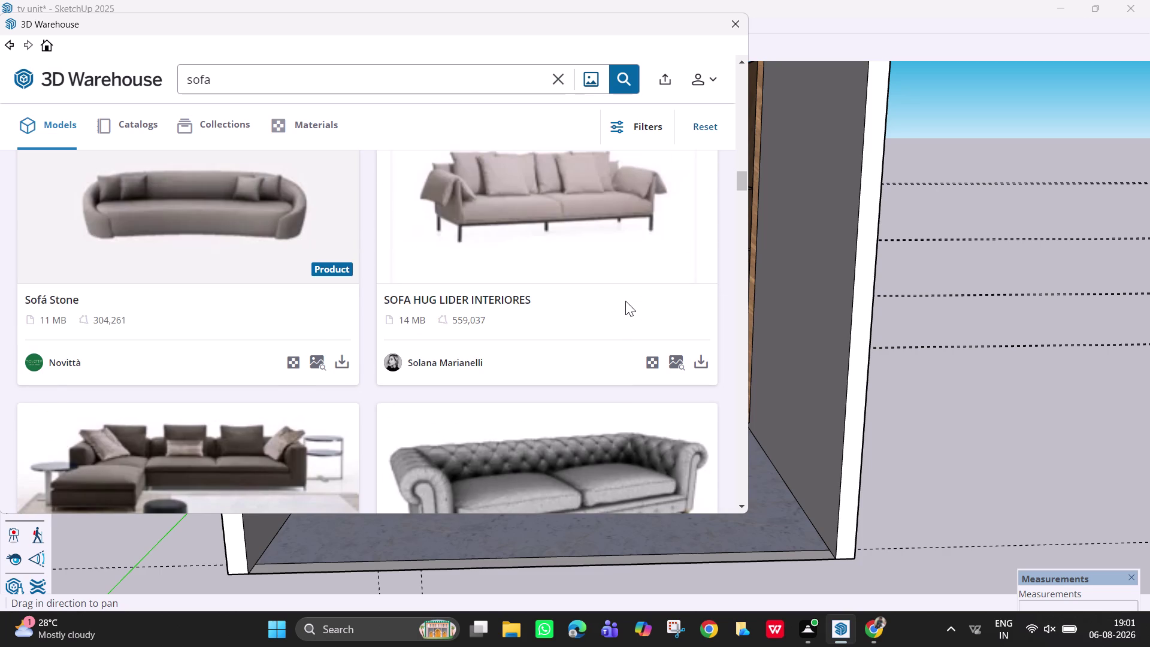
scroll(down, 3)
scroll(down, 3)
scroll(down, 3)
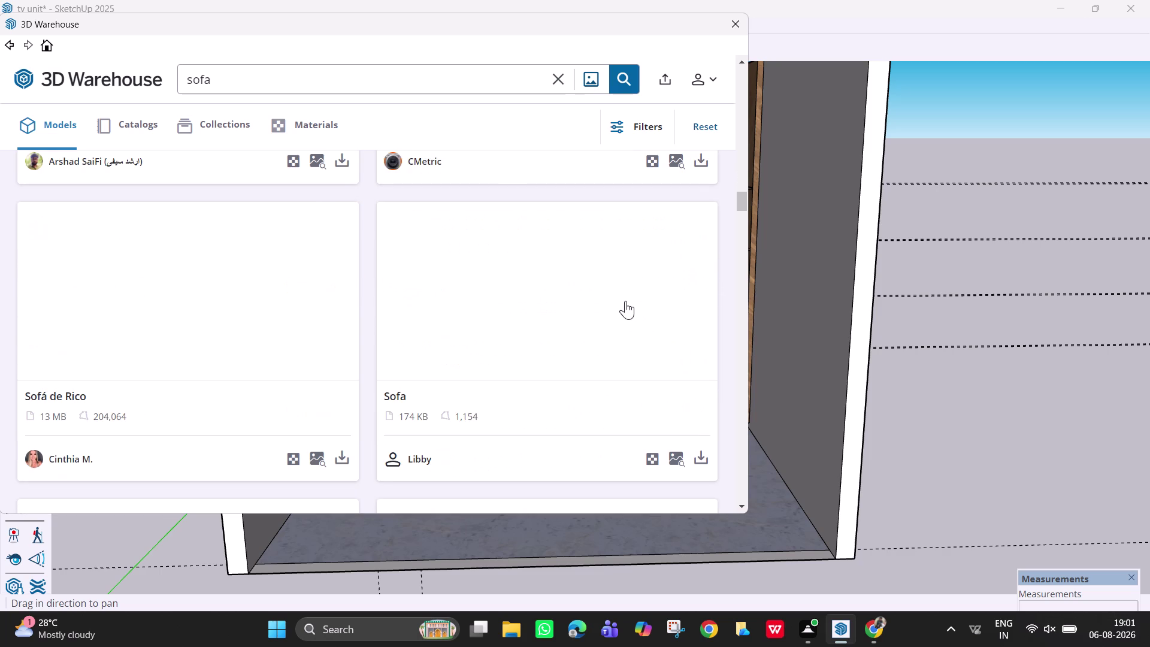
scroll(down, 3)
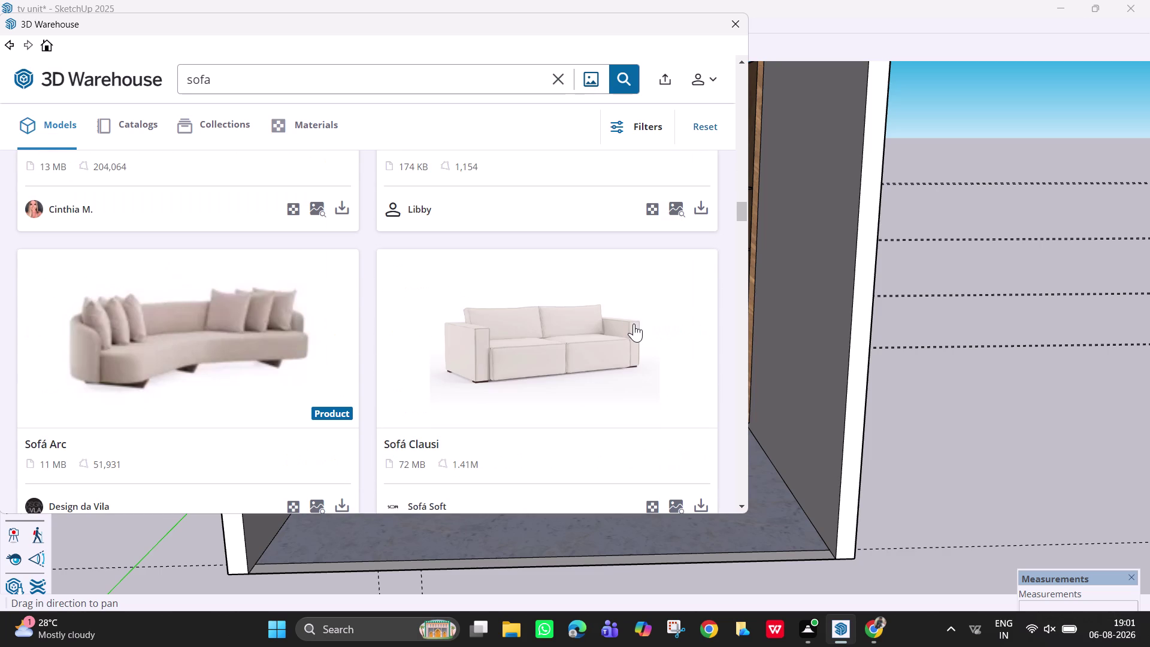
scroll(down, 3)
scroll(down, 3)
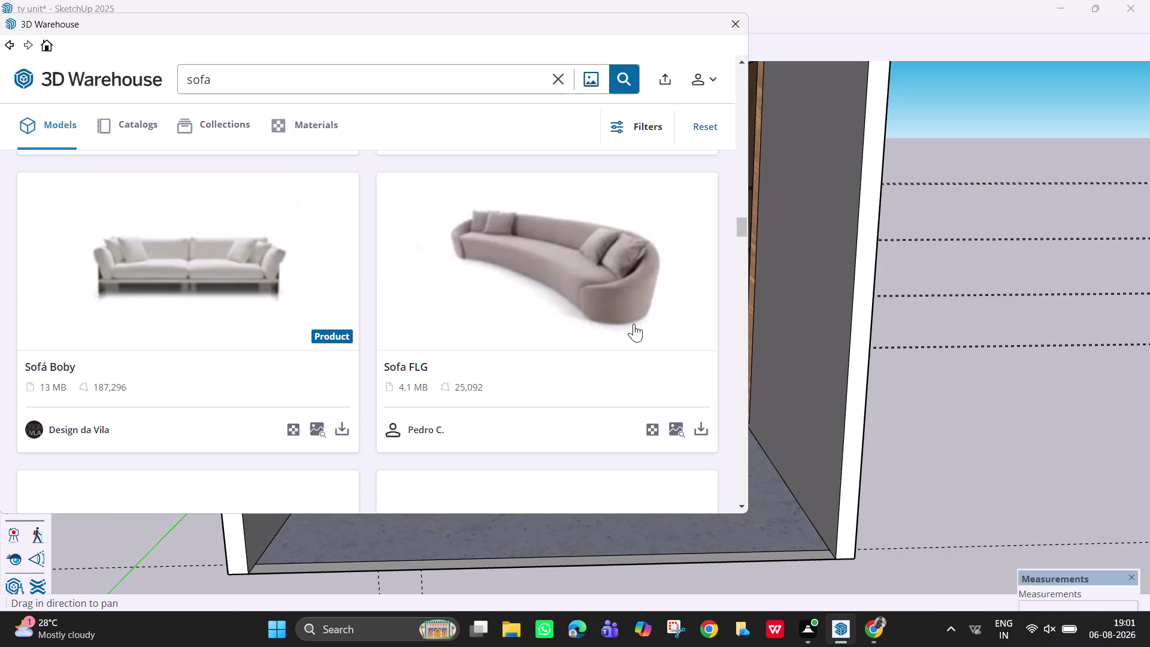
scroll(down, 3)
scroll(down, 3)
scroll(down, 3)
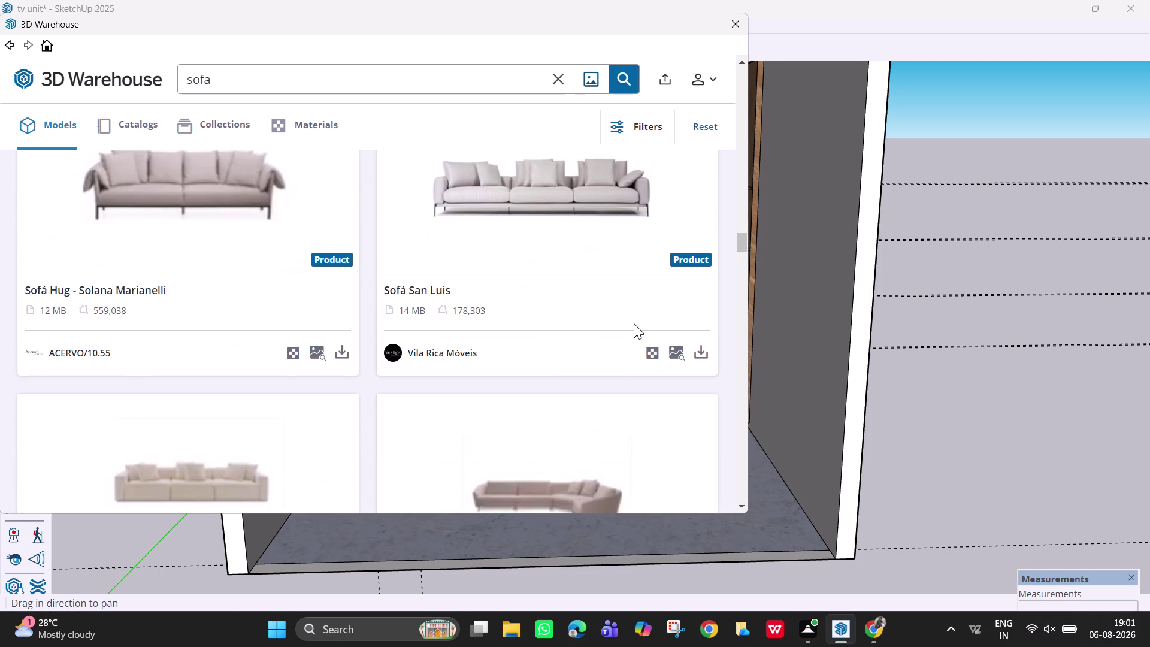
scroll(down, 3)
scroll(down, 3)
scroll(down, 3)
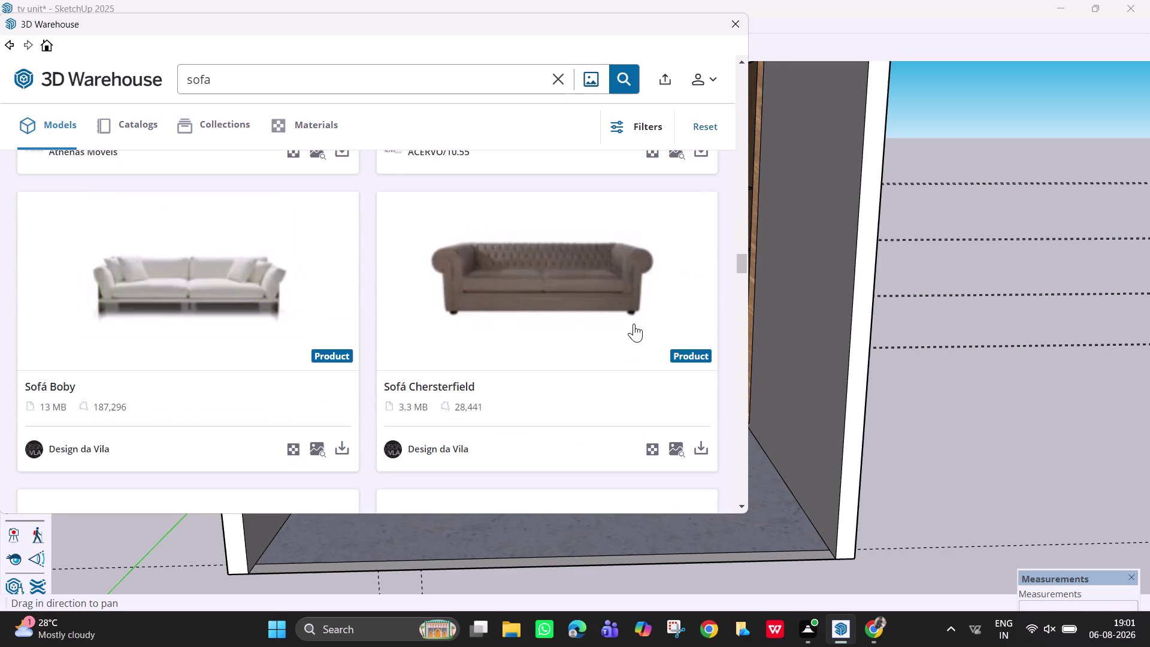
scroll(down, 3)
scroll(down, 3)
scroll(down, 3)
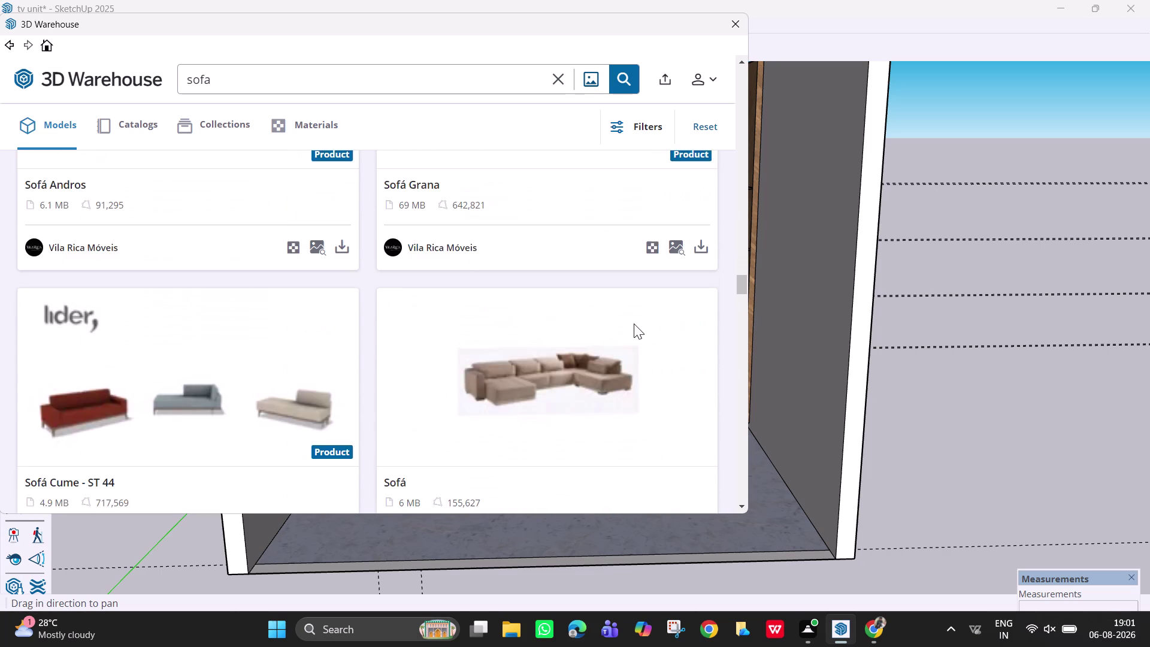
scroll(down, 3)
scroll(down, 3)
scroll(down, 3)
scroll(down, 3)
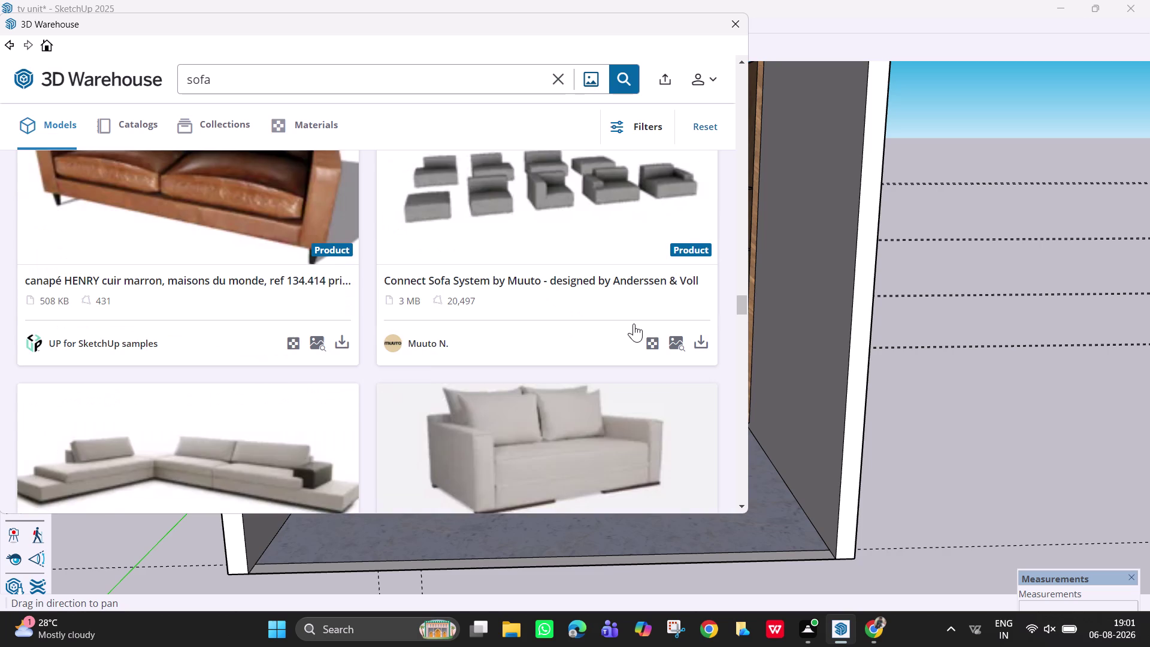
scroll(down, 3)
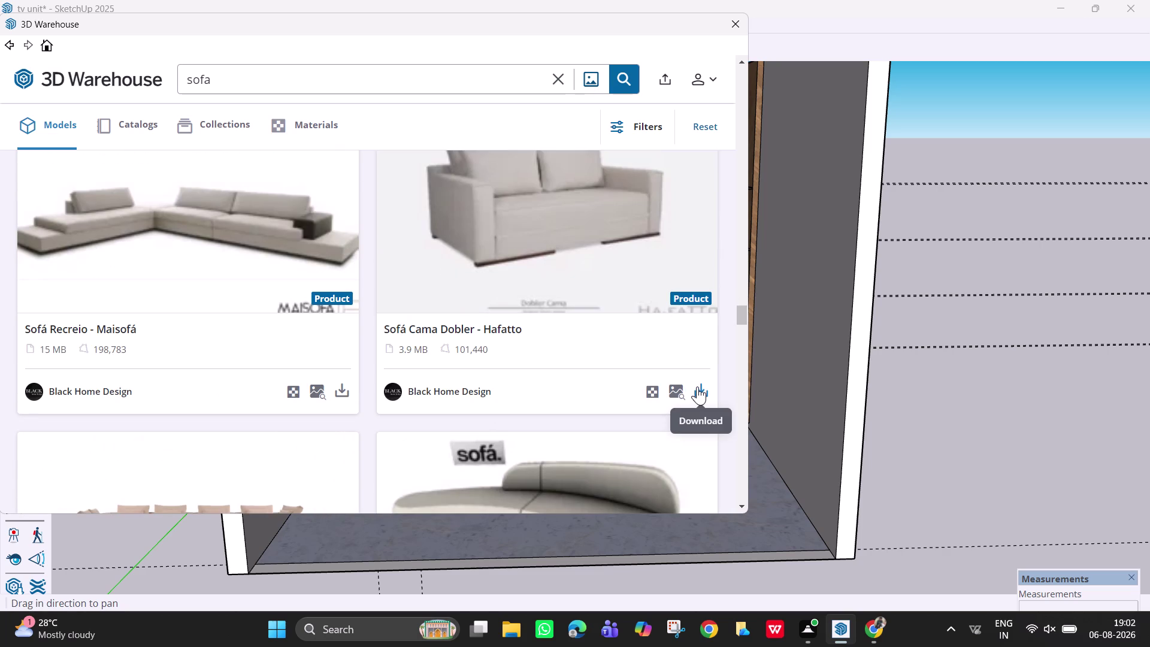
scroll(down, 3)
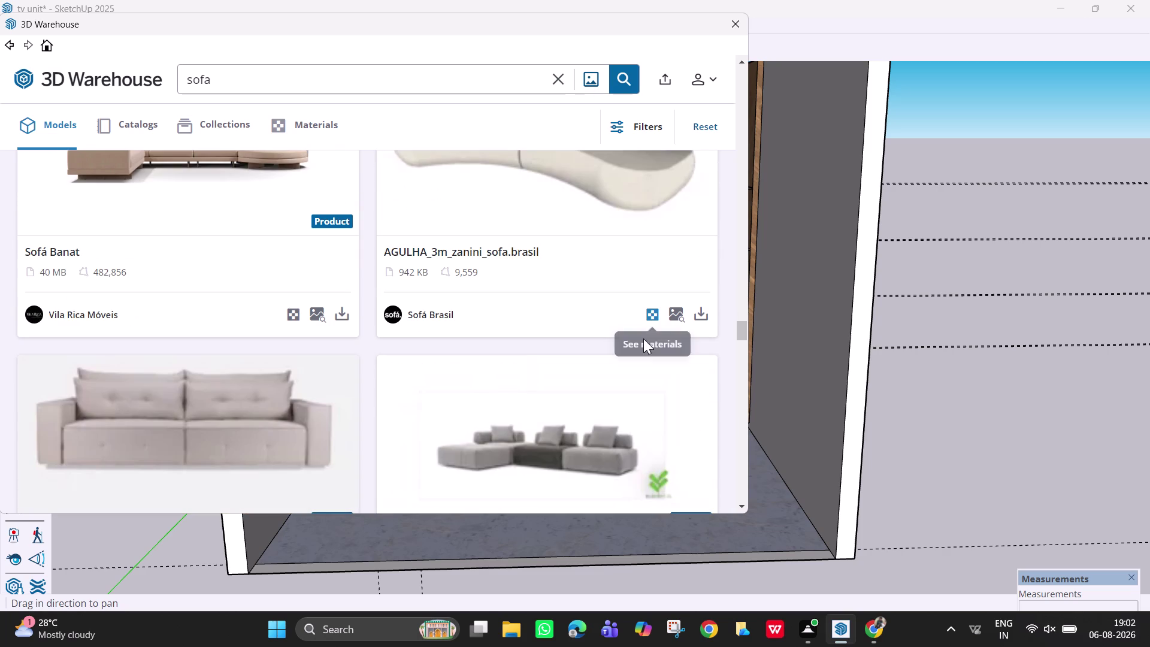
scroll(up, 3)
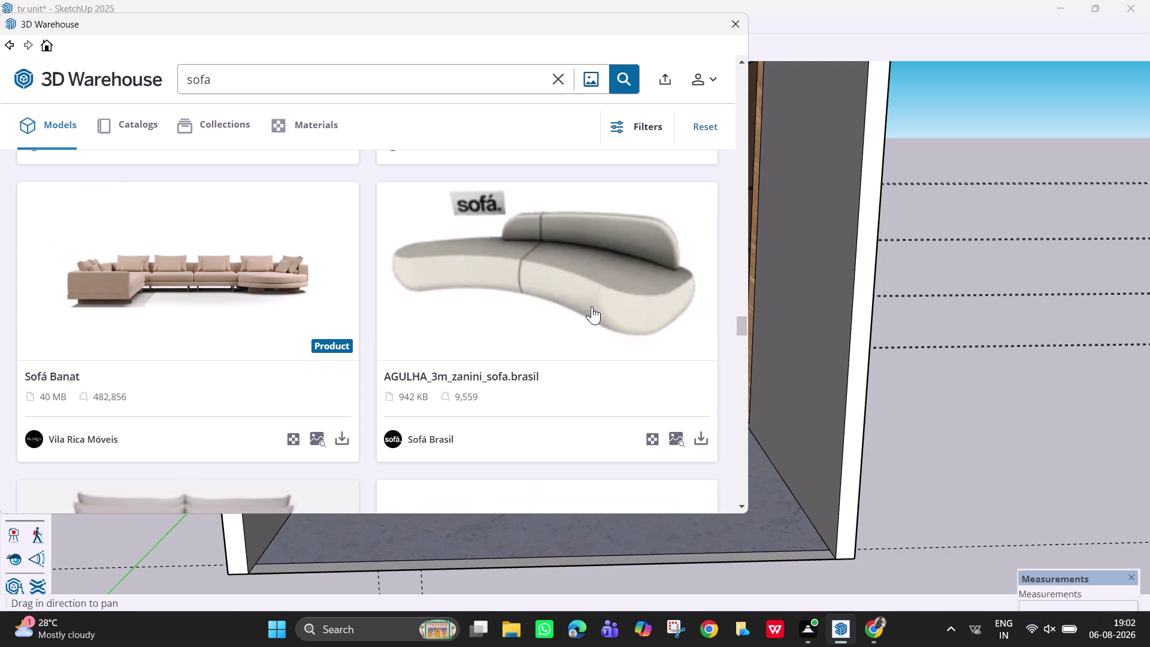
scroll(down, 3)
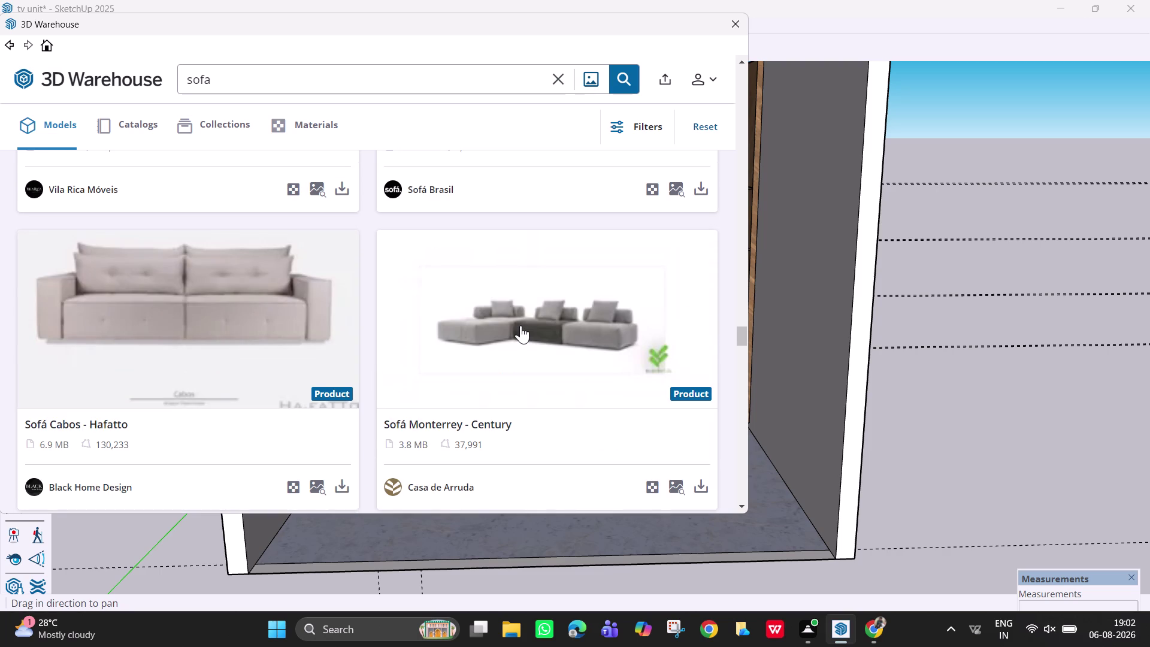
scroll(down, 3)
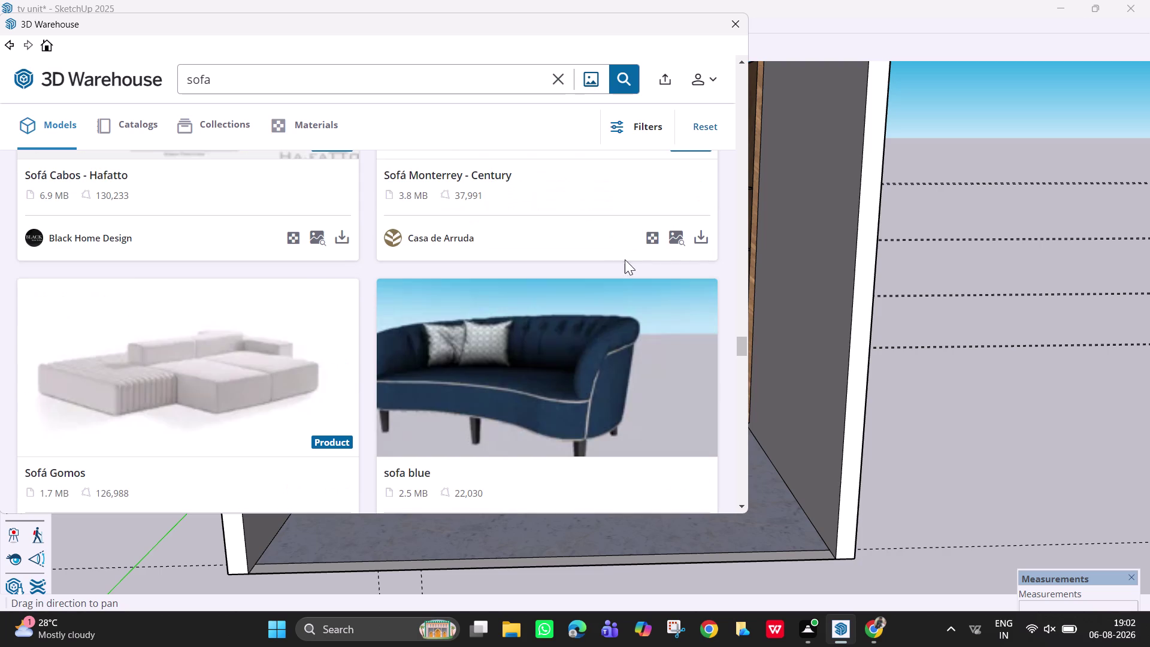
scroll(down, 3)
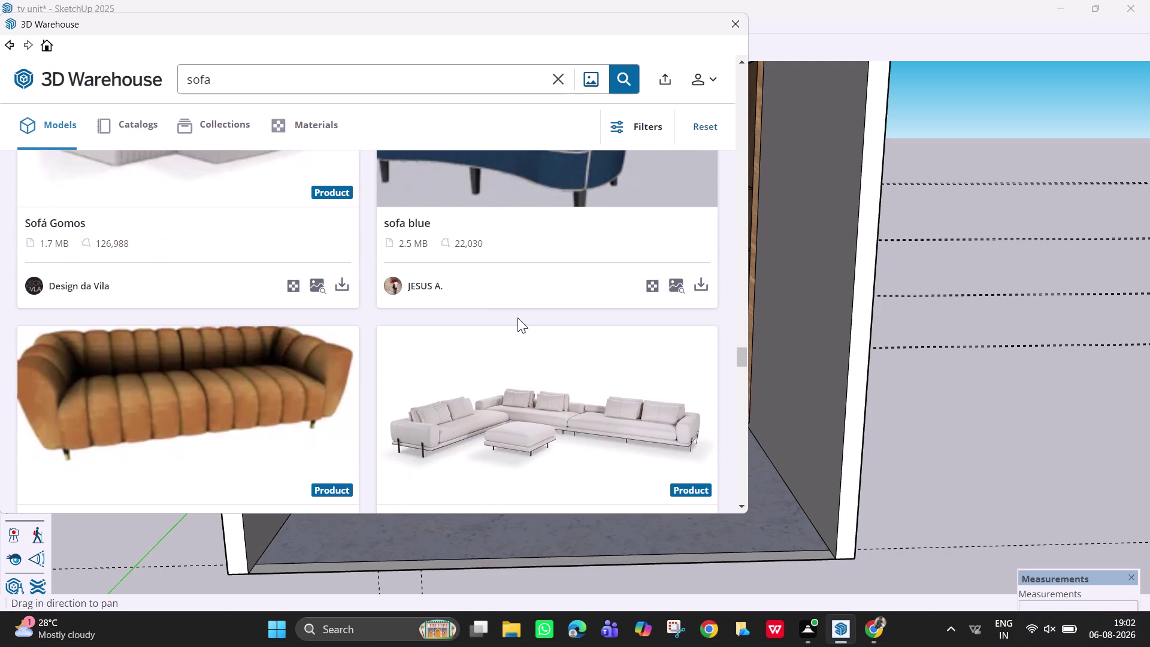
scroll(down, 3)
scroll(down, 3)
scroll(down, 3)
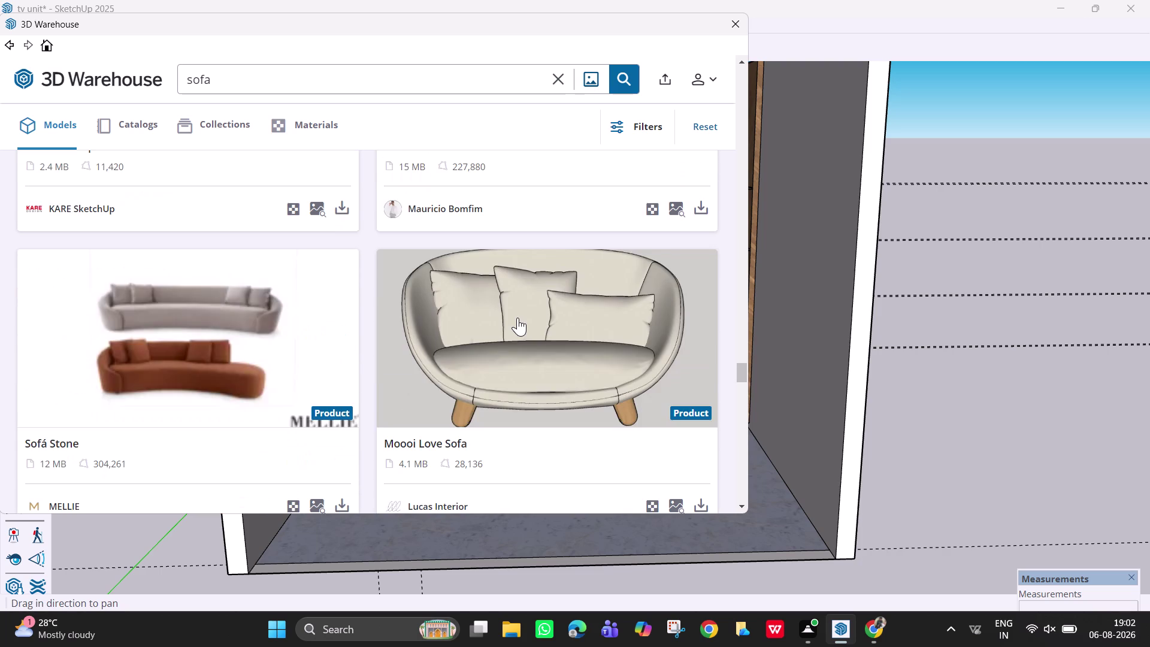
scroll(down, 3)
scroll(down, 3)
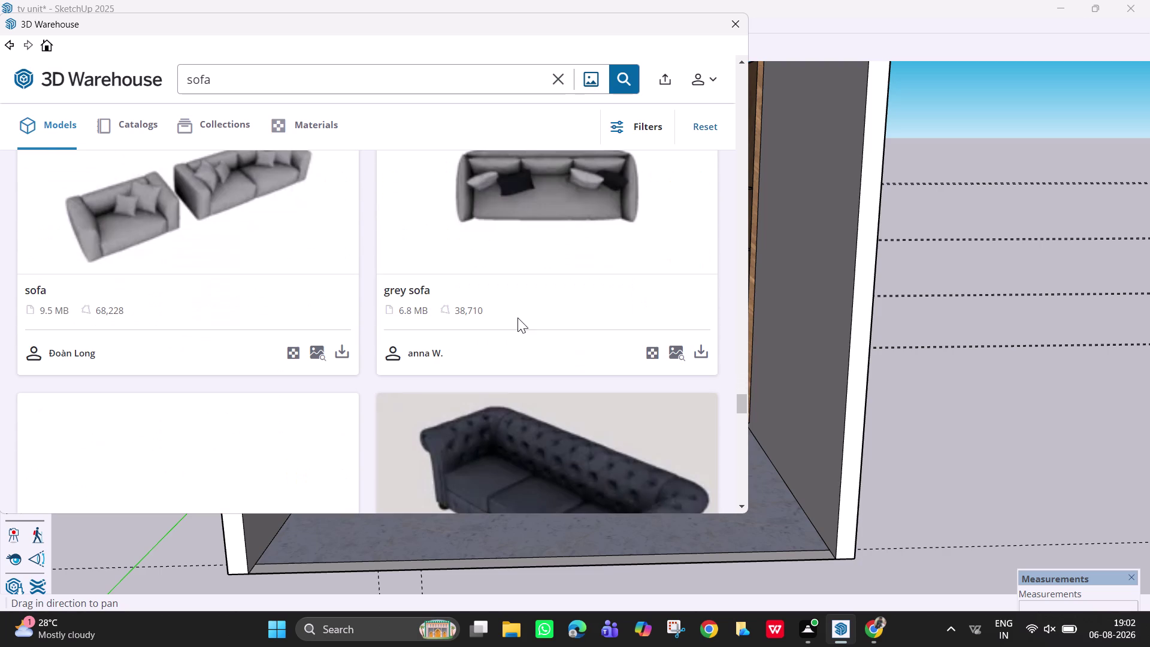
scroll(down, 3)
scroll(down, 3)
scroll(down, 3)
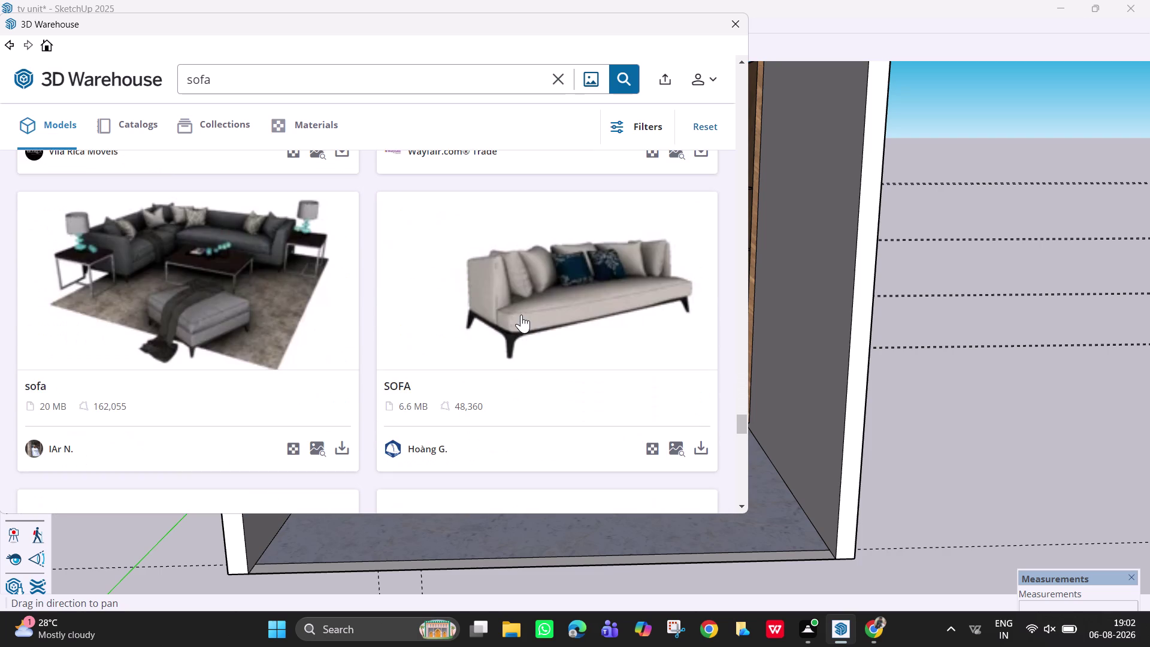
scroll(up, 3)
scroll(up, 3)
scroll(up, 3)
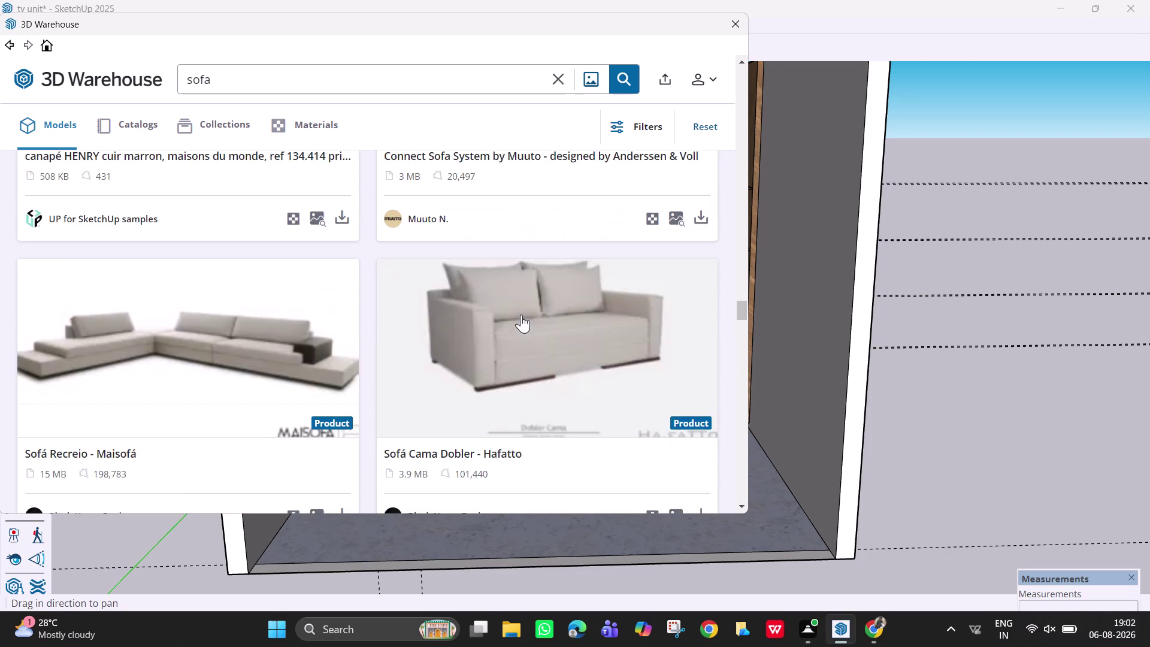
scroll(up, 3)
scroll(down, 3)
scroll(down, 3)
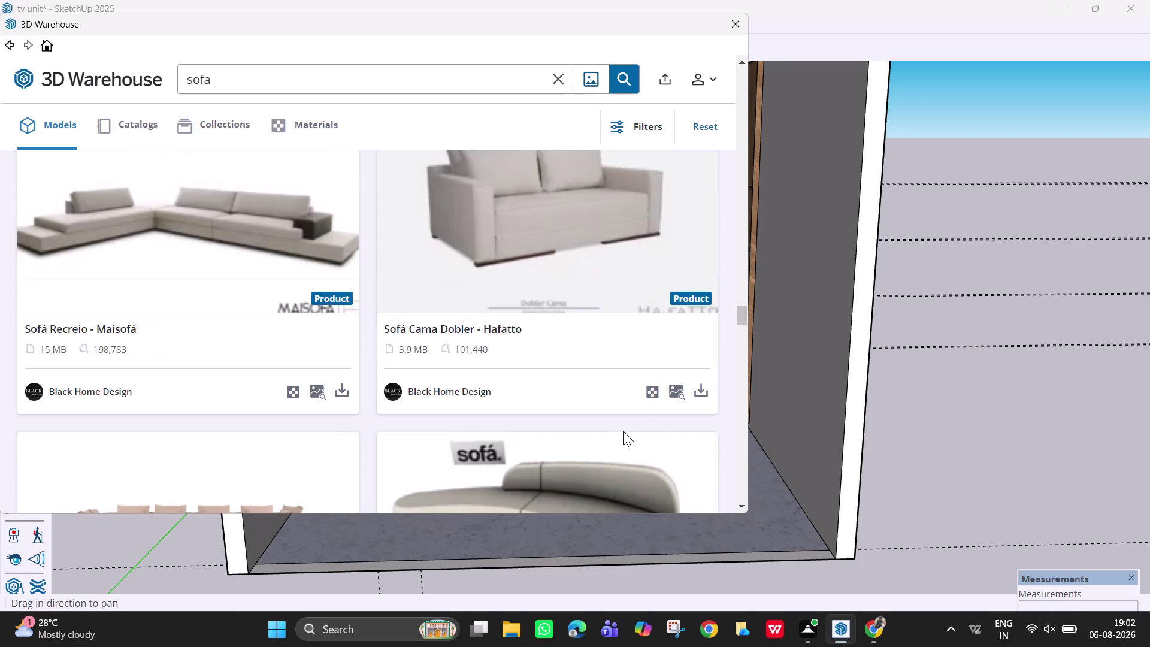
click(703, 397)
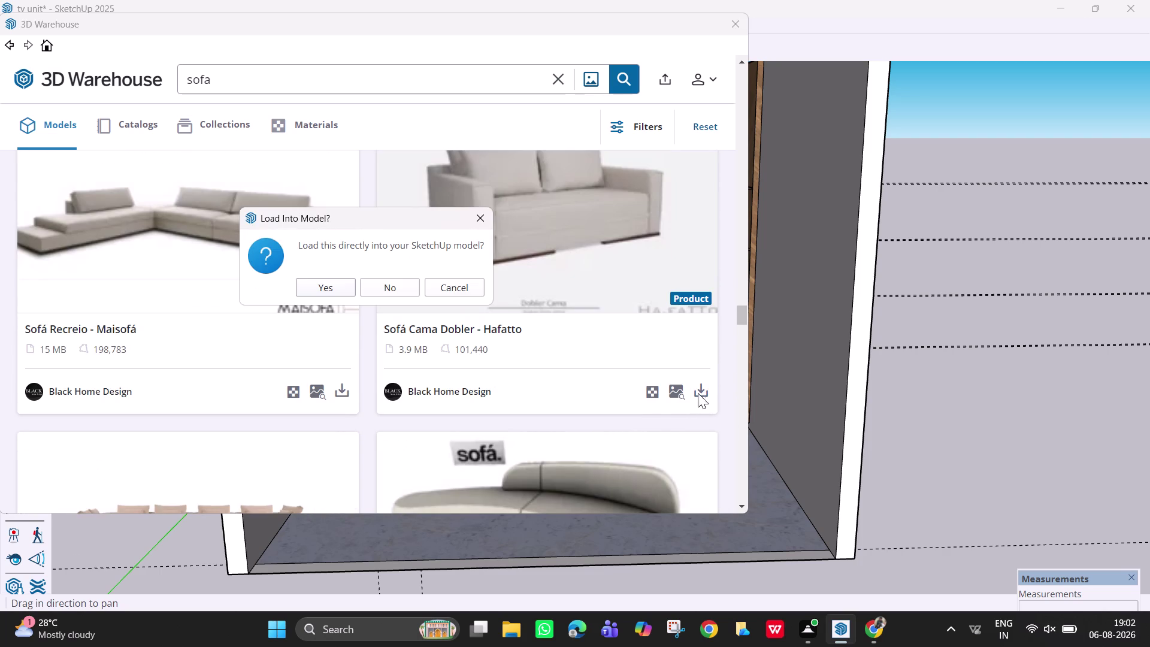
Confirm loading Sofá Cama Dobler - Hafatto straight into the current model.
click(335, 295)
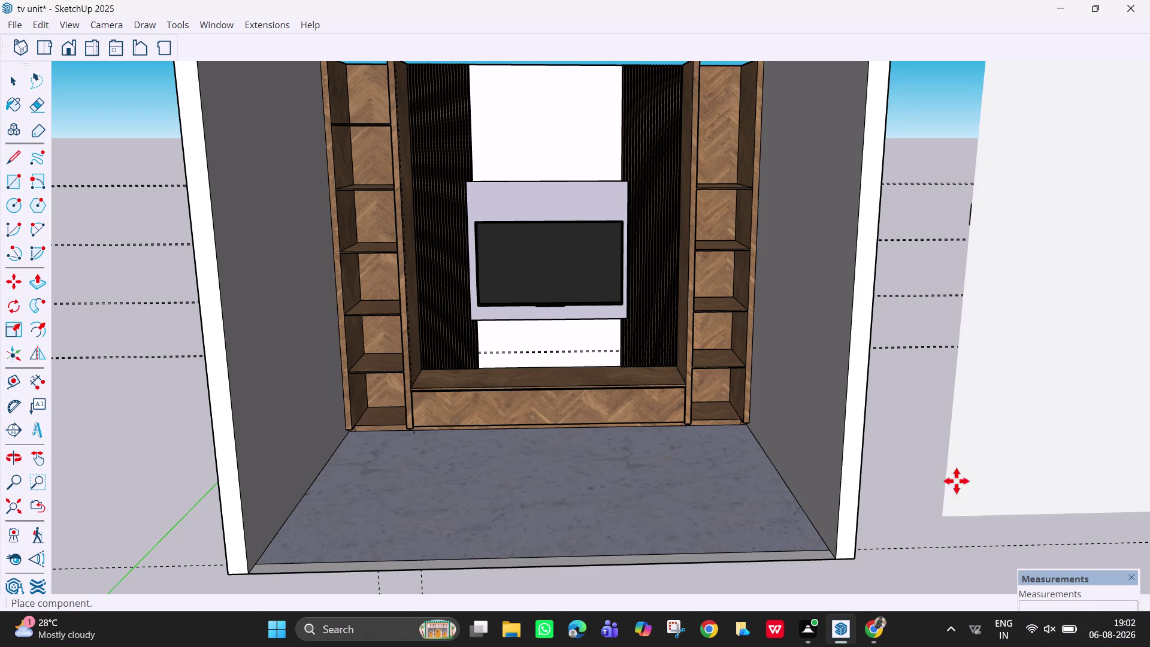
Drop the Sofá Cama Dobler component into the scene near the room.
scroll(down, 3)
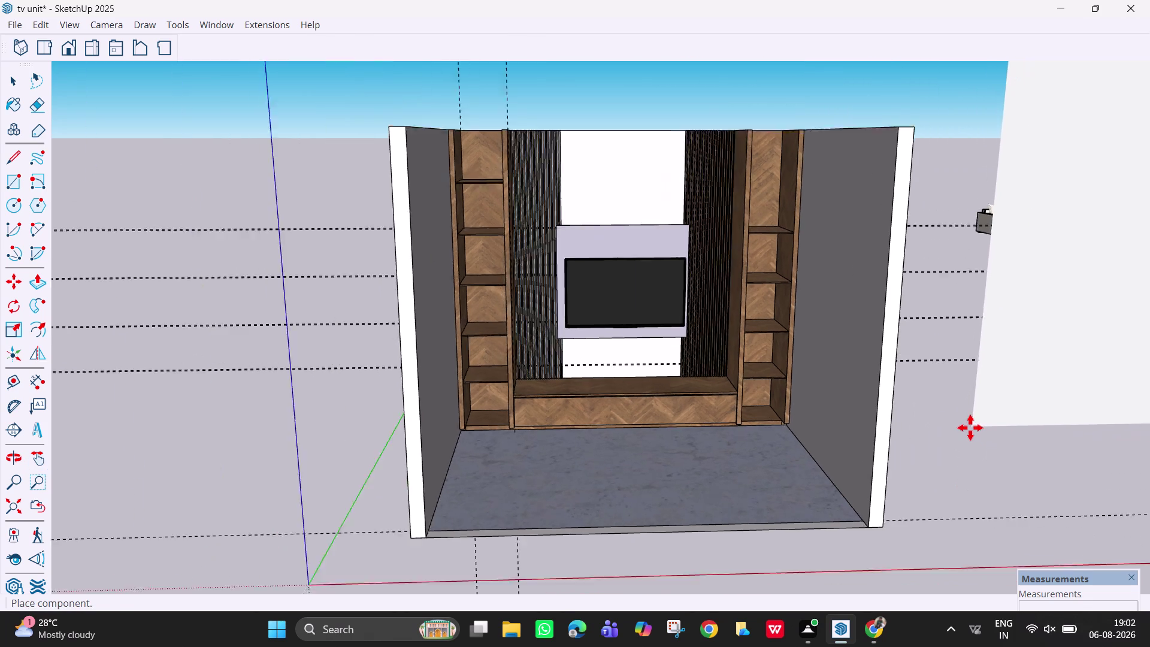
scroll(down, 3)
middle_drag(961, 440, 1045, 541)
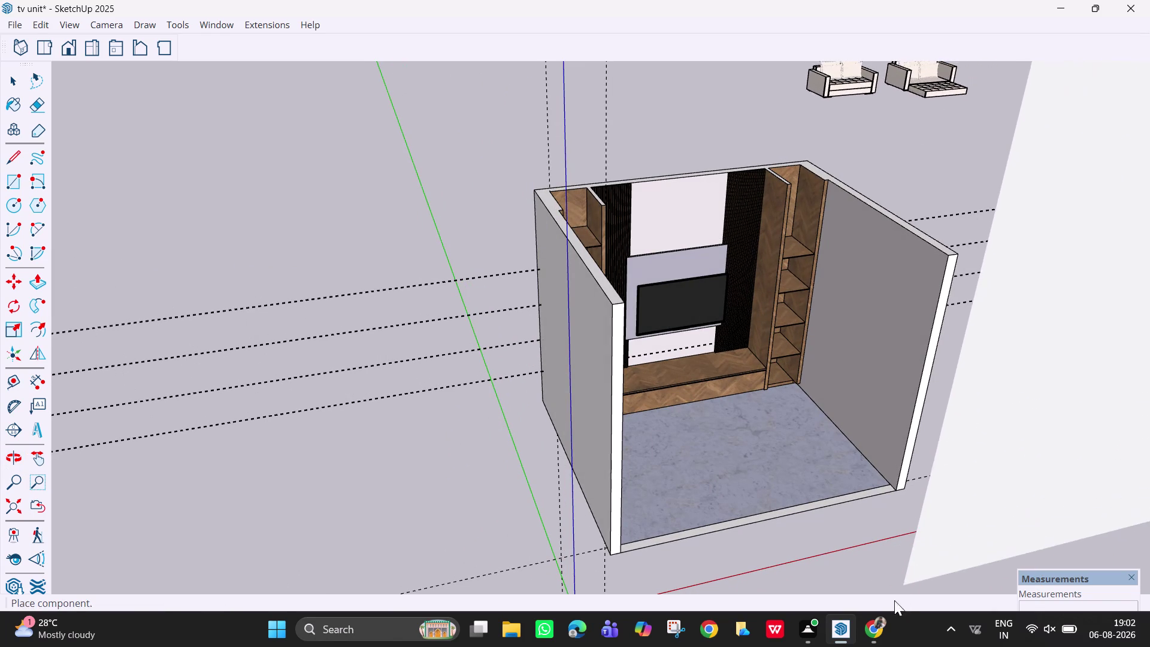
click(983, 468)
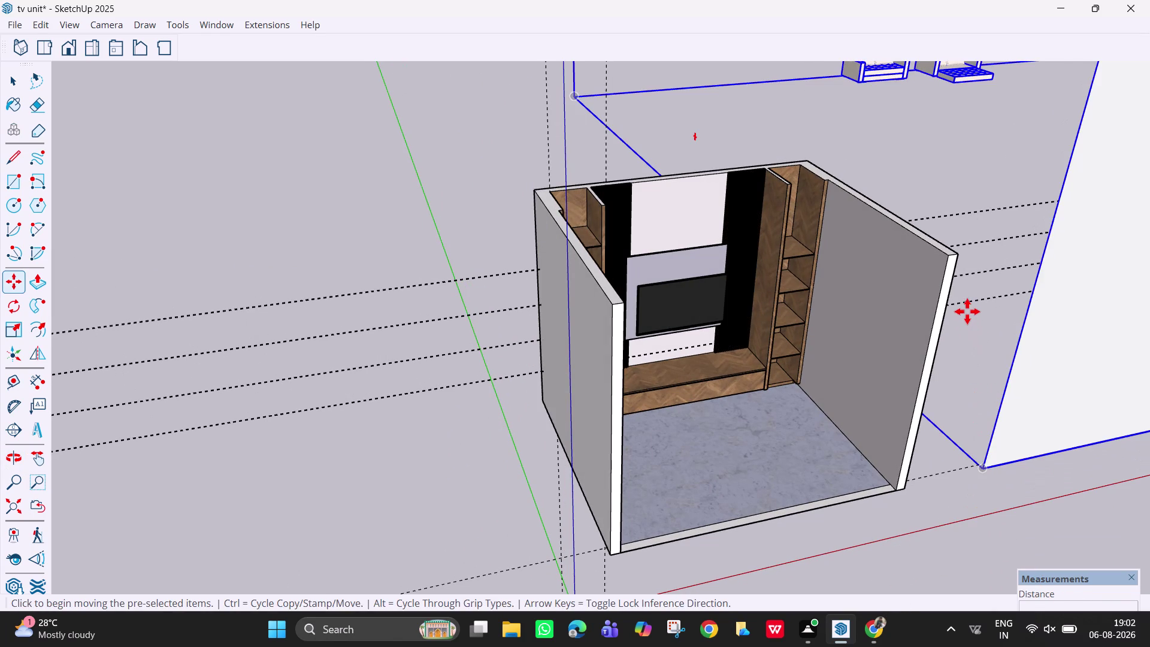
Orbit and zoom around the scene to inspect the placed sofa.
scroll(down, 3)
scroll(down, 3)
scroll(down, 3)
scroll(down, 3)
middle_drag(965, 307, 977, 351)
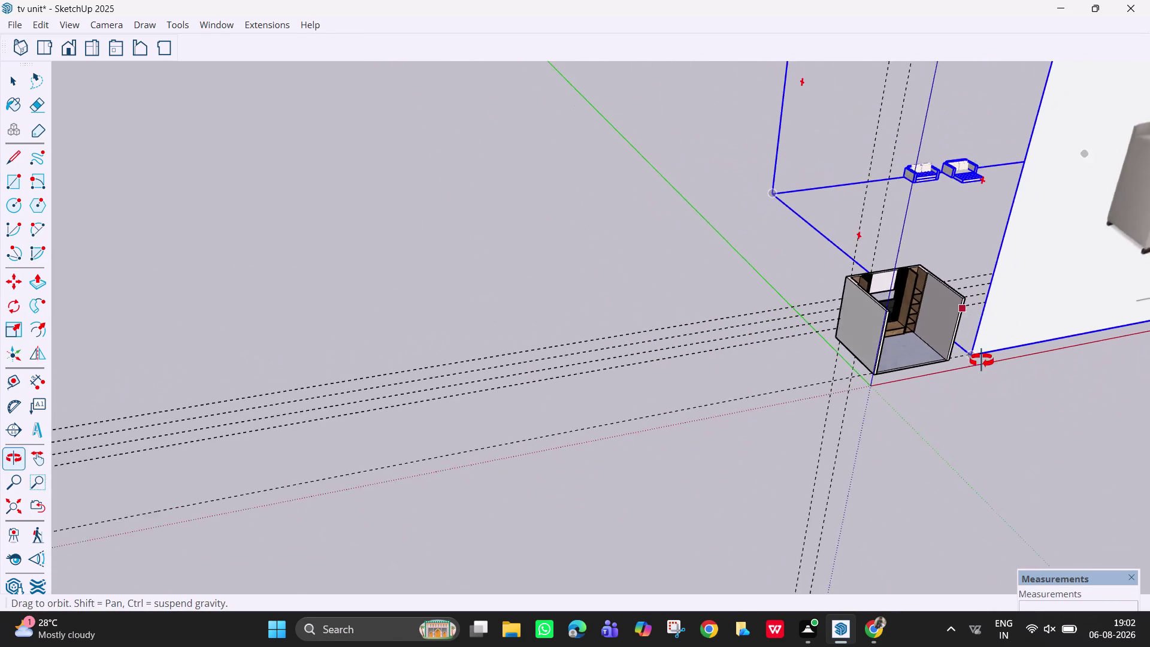
middle_drag(976, 351, 1006, 390)
scroll(down, 3)
middle_click(1008, 387)
scroll(down, 3)
scroll(down, 3)
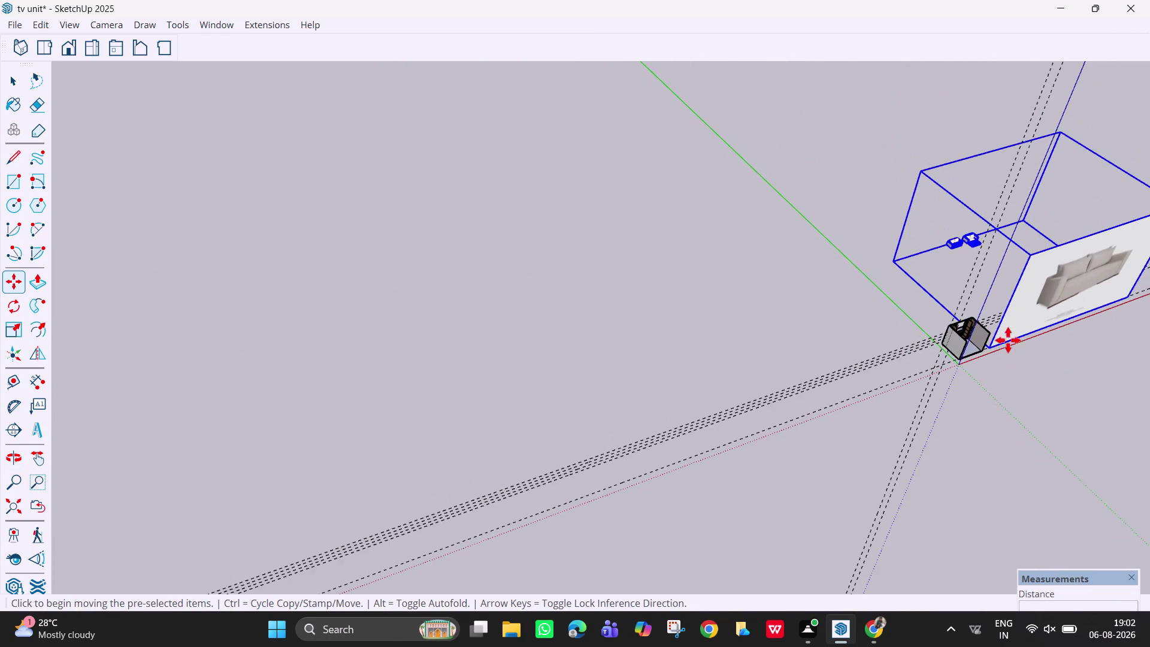
middle_drag(993, 276, 1078, 191)
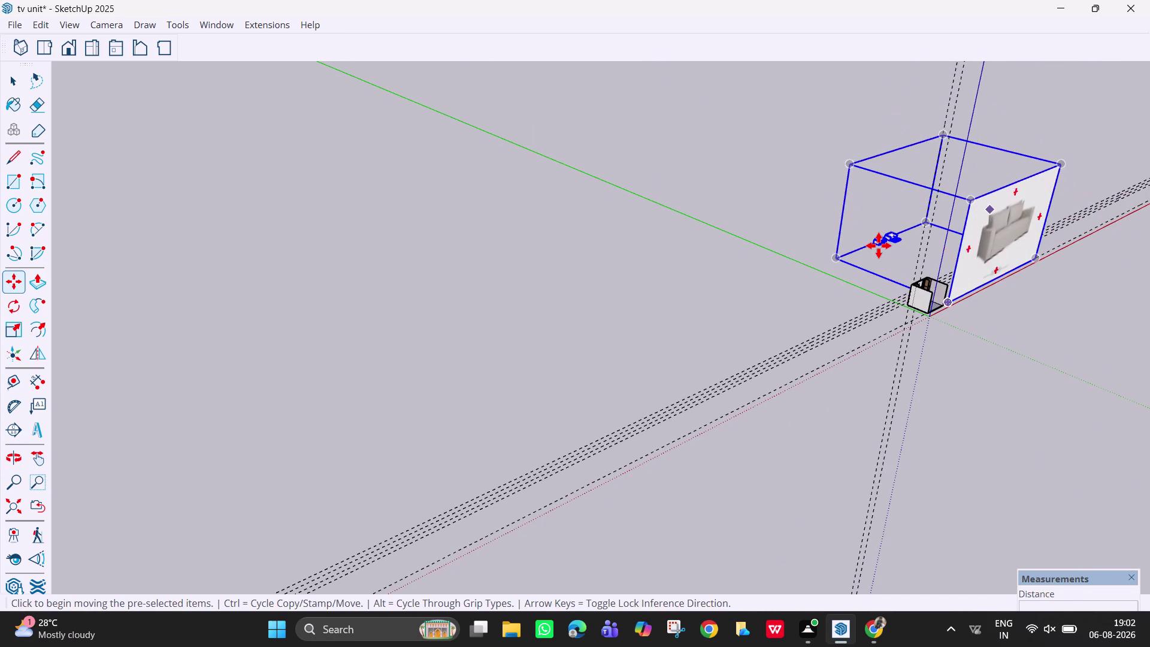
Bring the two small sofas into view and return to the Select tool.
scroll(up, 3)
scroll(up, 3)
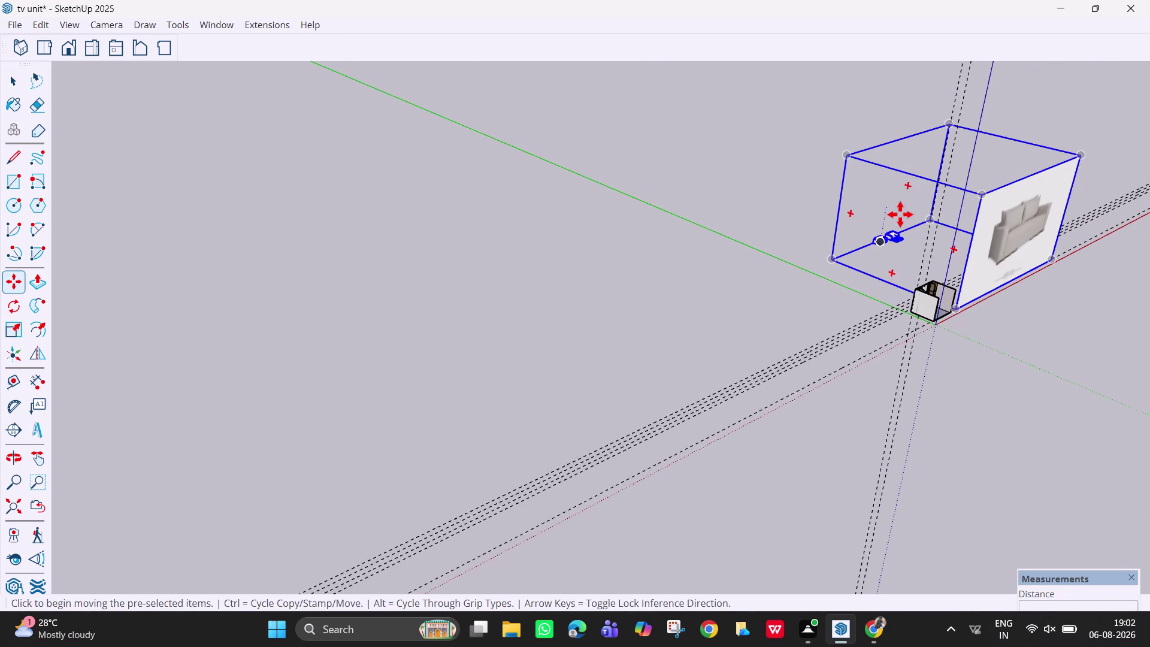
scroll(up, 3)
scroll(up, 3)
scroll(up, 3)
middle_drag(909, 247, 843, 278)
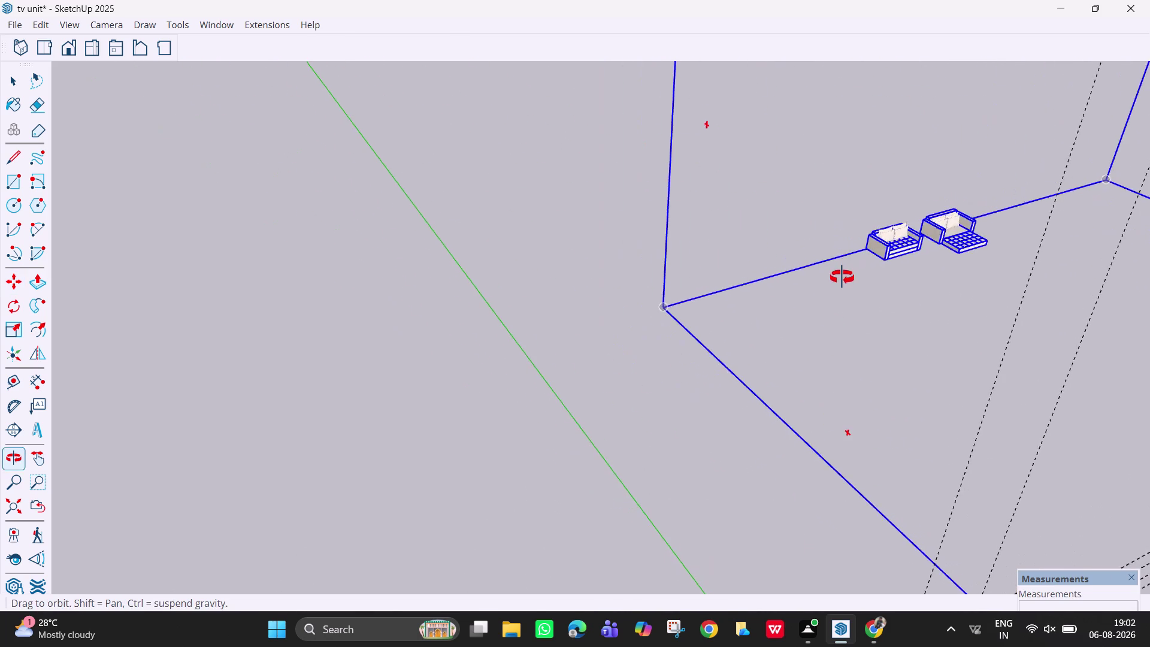
middle_drag(843, 277, 842, 277)
scroll(up, 3)
scroll(down, 3)
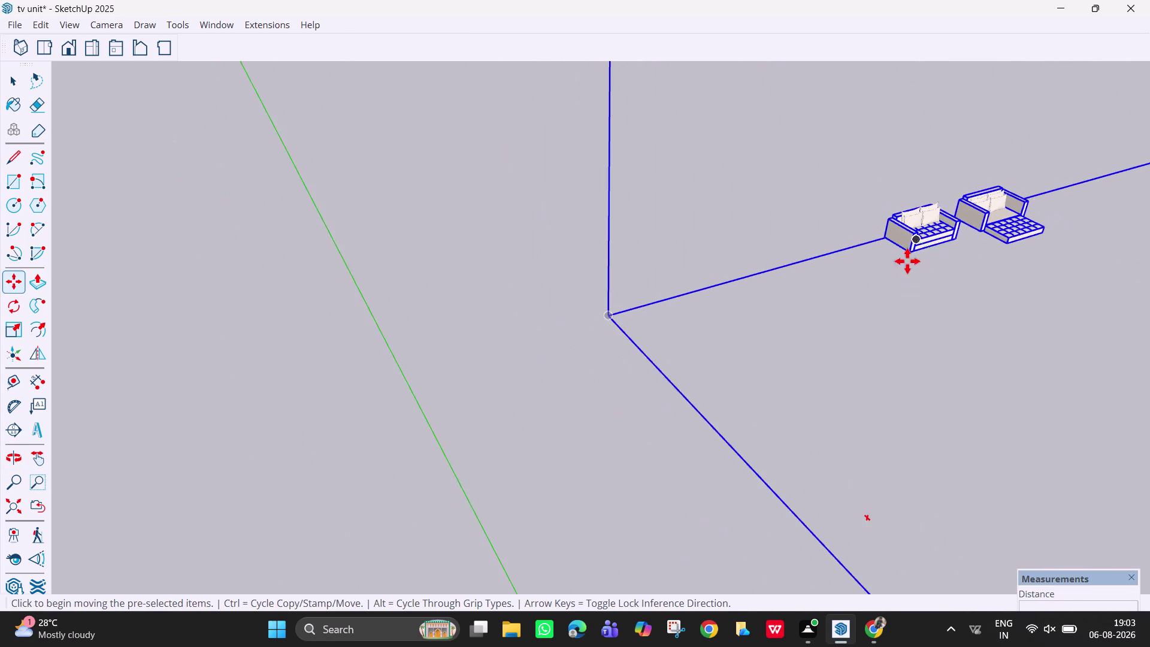
scroll(down, 3)
scroll(down, 3)
key(space)
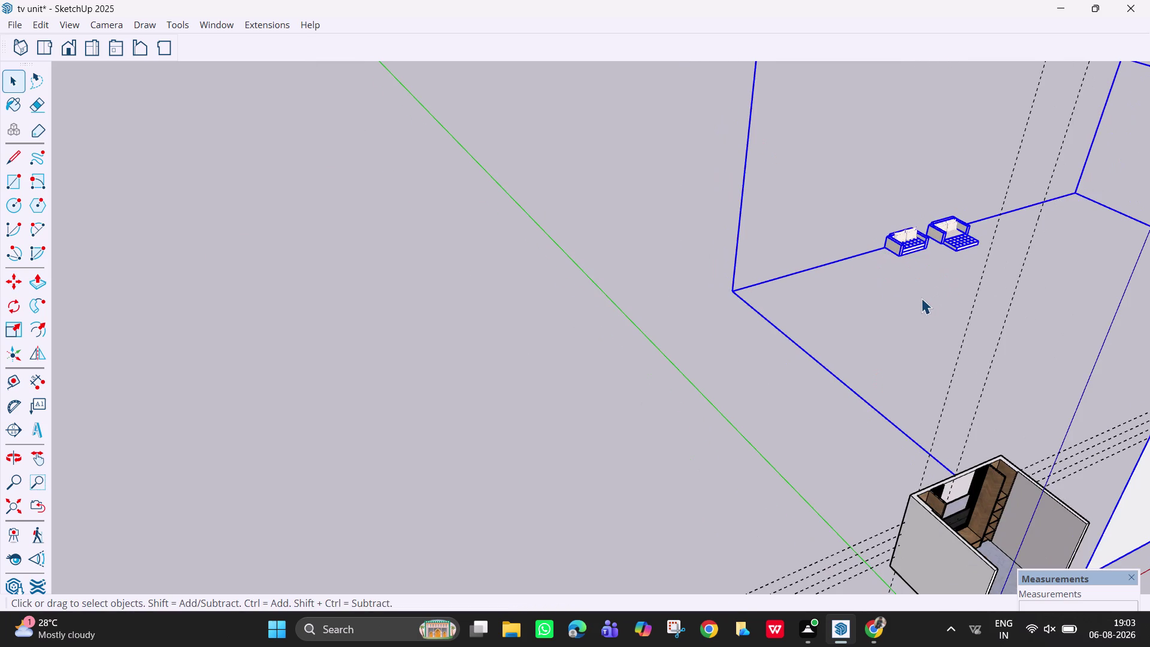
Erase the large boxed sofa component, leaving the two small sofas in place.
right_click(920, 299)
click(910, 272)
click(912, 252)
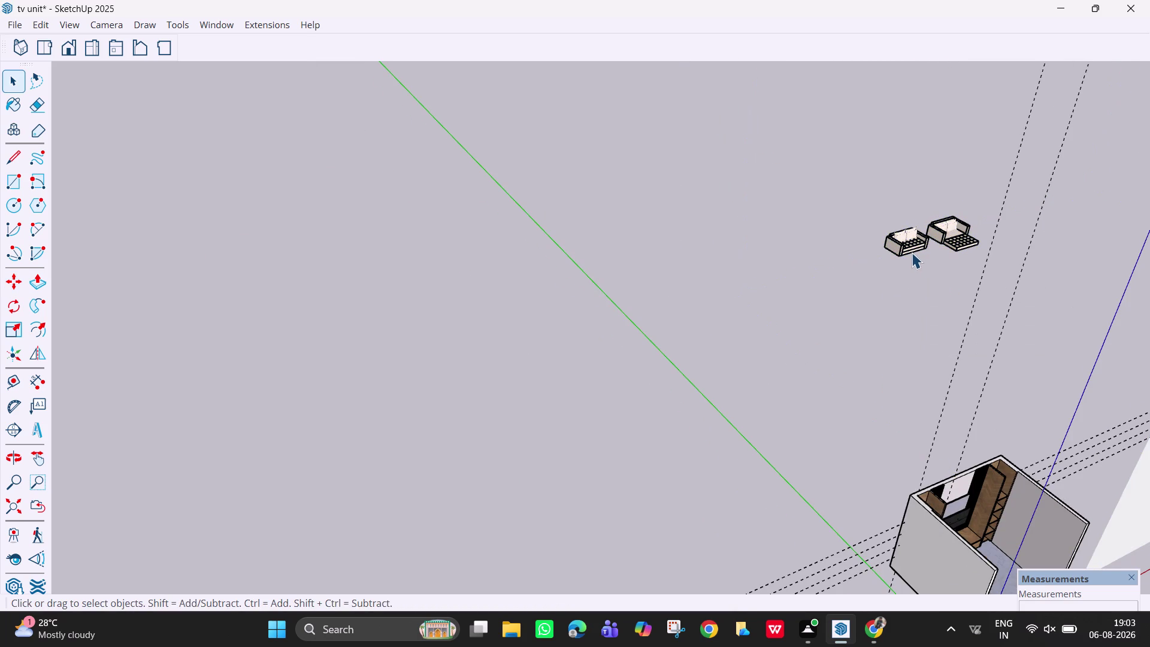
right_click(911, 251)
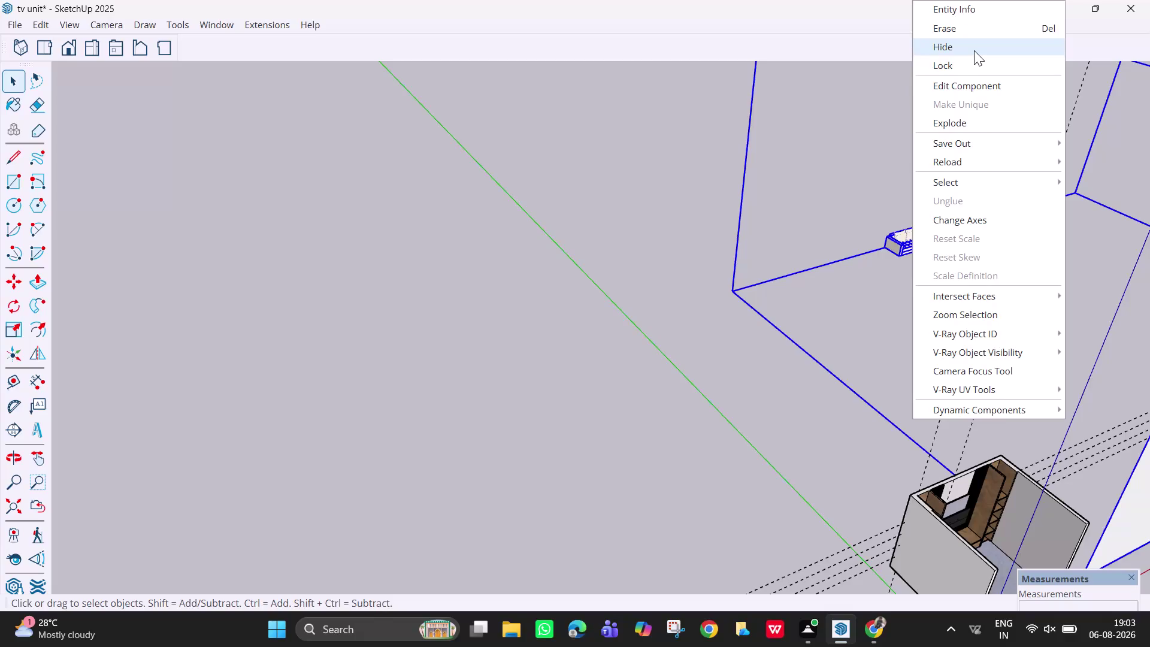
scroll(up, 3)
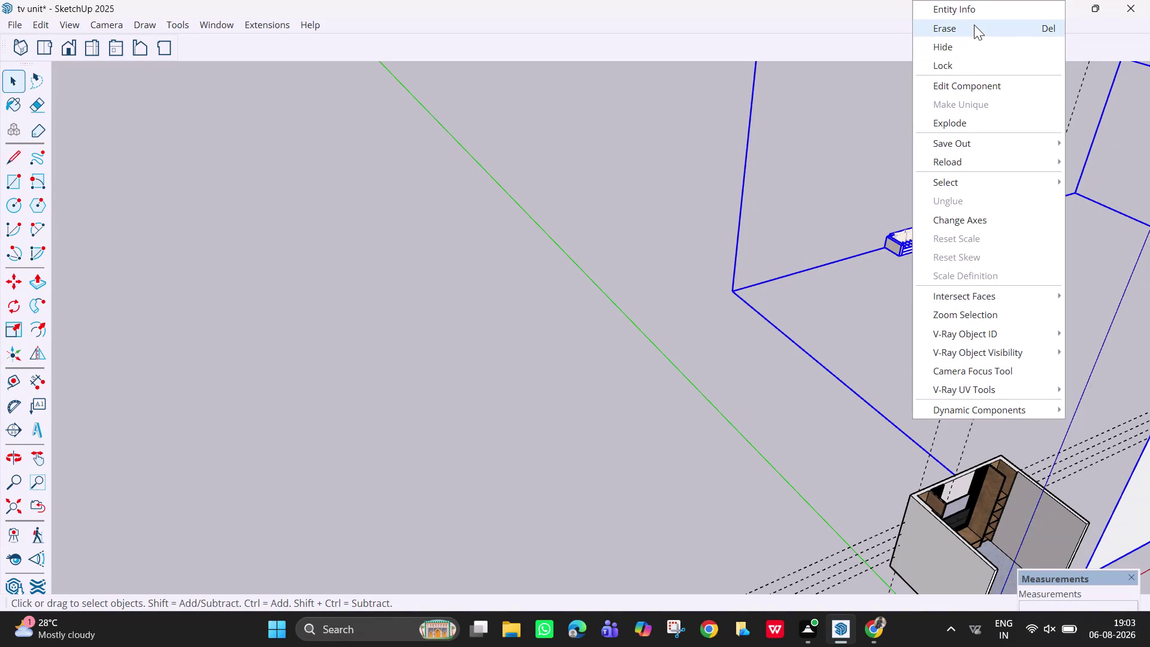
click(971, 118)
key(Escape)
key(space)
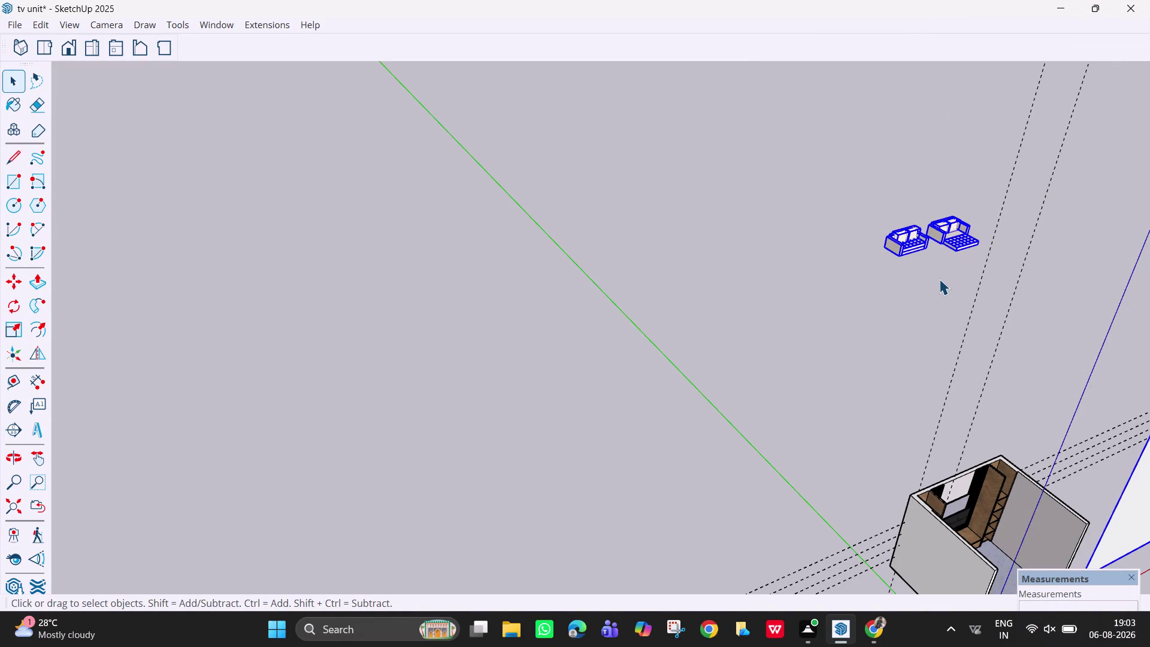
click(928, 290)
scroll(down, 3)
Select both small sofas and attempt a first move, then undo it.
scroll(down, 3)
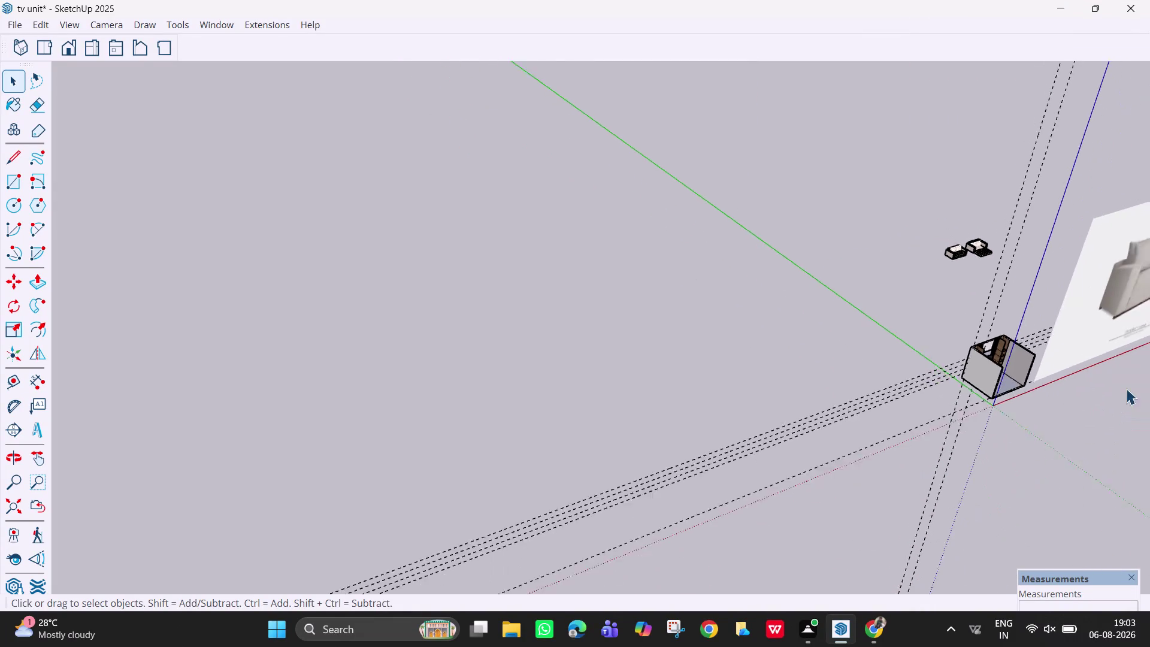
click(1100, 305)
key(Delete)
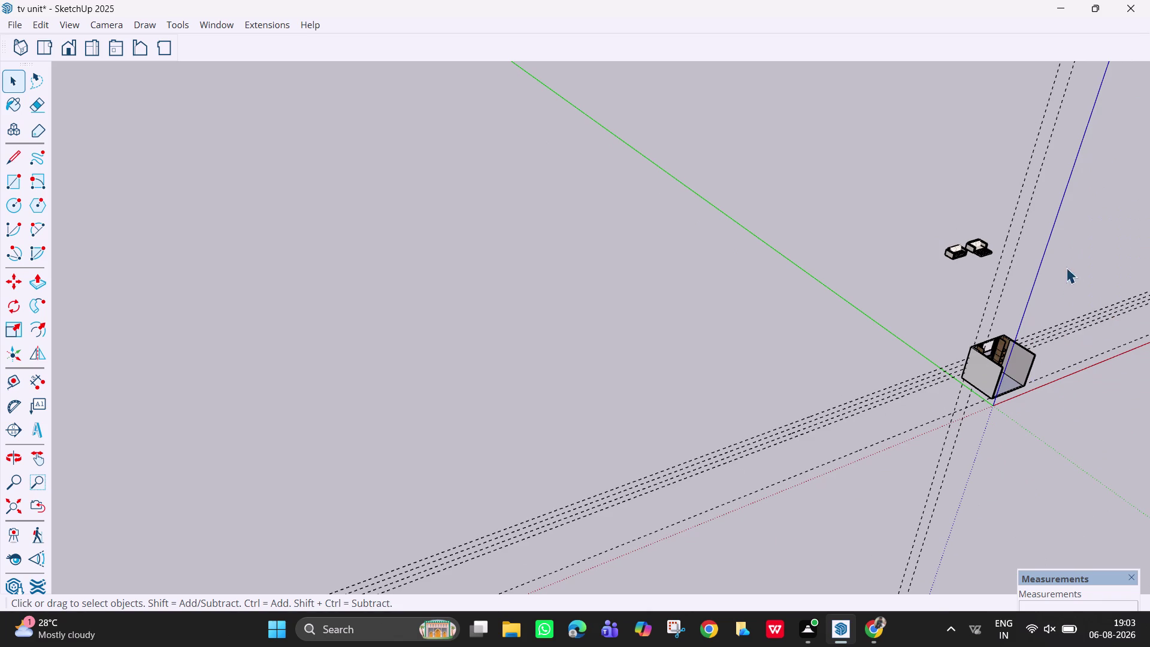
scroll(up, 3)
click(928, 254)
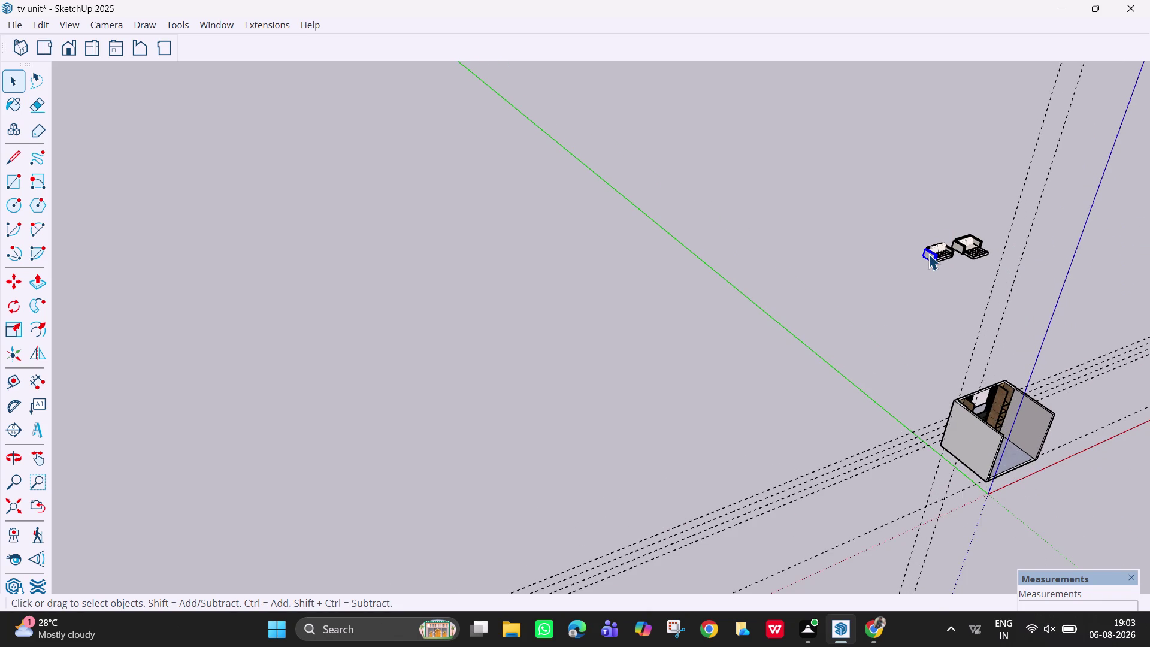
drag(968, 284, 925, 222)
drag(926, 222, 914, 228)
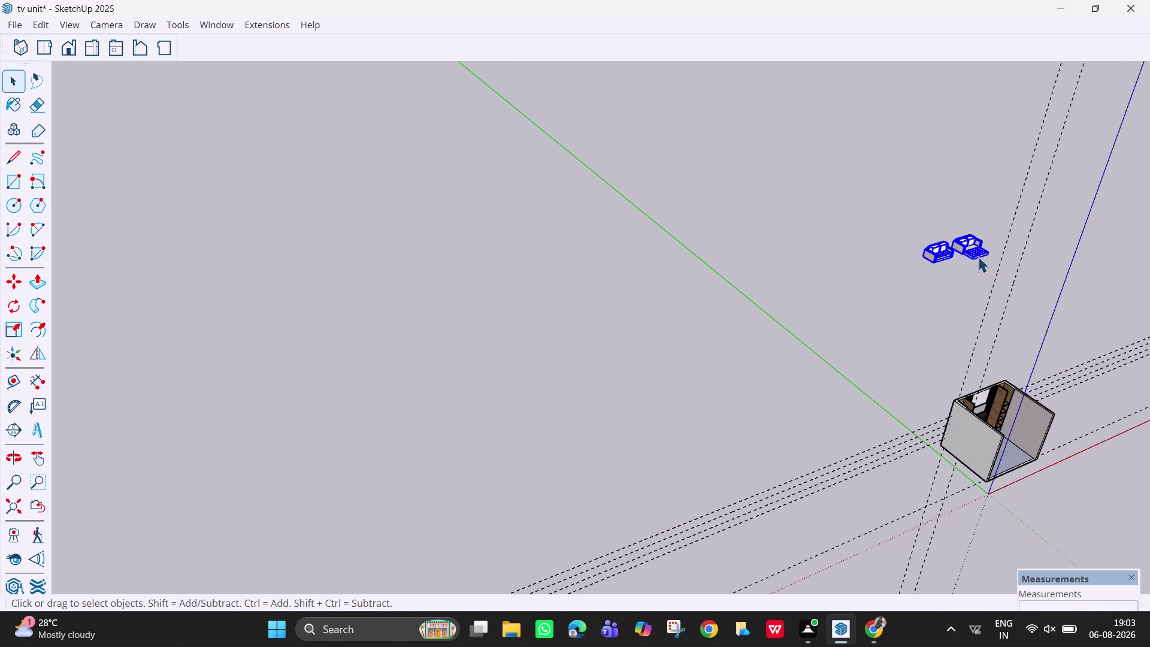
key(m)
key(space)
drag(976, 251, 993, 296)
key(Escape)
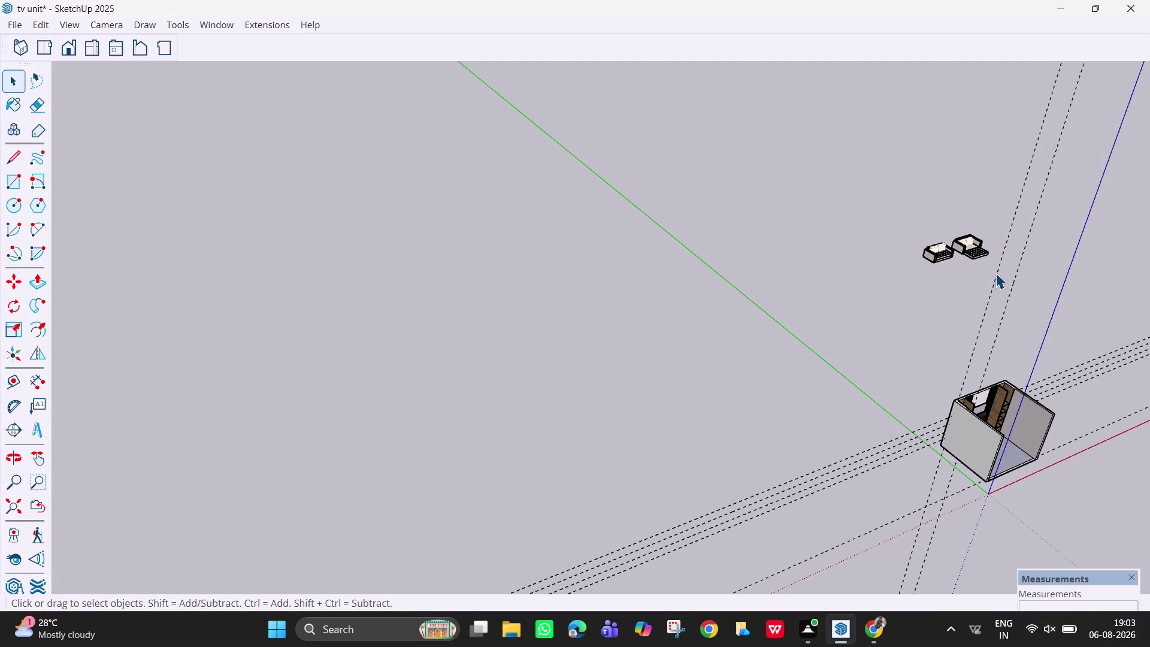
key(ctrl+z)
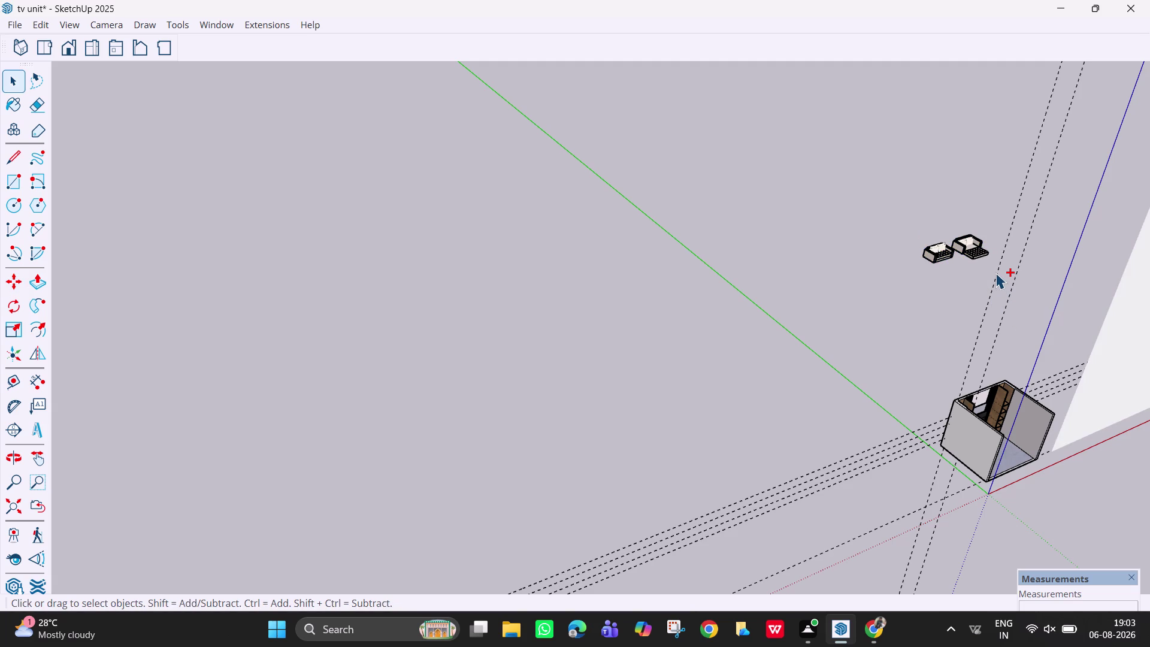
Move both sofas from afar to sit beside the TV unit room.
drag(1108, 345, 1102, 344)
key(Delete)
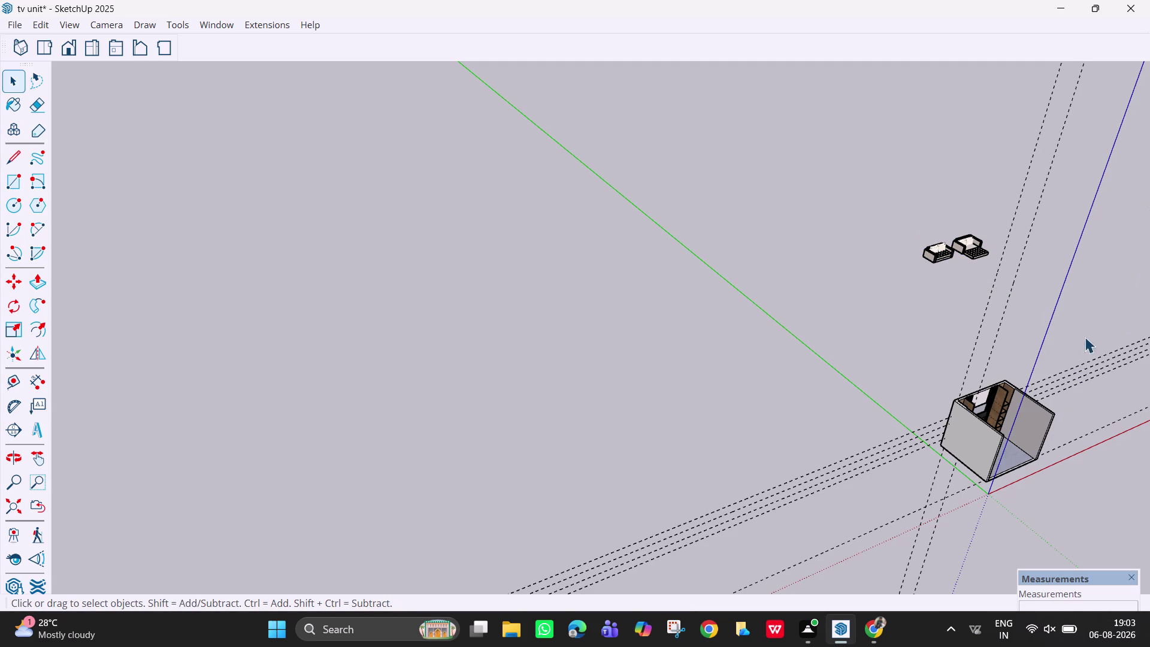
drag(1015, 281, 885, 184)
key(m)
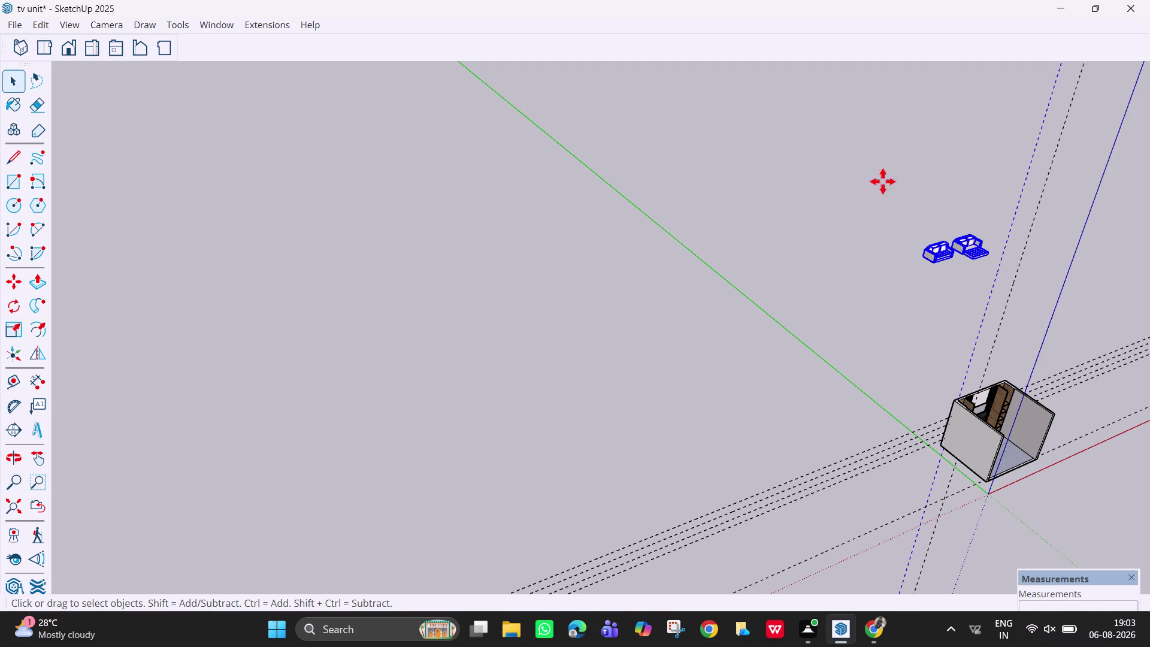
click(936, 262)
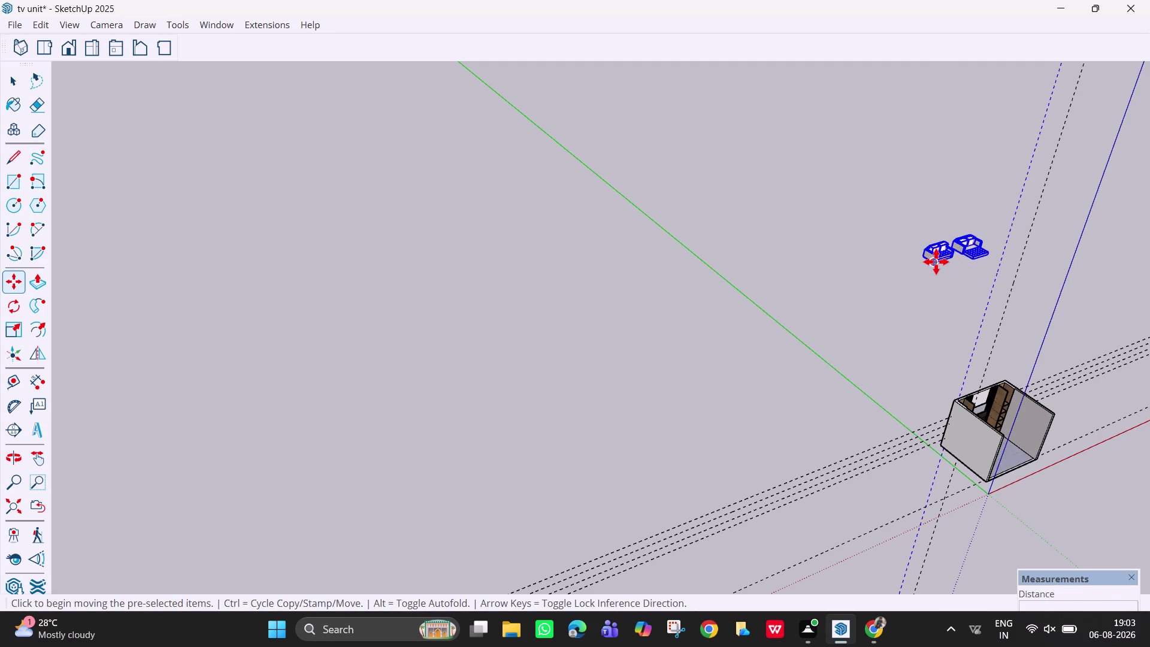
scroll(up, 3)
middle_drag(983, 444, 981, 445)
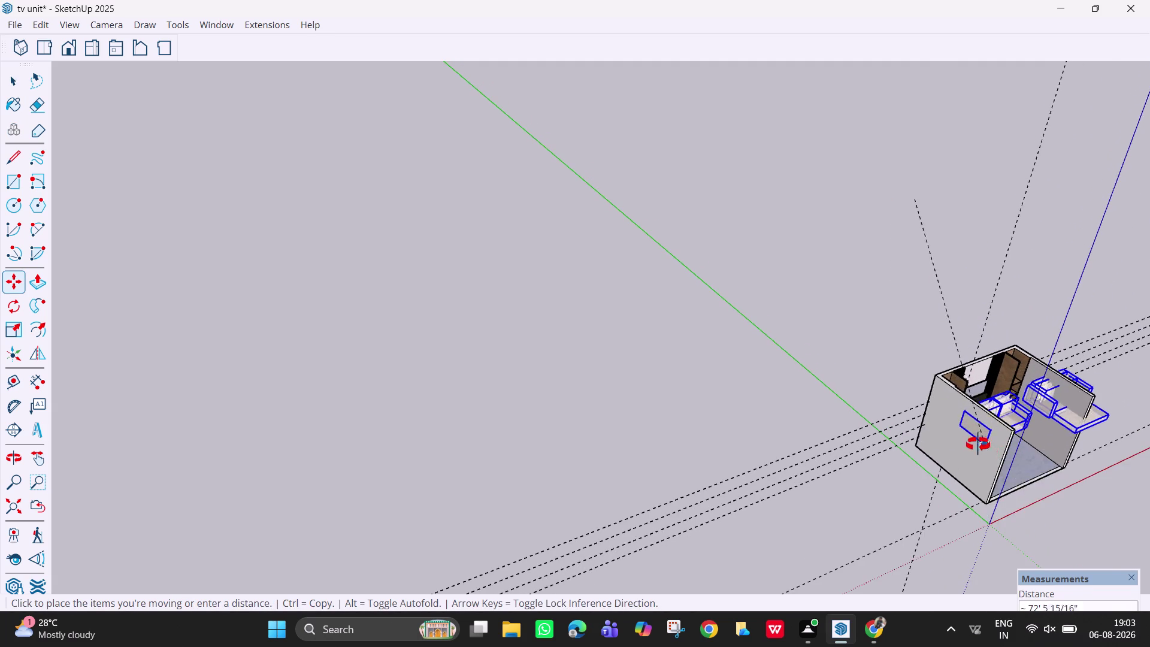
middle_drag(982, 444, 881, 444)
scroll(down, 3)
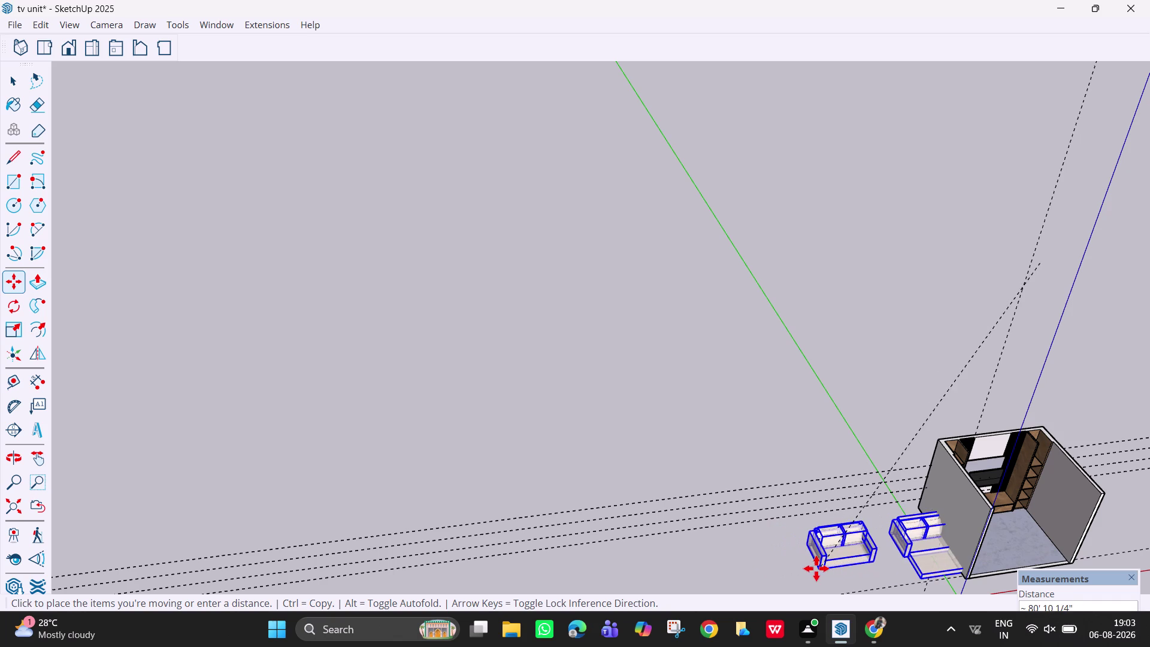
click(805, 568)
Lower and pan the view to check the sofas beside the room.
scroll(down, 3)
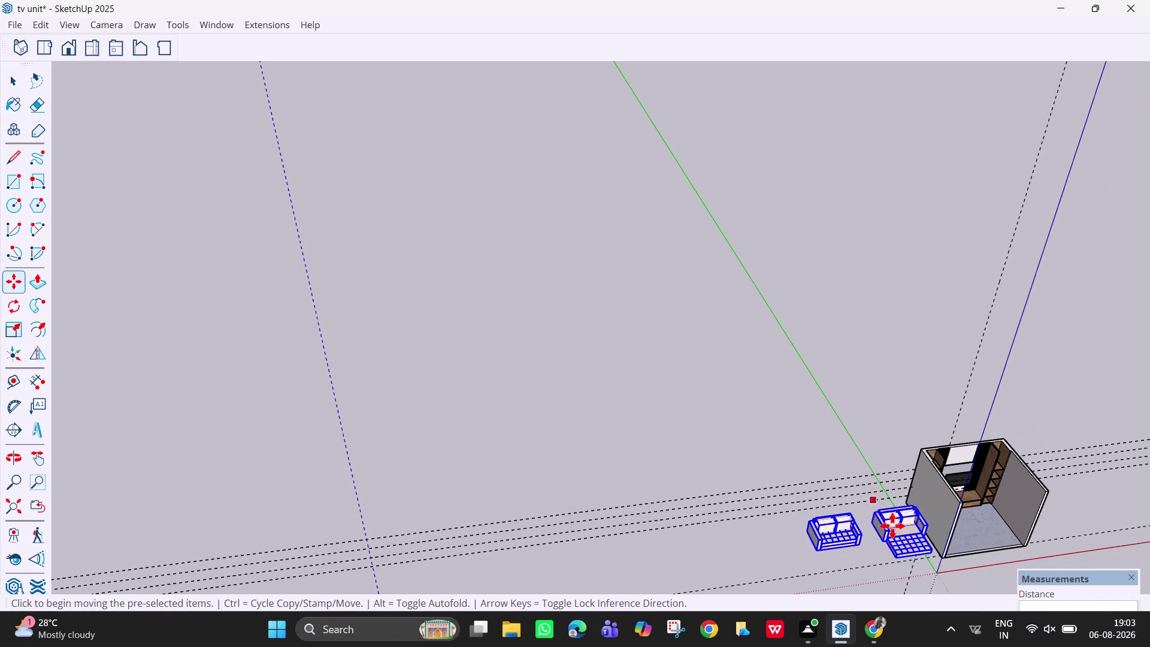
middle_drag(908, 536, 876, 414)
scroll(down, 3)
key(h)
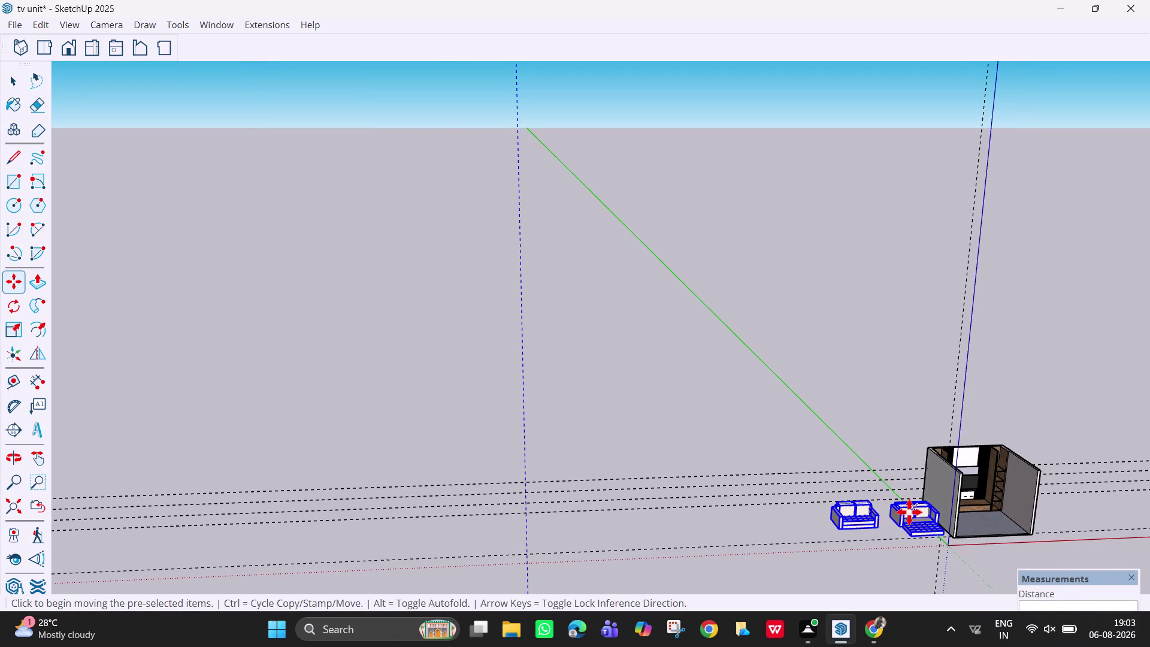
drag(908, 500, 751, 366)
scroll(up, 3)
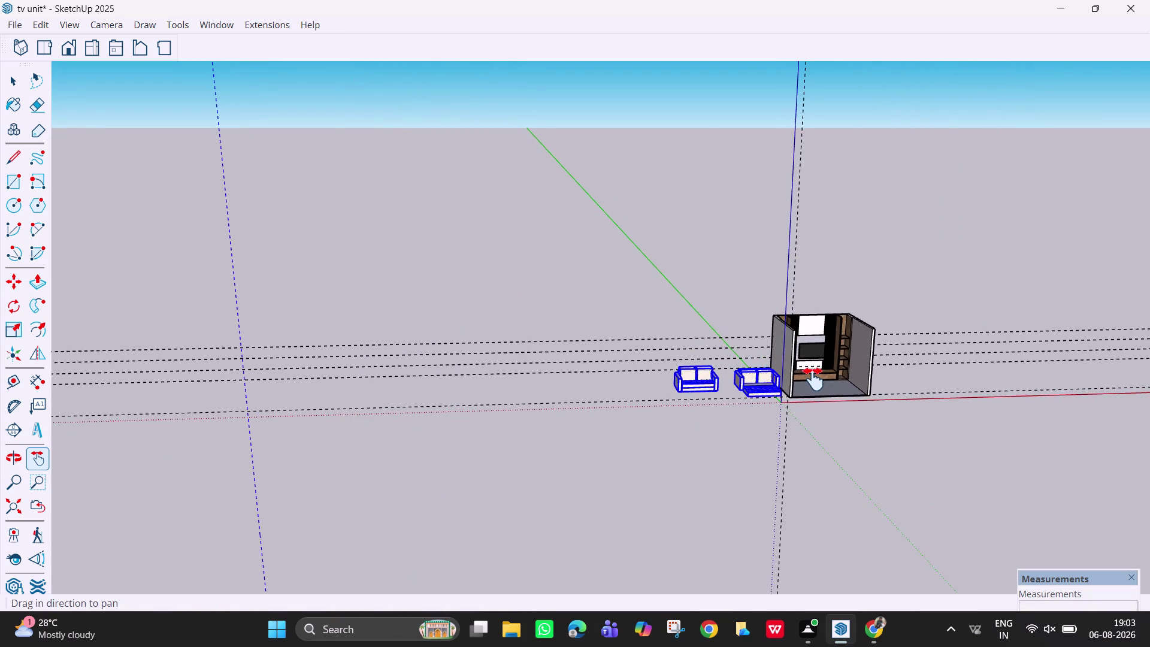
scroll(up, 3)
middle_drag(813, 373, 870, 527)
key(Escape)
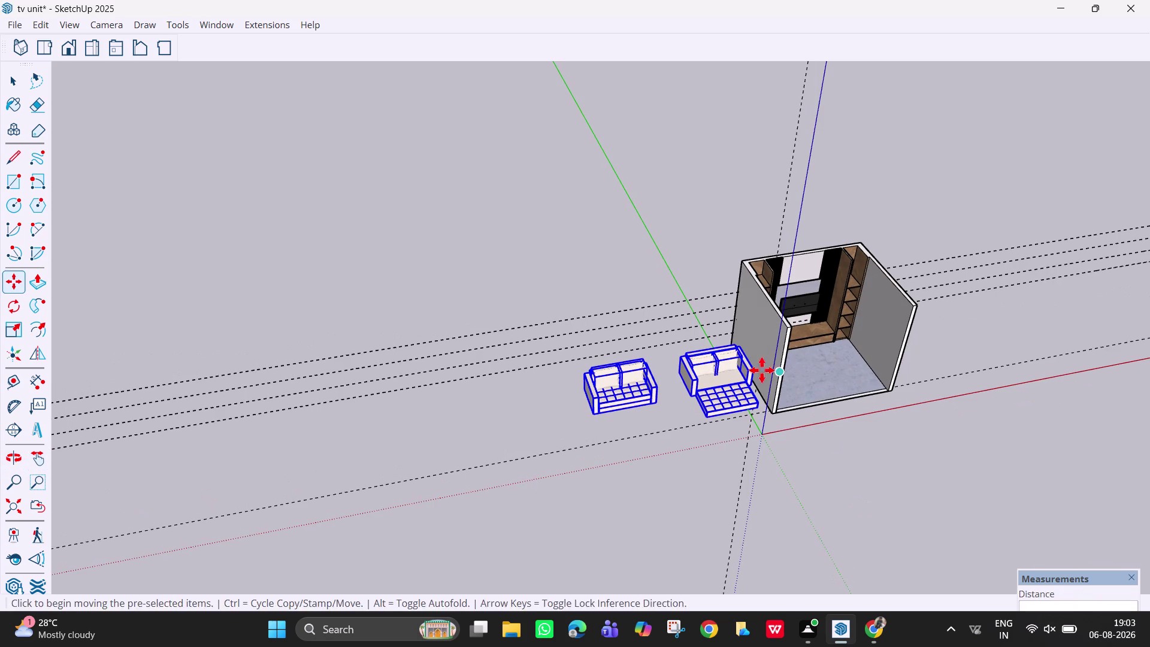
key(space)
click(604, 445)
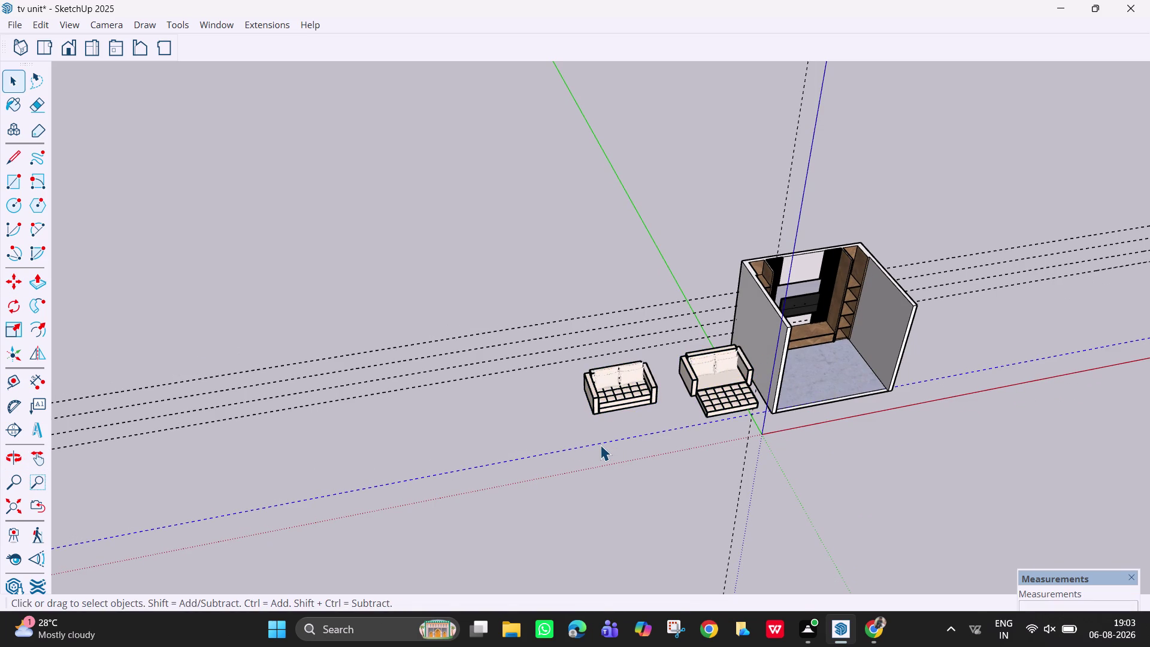
click(721, 402)
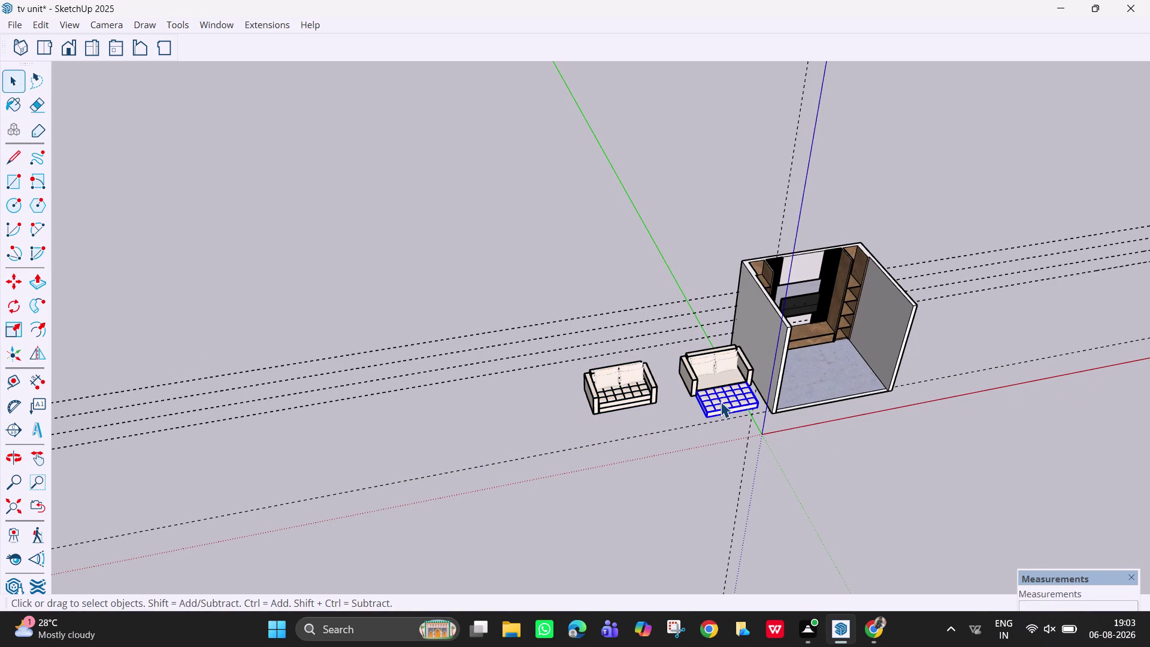
key(Delete)
scroll(up, 3)
middle_drag(721, 388, 700, 254)
middle_drag(700, 253, 746, 317)
middle_drag(657, 380, 603, 364)
click(568, 386)
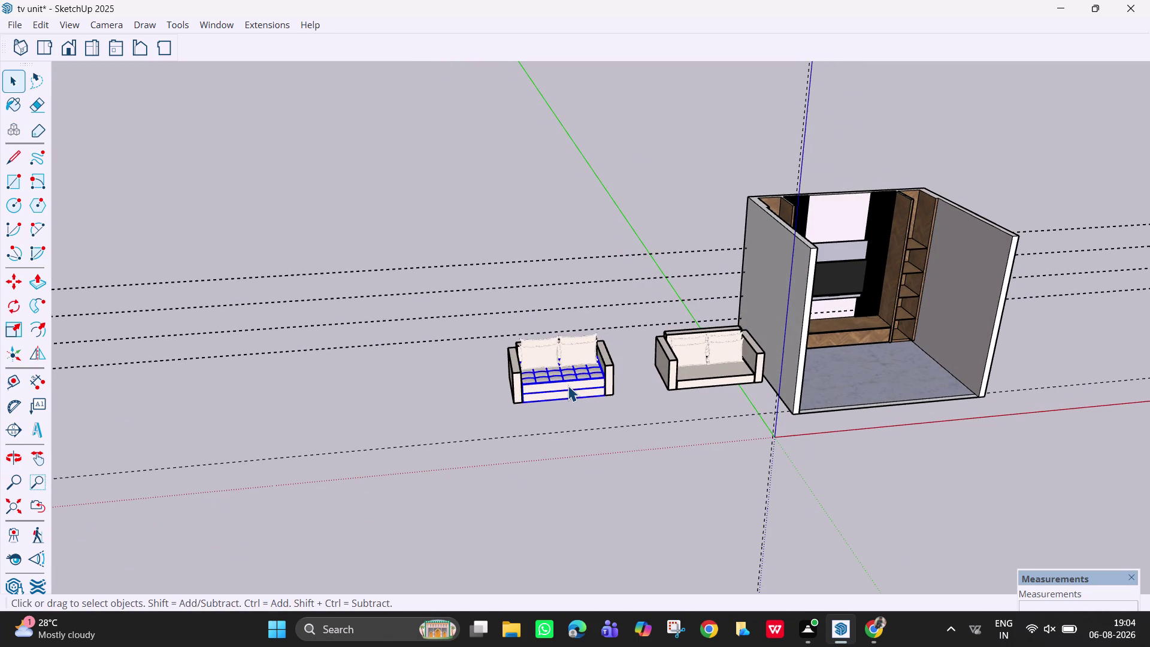
drag(619, 415, 460, 322)
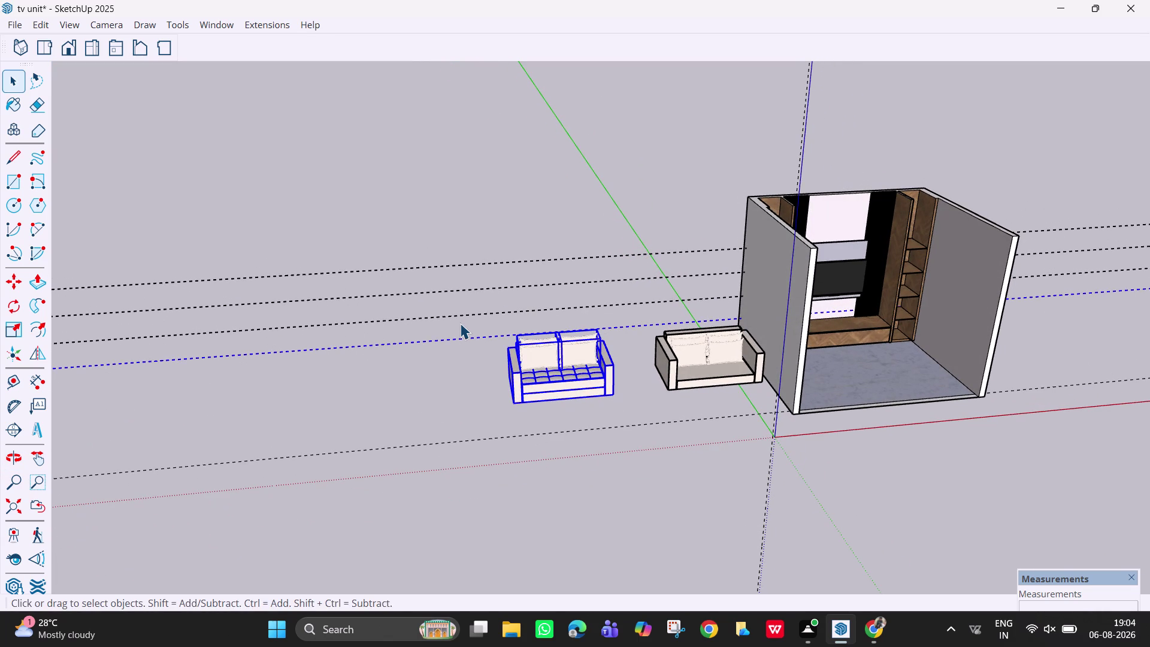
key(Escape)
click(483, 335)
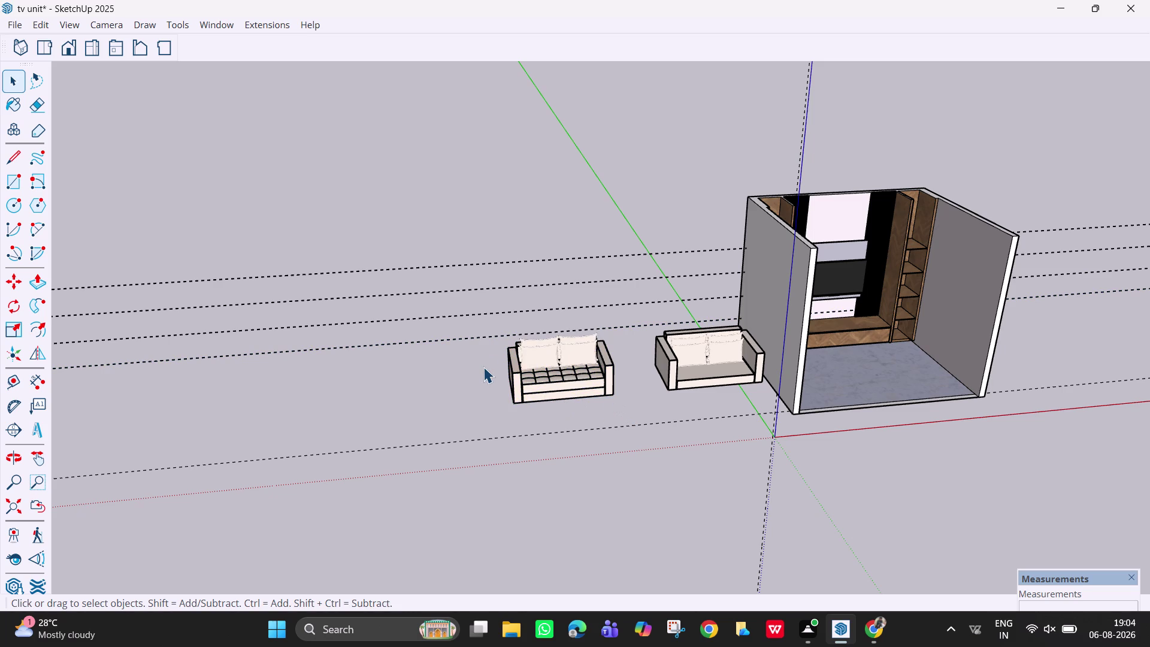
key(e)
drag(469, 225, 441, 360)
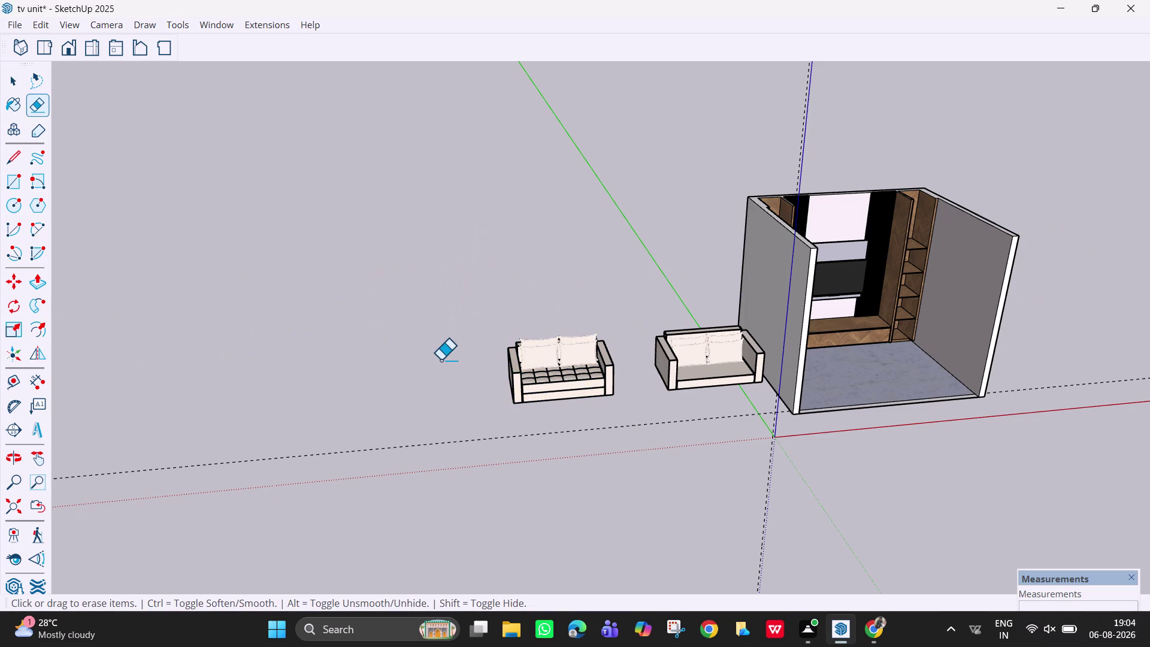
middle_drag(604, 392, 662, 446)
scroll(up, 3)
middle_drag(631, 405, 652, 440)
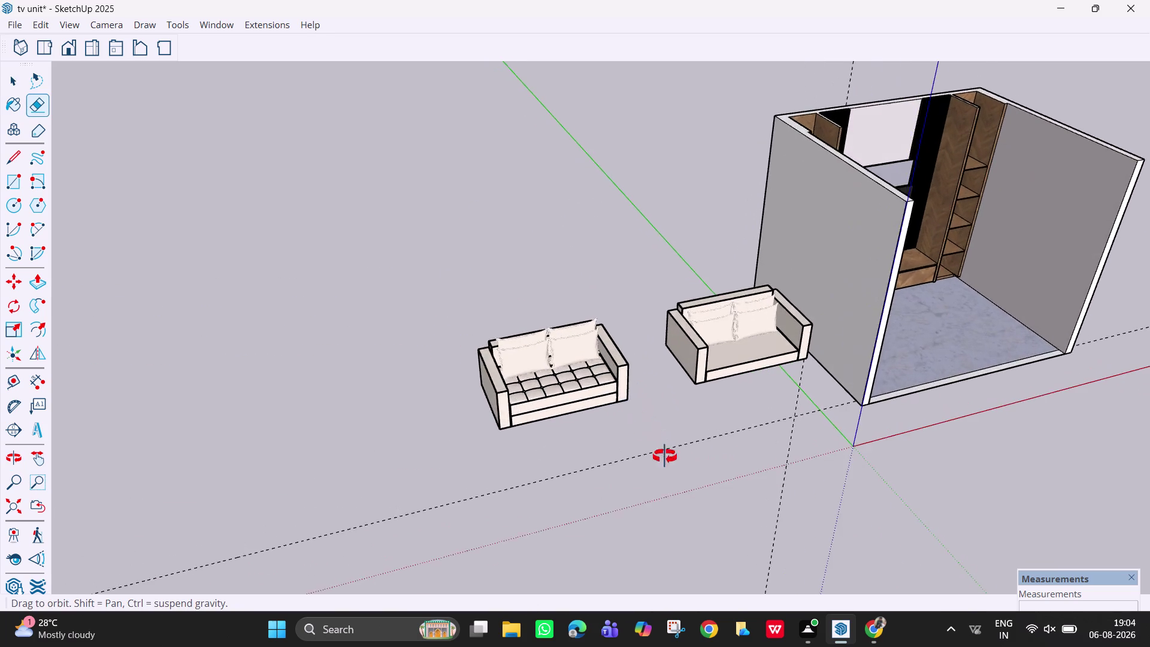
middle_drag(653, 441, 689, 485)
key(space)
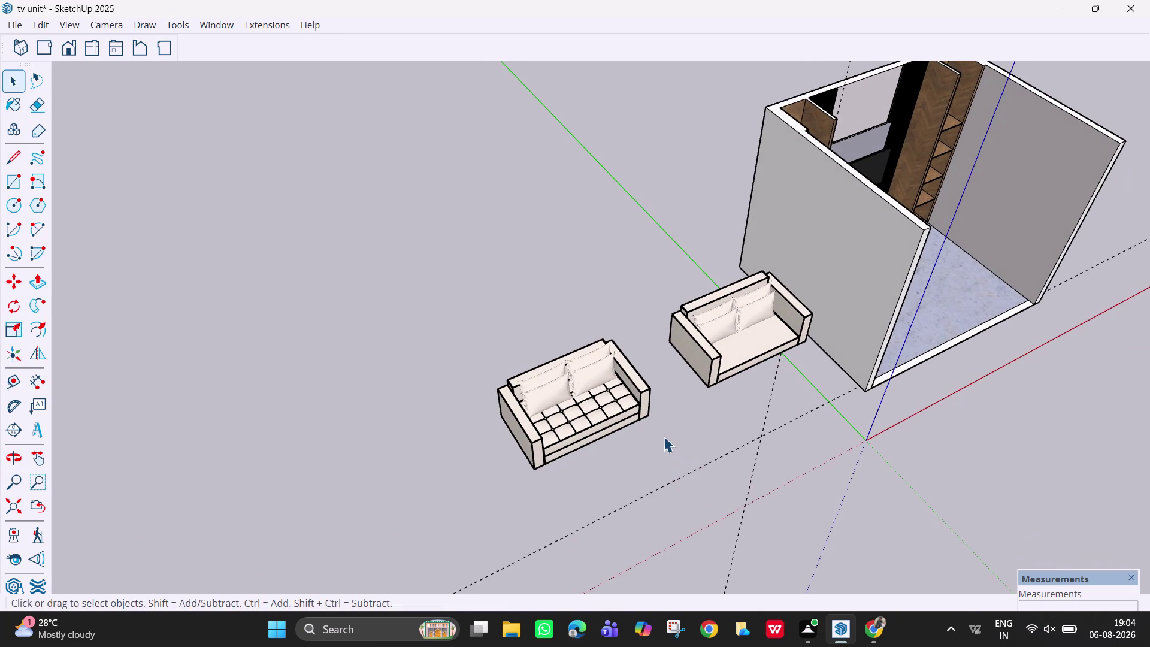
drag(672, 435, 472, 351)
drag(472, 351, 387, 363)
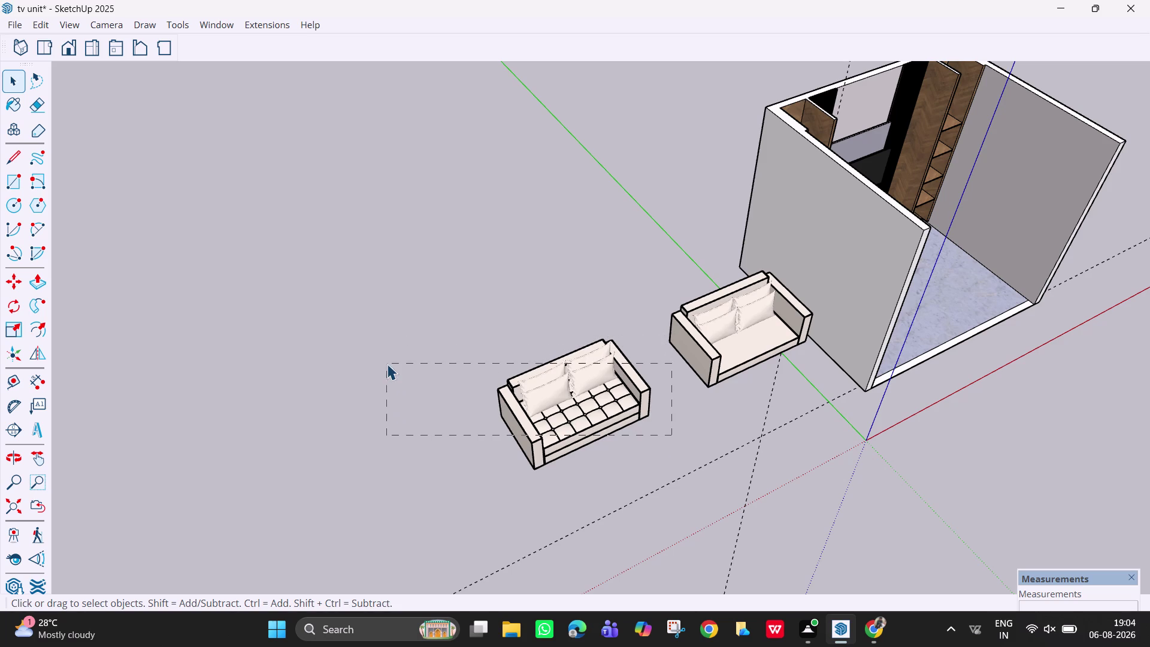
drag(387, 362, 383, 374)
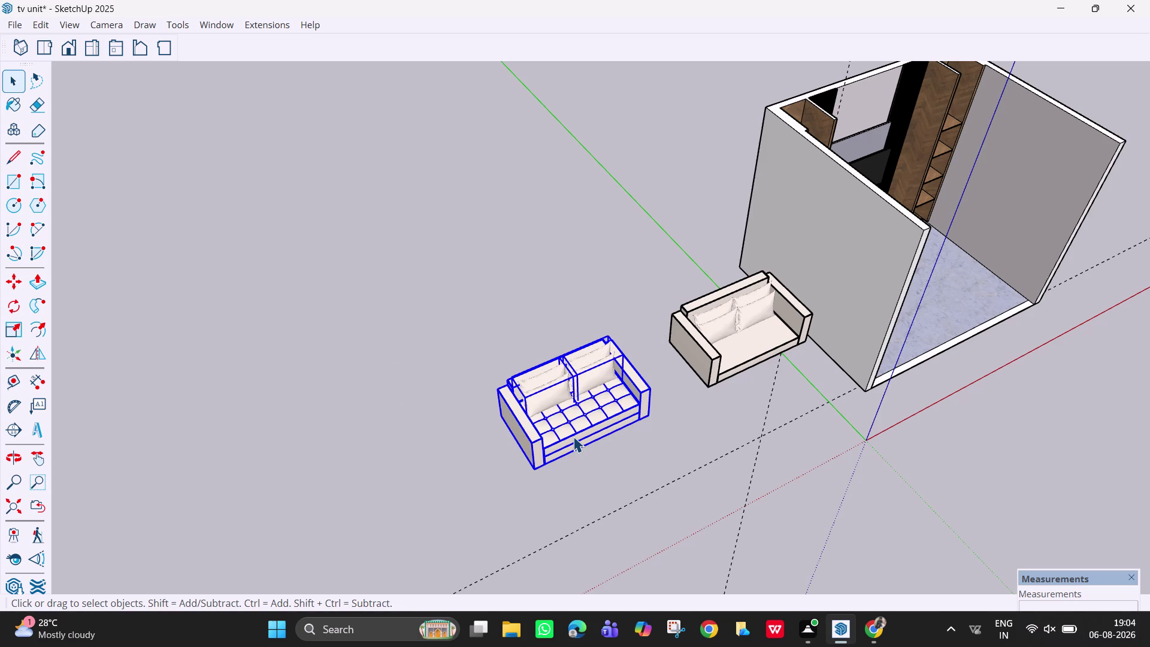
Rotate the left sofa 90 degrees with the Rotate tool (Q).
key(r)
key(r)
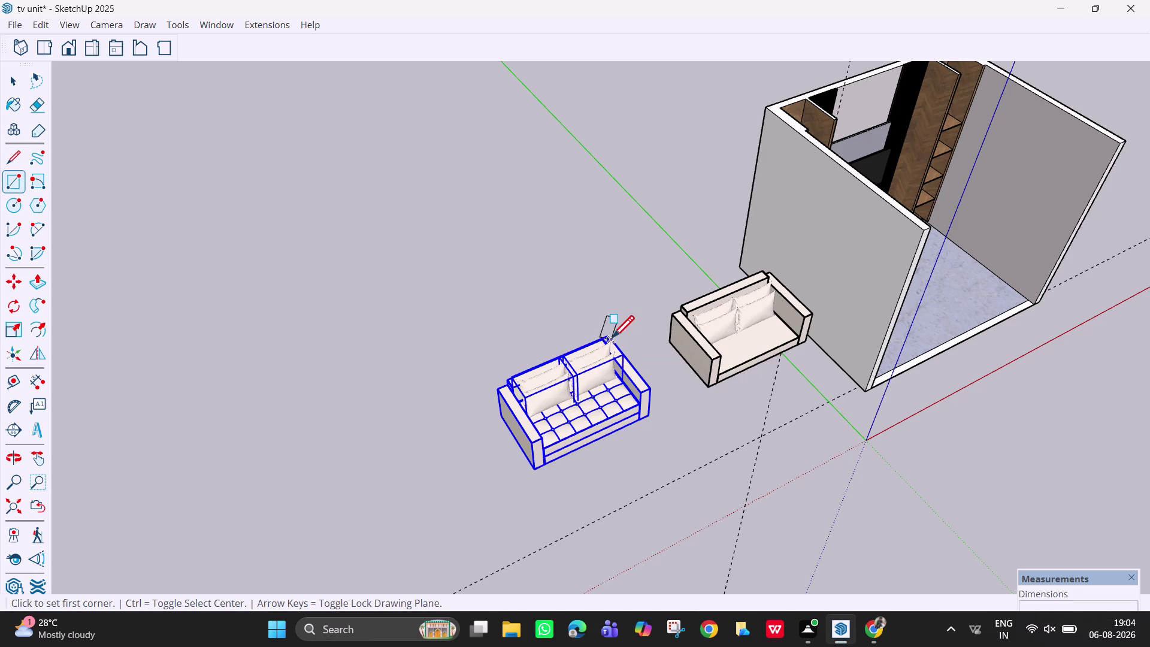
scroll(up, 3)
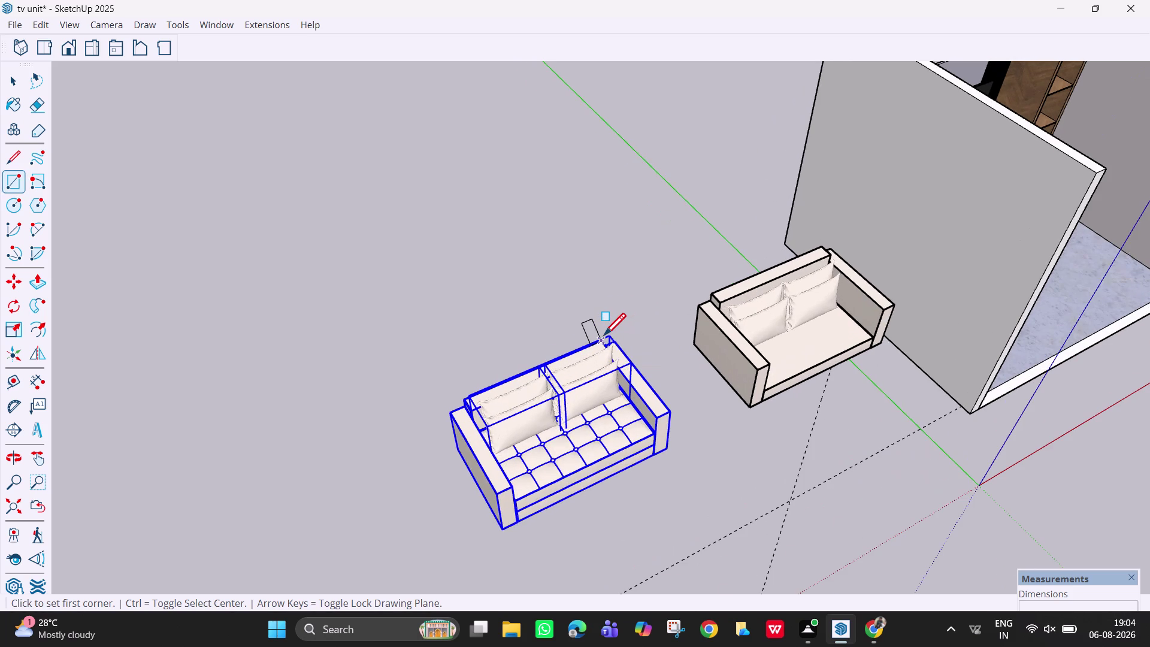
key(q)
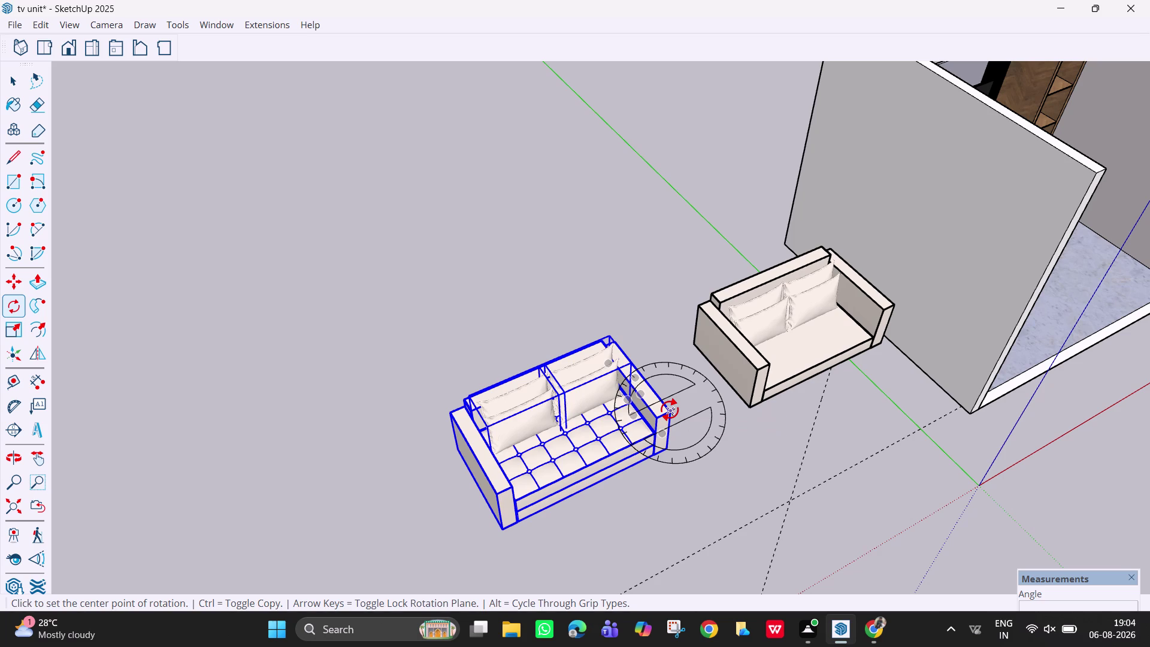
click(670, 409)
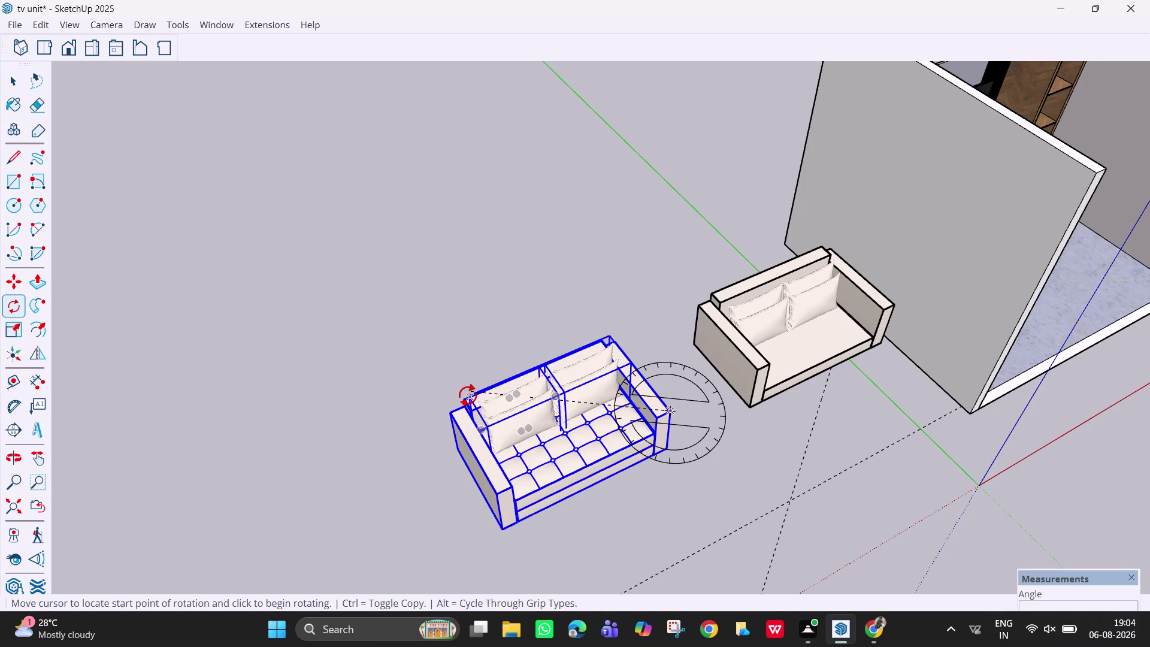
click(468, 395)
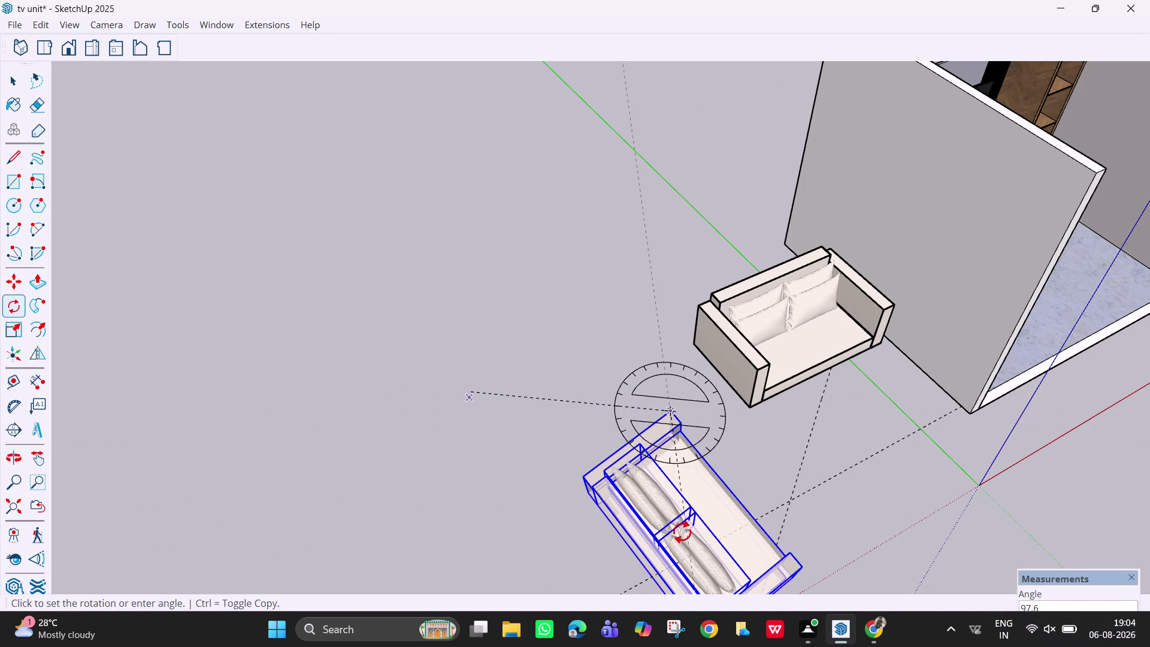
text(90)
key(Return)
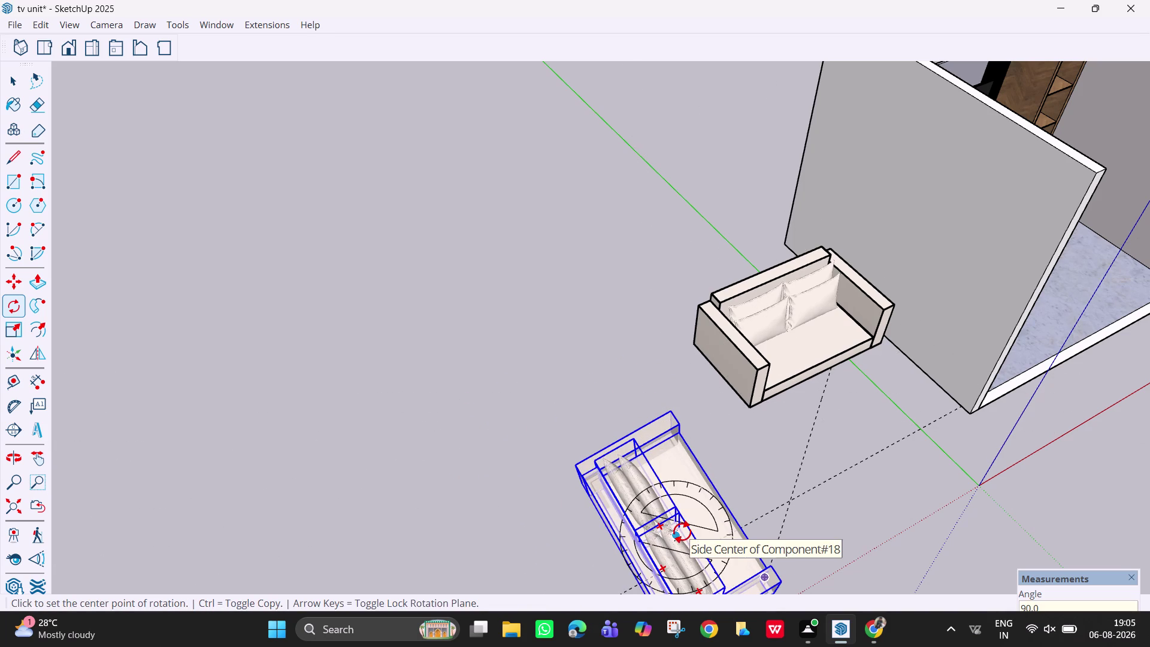
Inspect the rotated sofa from ground level and undo that rotation.
middle_drag(857, 430, 675, 264)
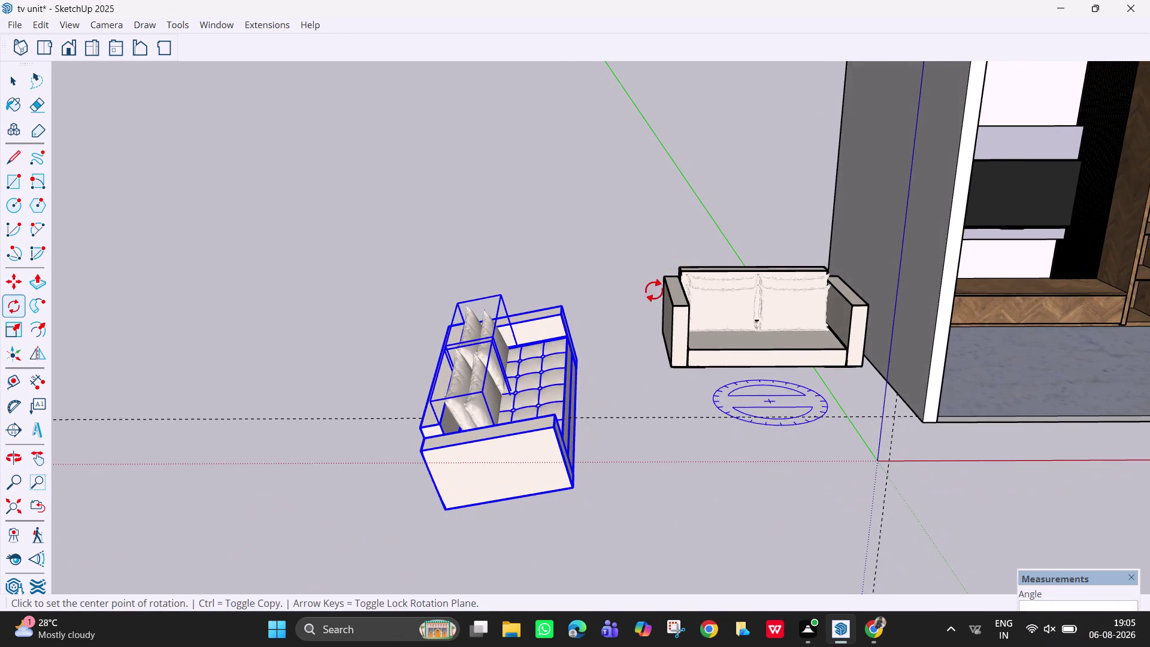
scroll(down, 3)
scroll(down, 3)
middle_drag(793, 430, 739, 335)
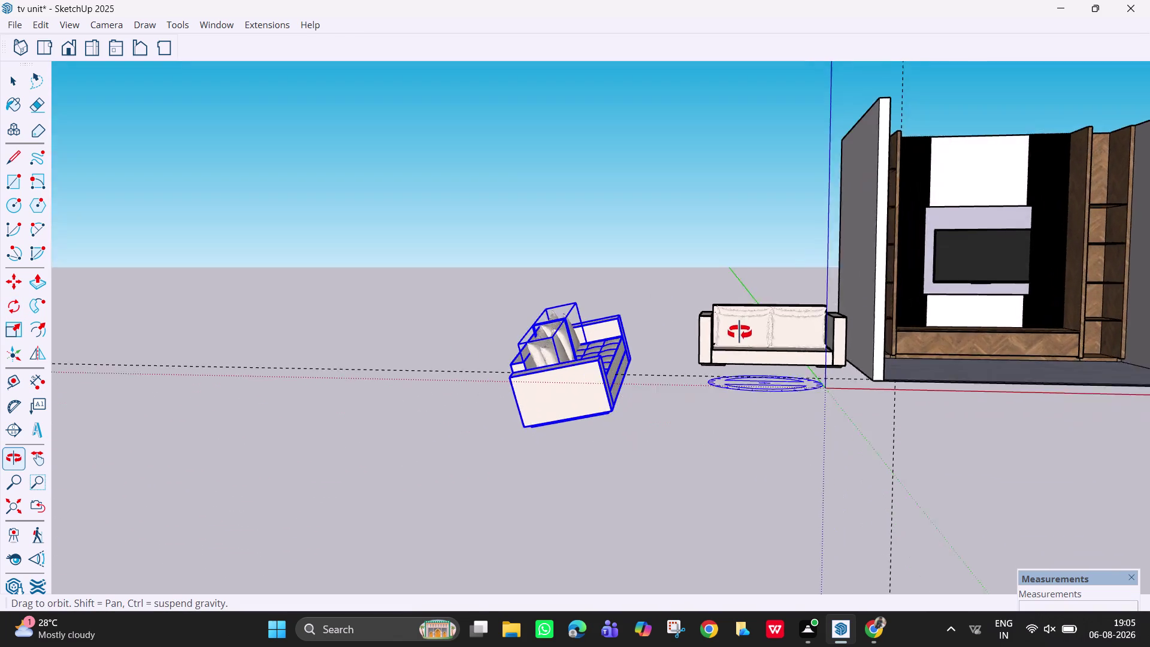
middle_drag(739, 334, 753, 318)
middle_drag(642, 412, 646, 454)
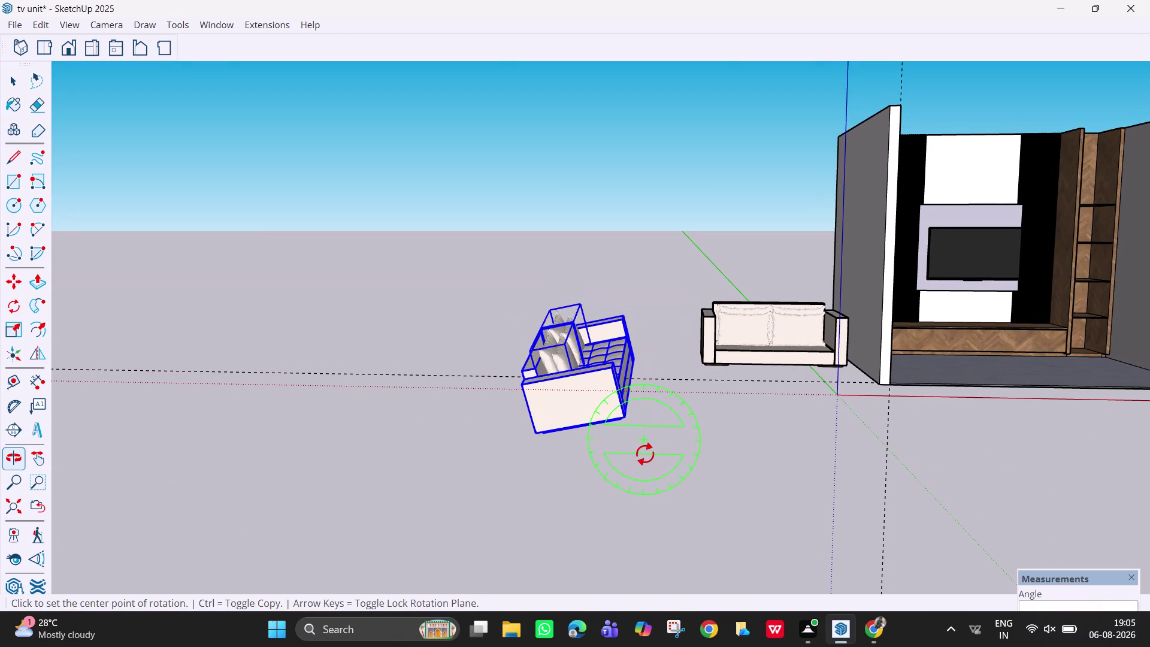
key(ctrl+z)
Frame the second sofa and lock the rotation to the blue floor plane.
middle_drag(576, 306, 584, 361)
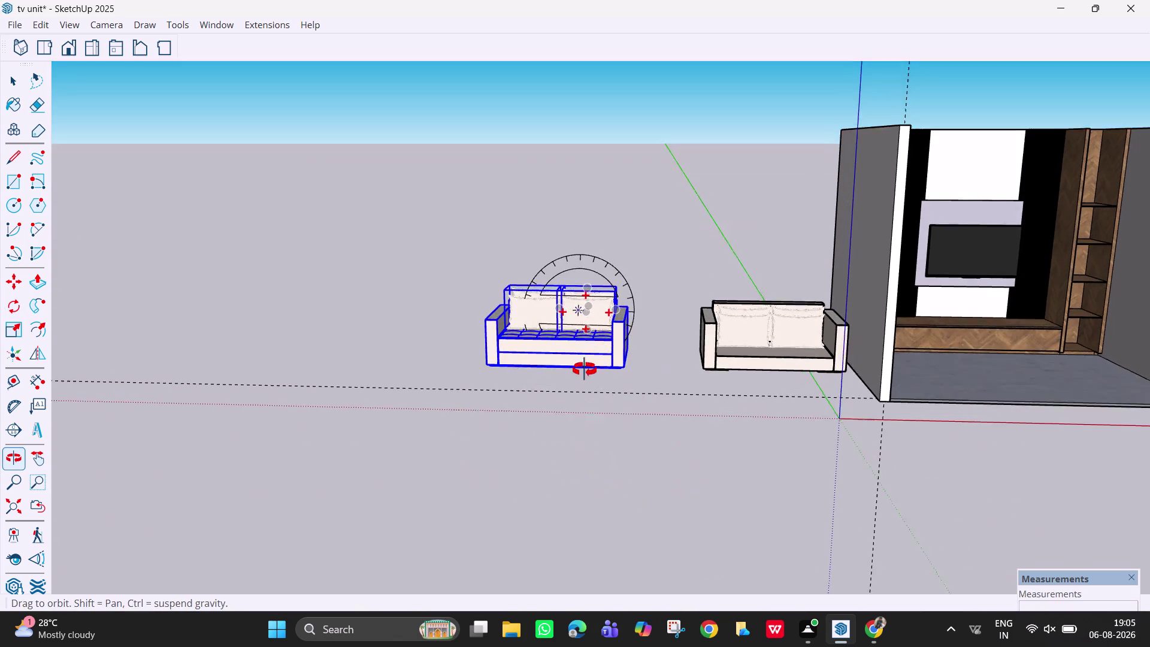
middle_drag(585, 362, 585, 380)
key(Down)
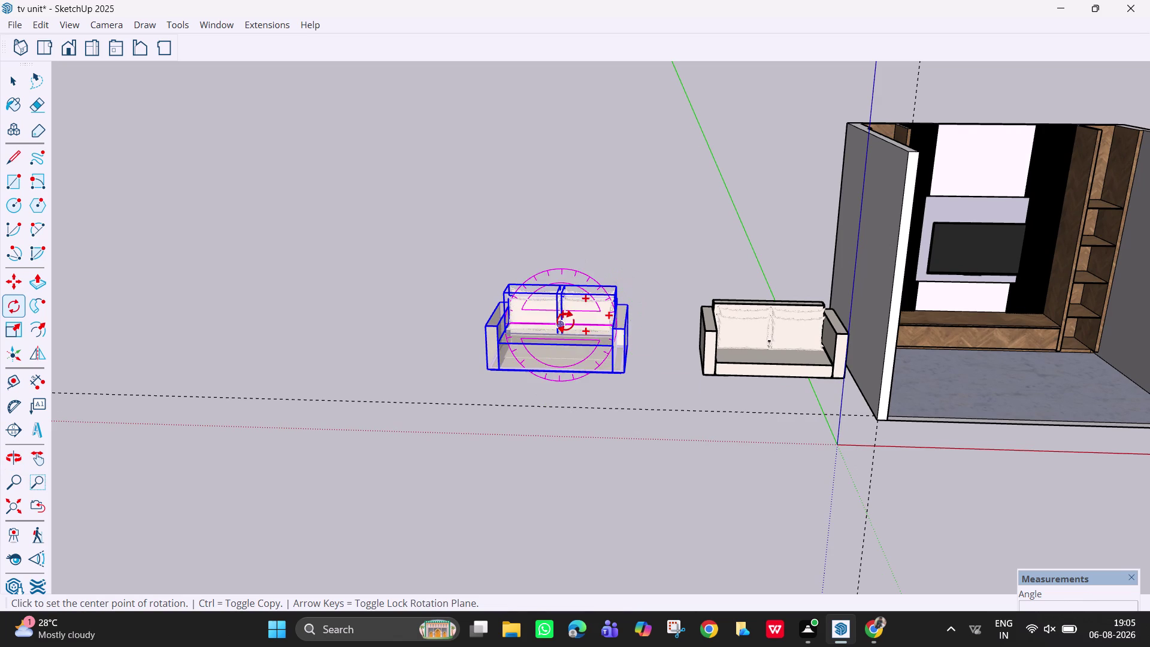
key(Left)
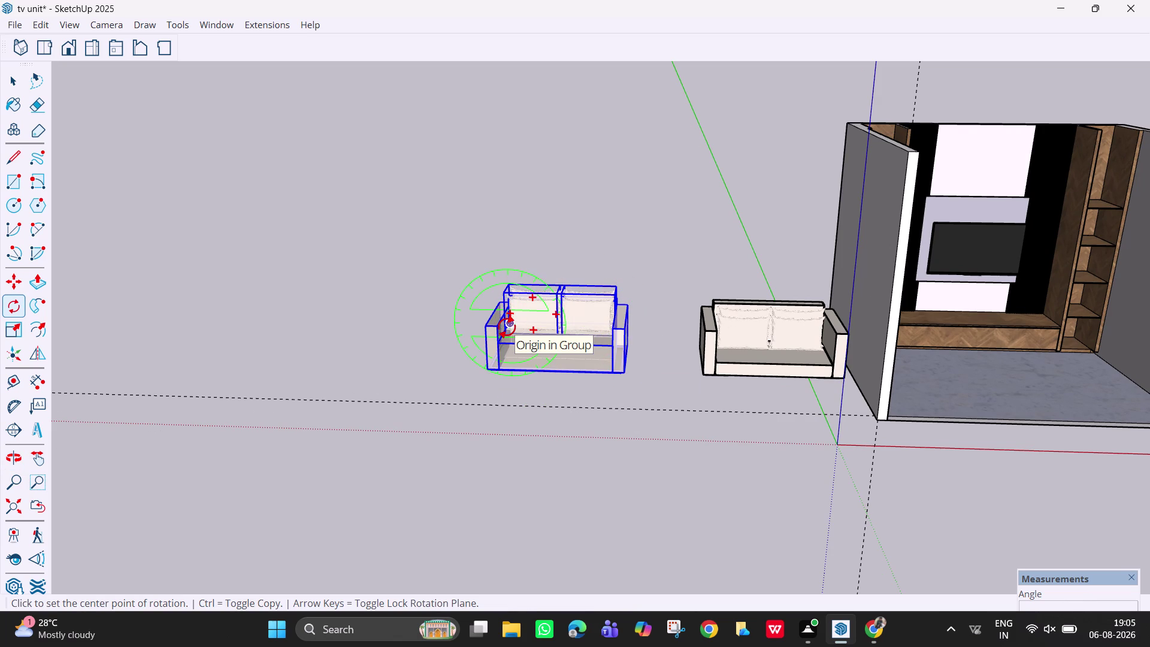
key(Right)
key(Down)
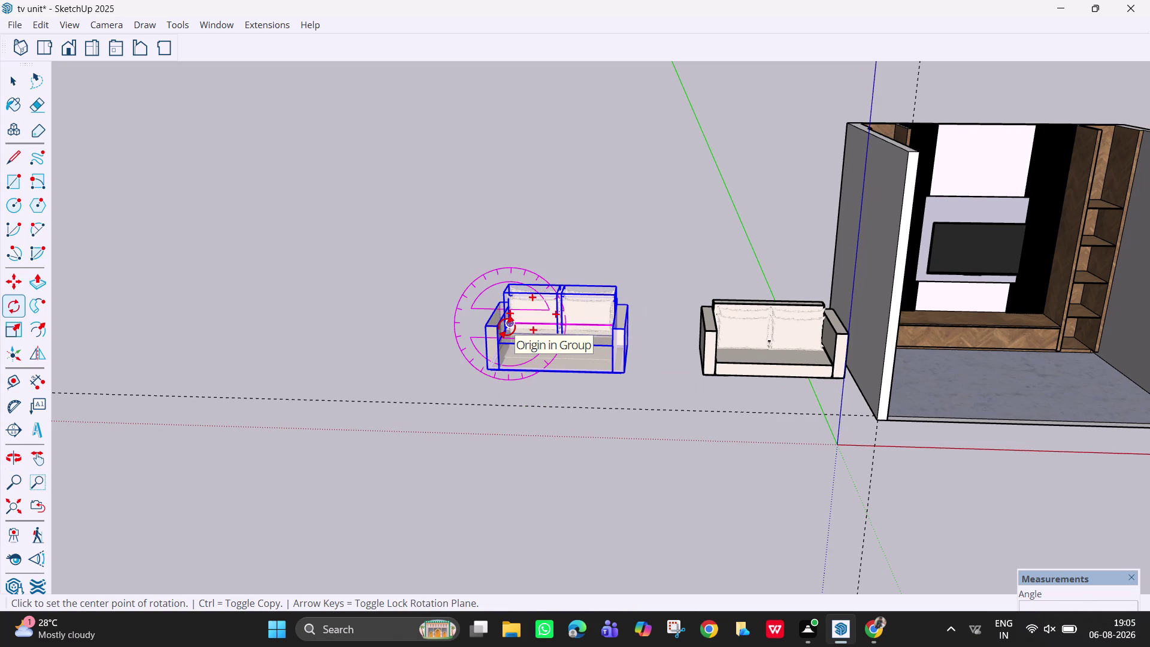
key(Up)
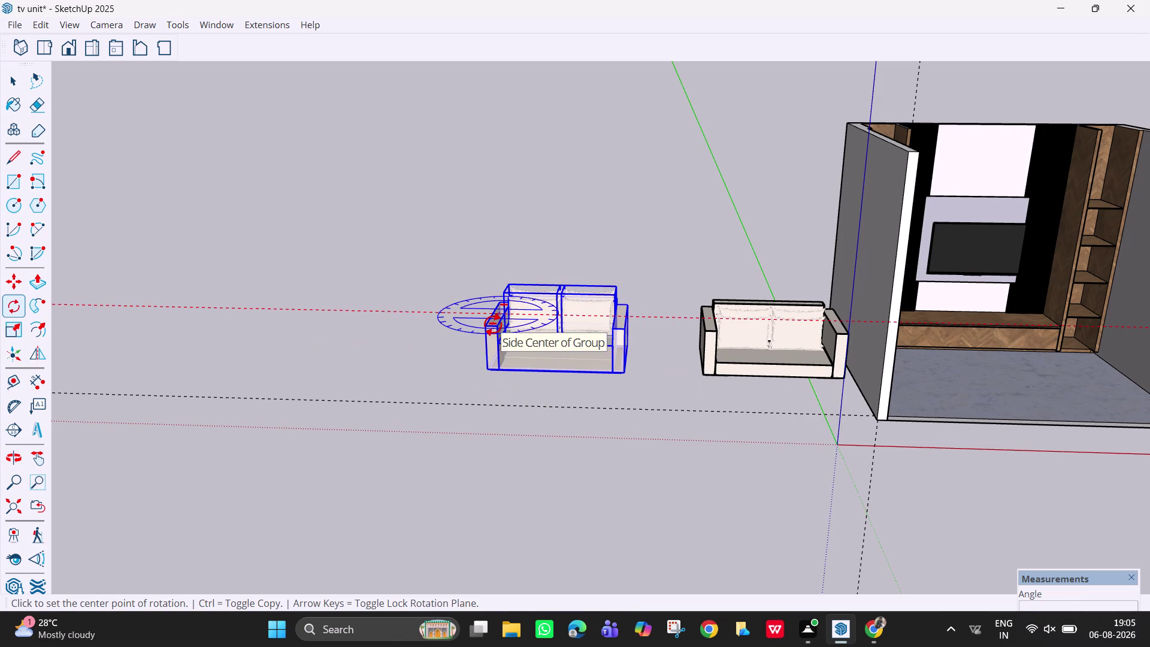
key(Up)
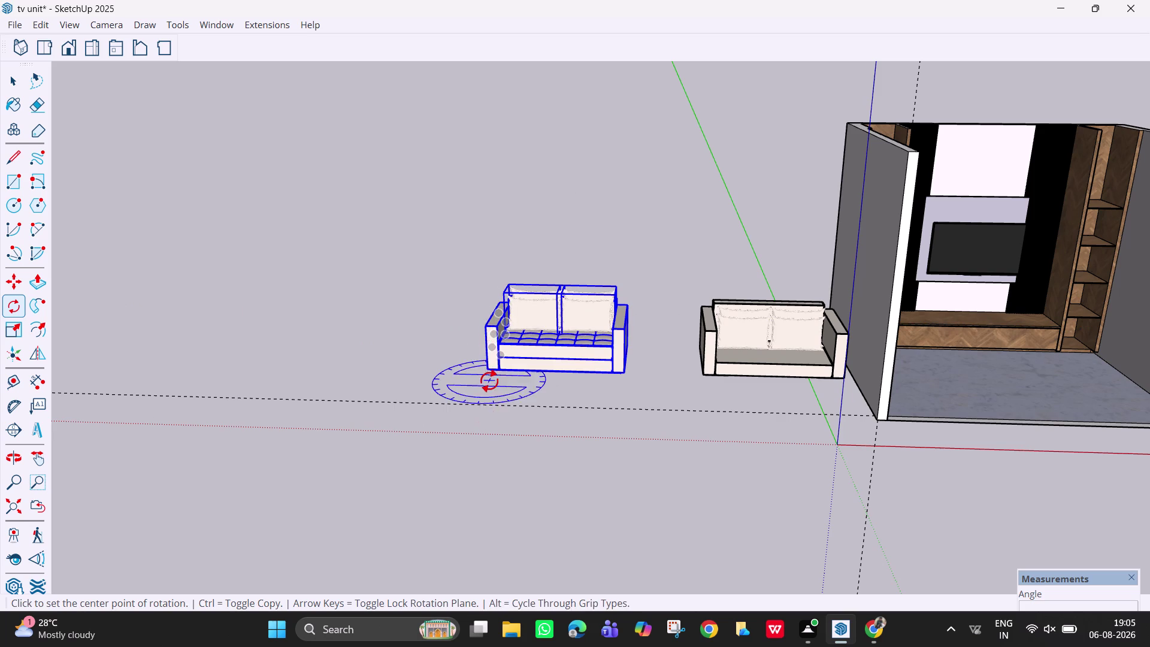
Rotate the second sofa 90 degrees about its base corner.
click(487, 373)
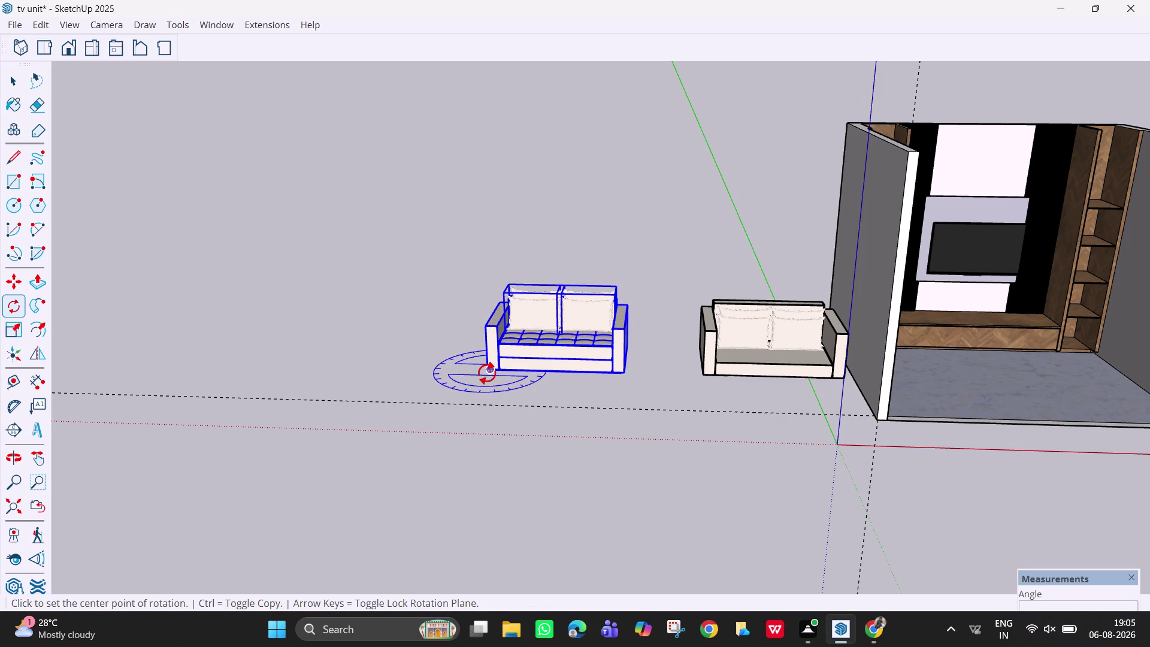
click(622, 375)
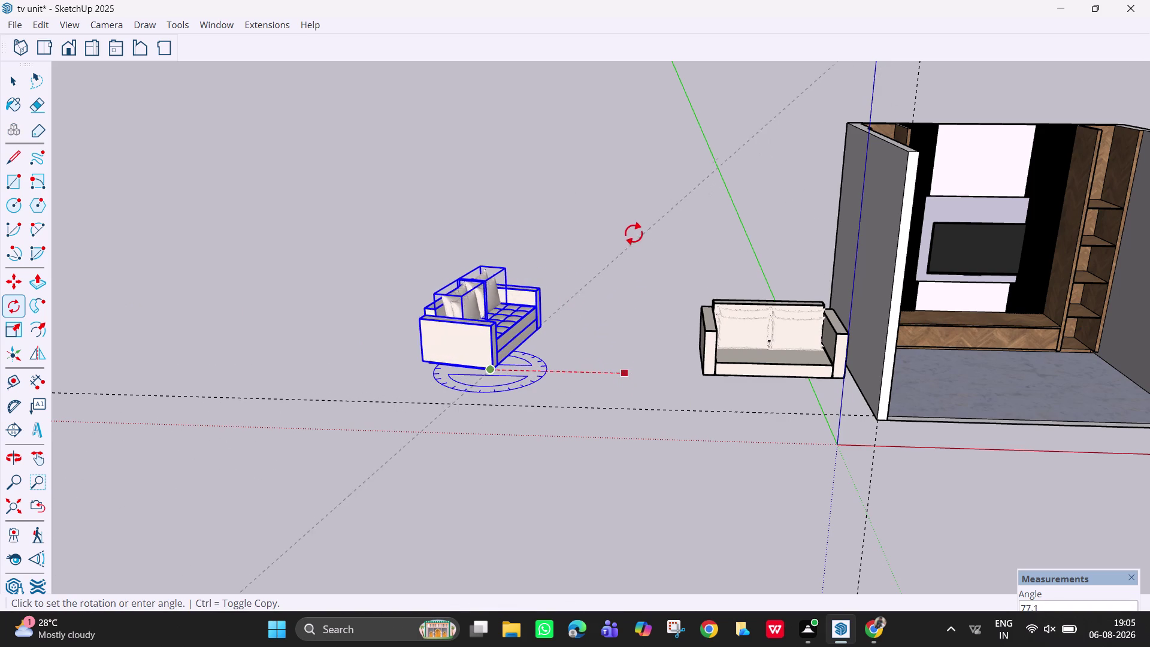
text(90)
key(Return)
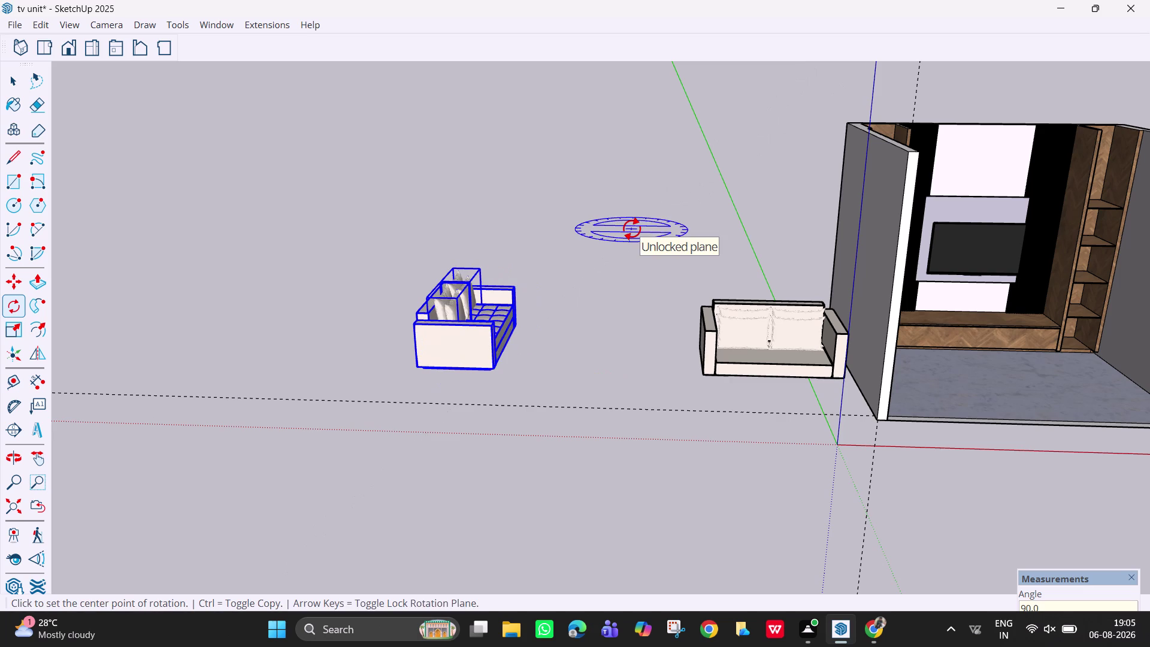
key(Escape)
key(space)
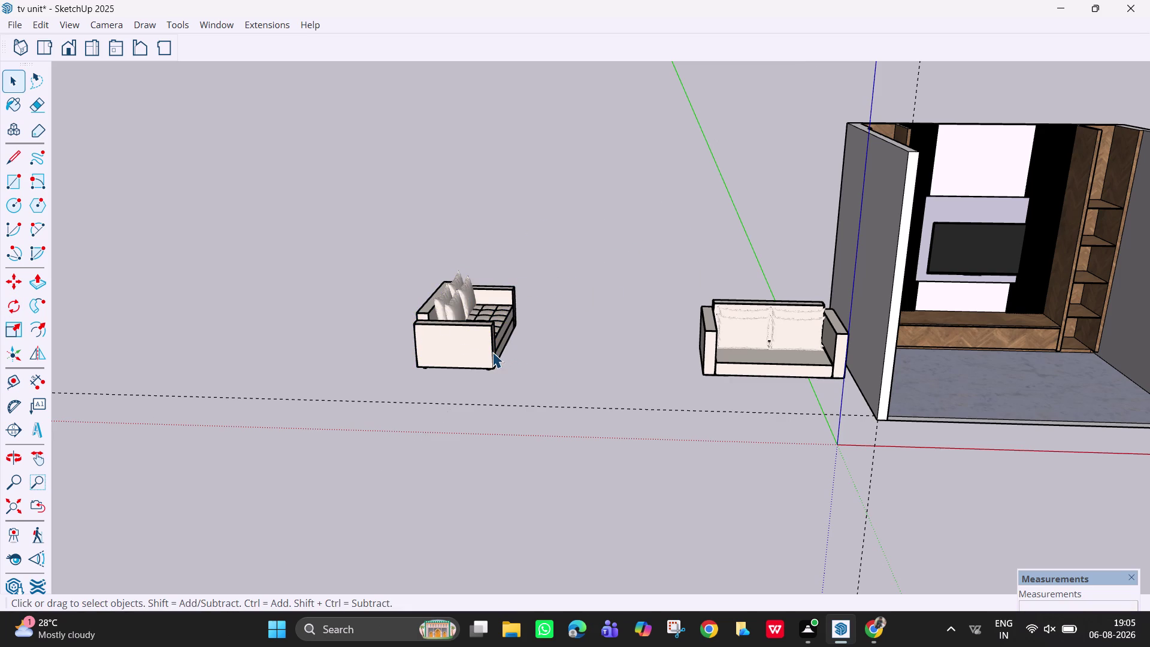
Move the rotated sofa into the room, onto the rug near the left wall.
drag(535, 389, 407, 213)
key(m)
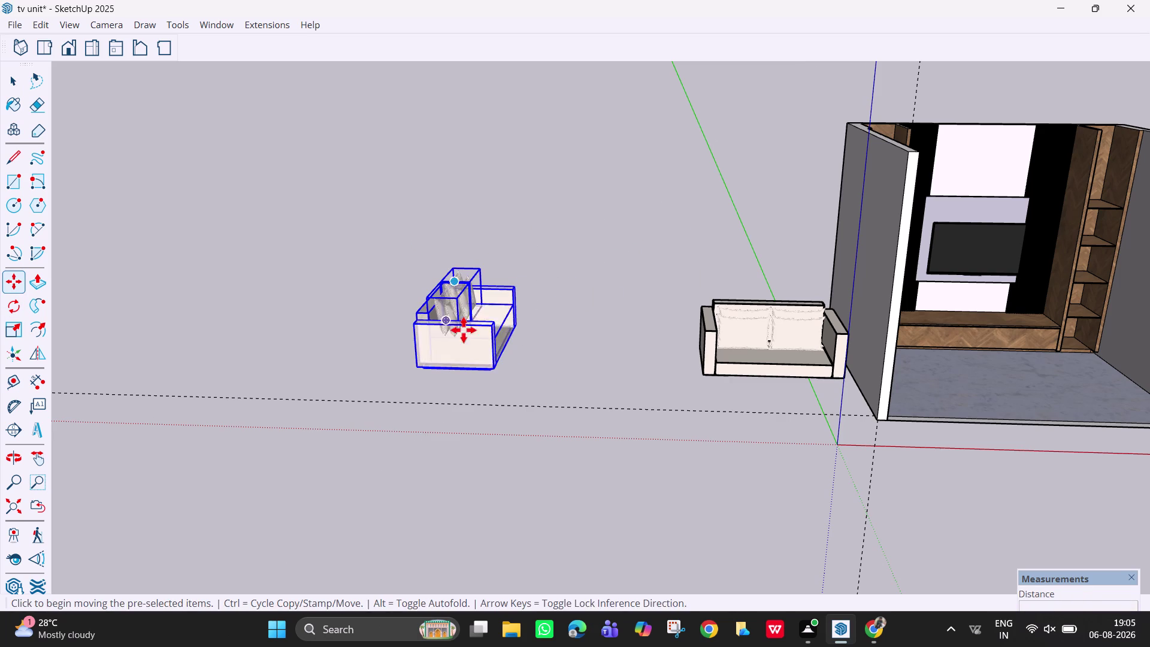
click(491, 372)
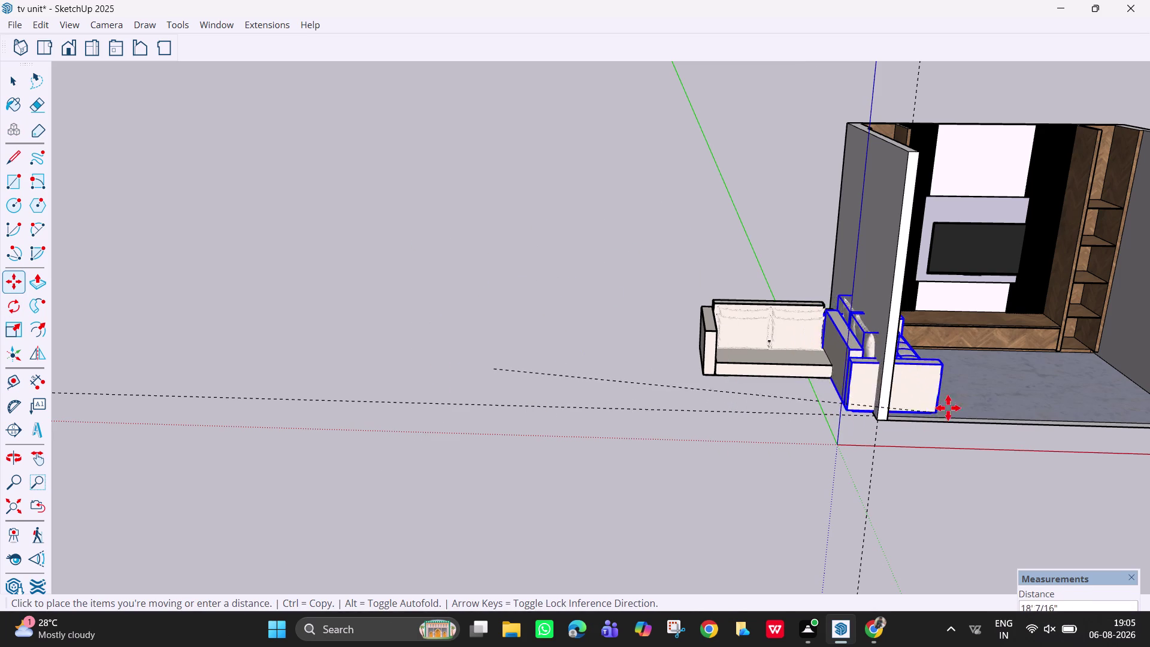
middle_drag(969, 405, 807, 406)
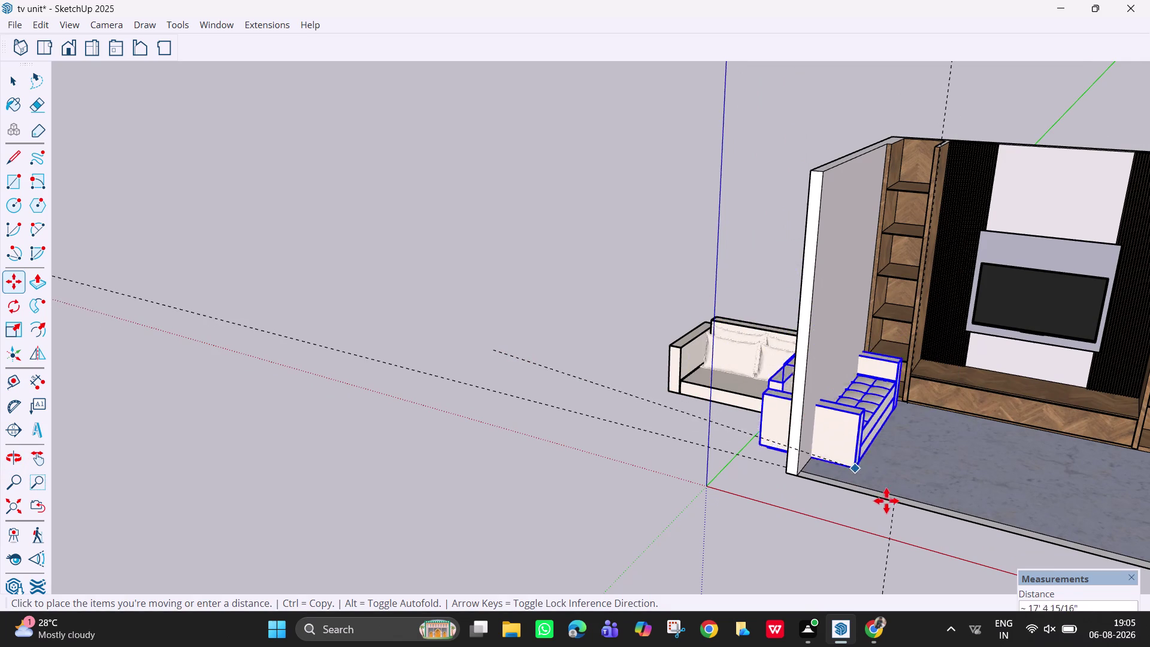
click(907, 501)
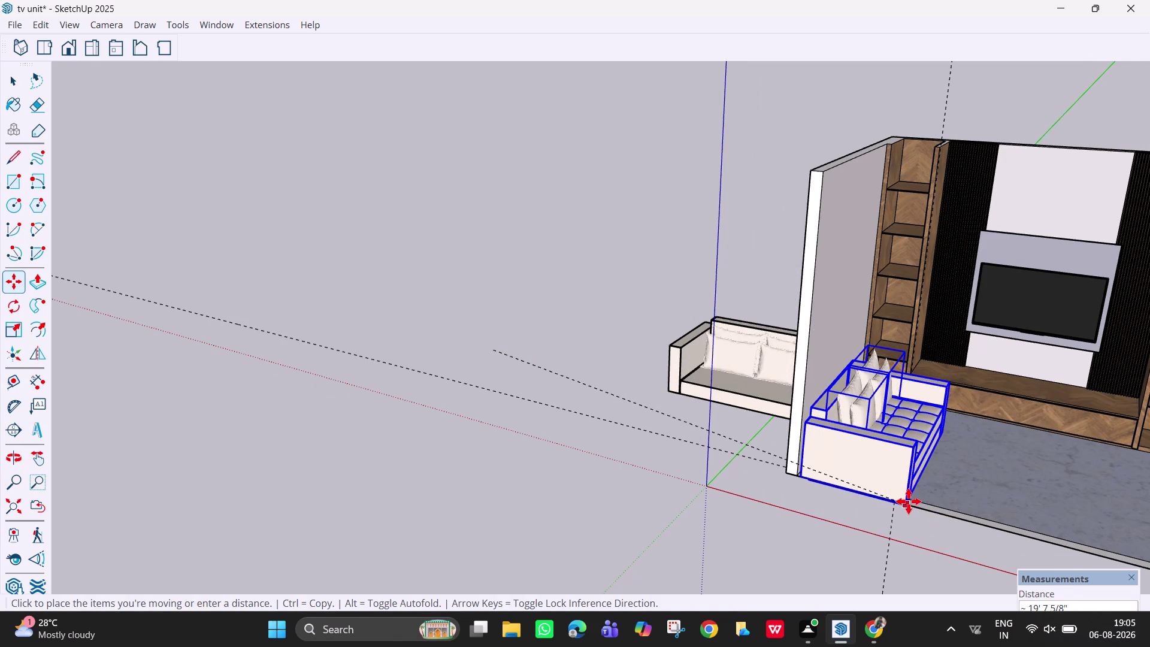
scroll(down, 3)
key(Escape)
Orbit and zoom to look down into the room at the placed sofa.
middle_drag(955, 465, 882, 505)
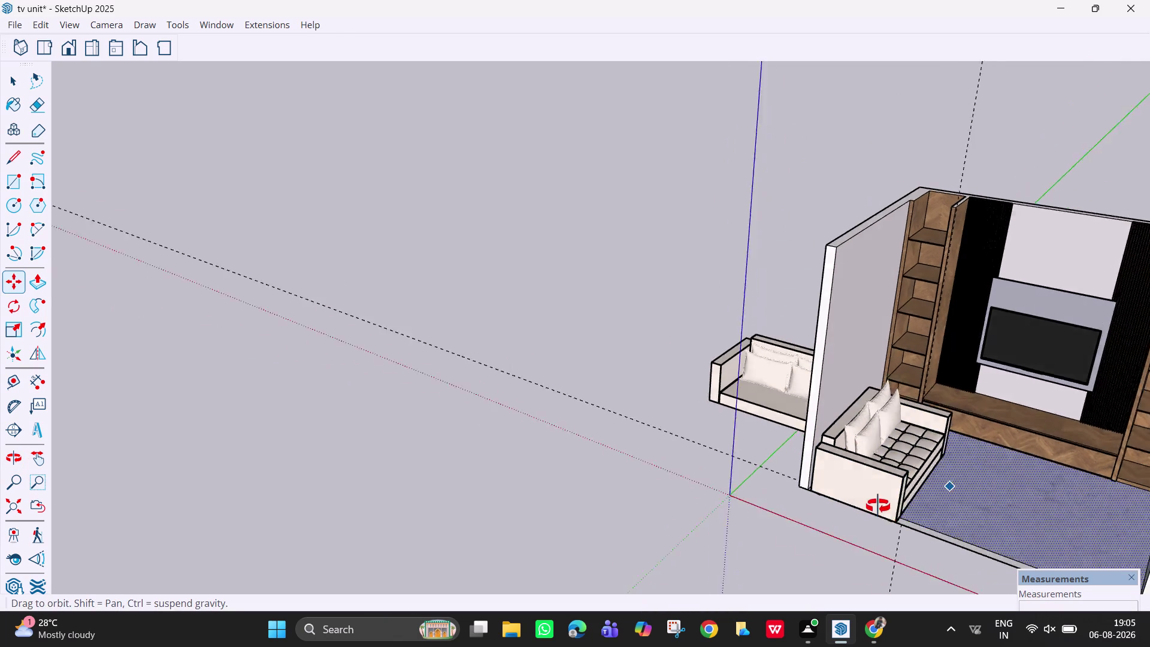
middle_drag(882, 504, 804, 525)
scroll(down, 3)
scroll(down, 3)
middle_drag(874, 490, 821, 497)
scroll(up, 3)
scroll(down, 3)
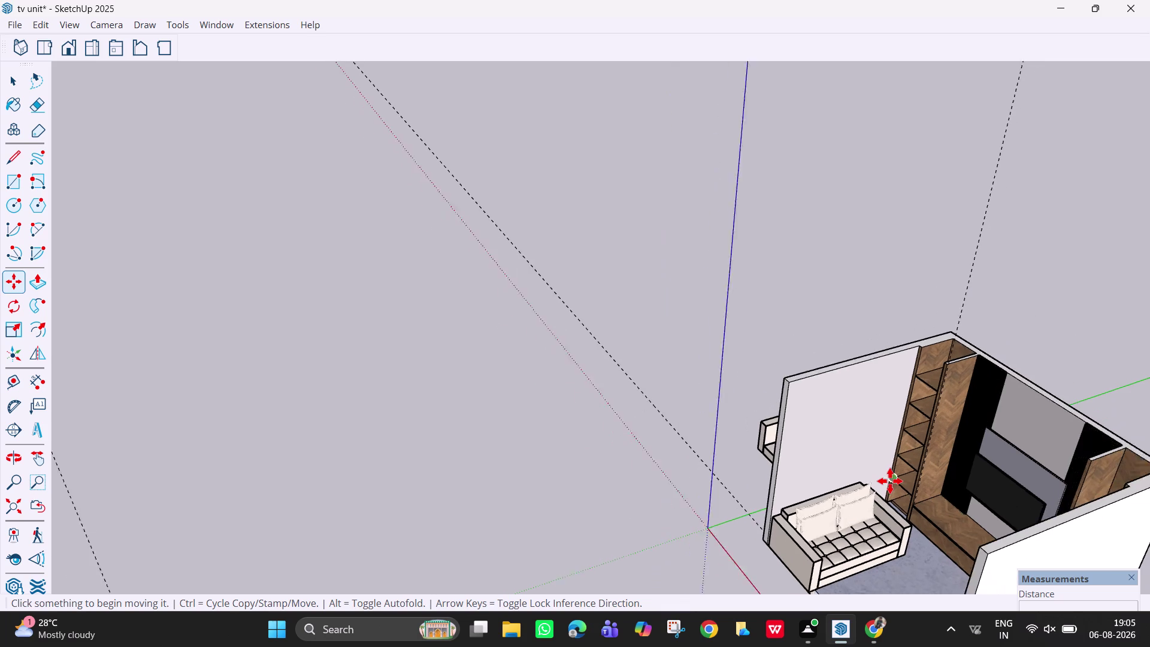
click(867, 536)
key(Escape)
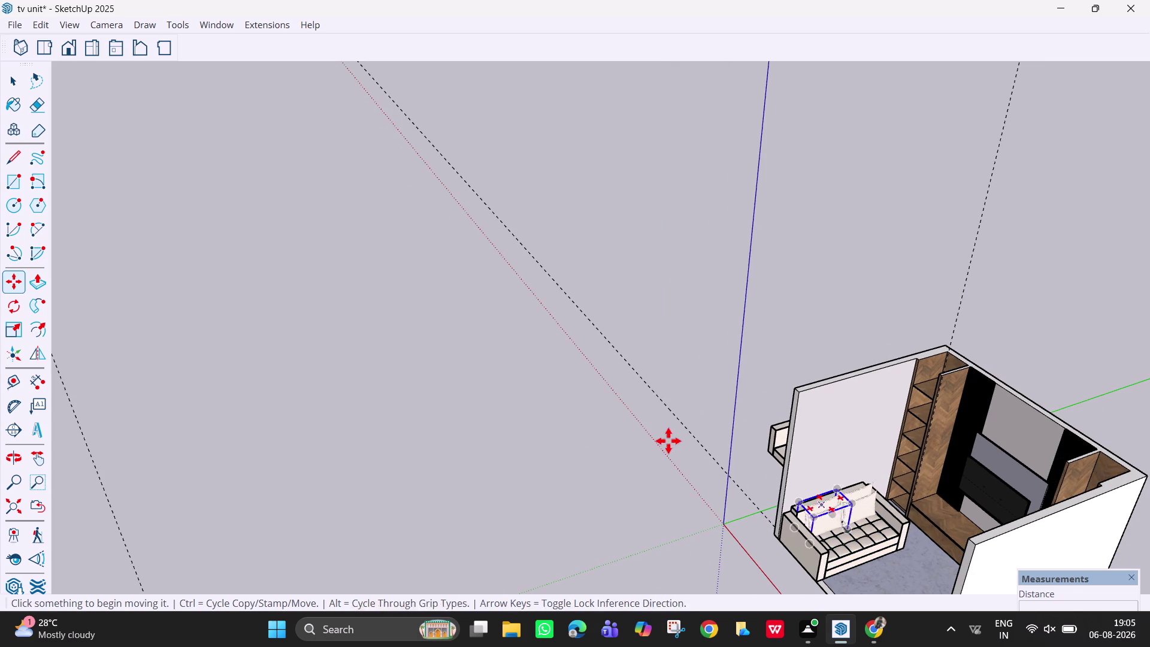
Reselect the whole sofa inside the room.
key(space)
click(669, 441)
click(857, 547)
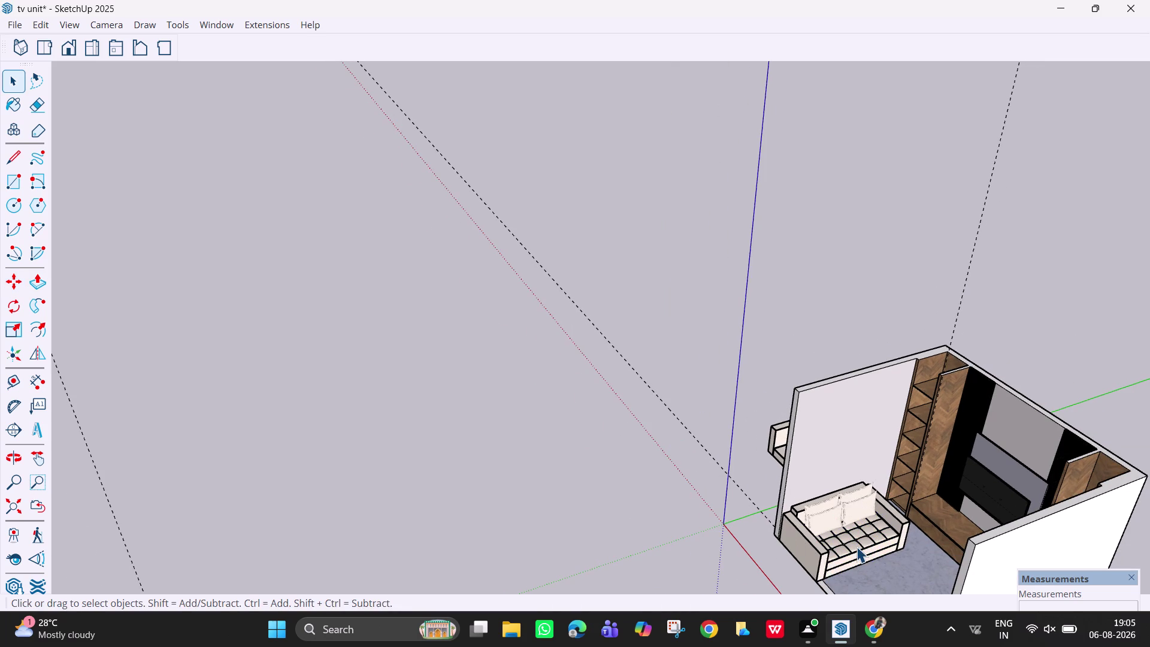
scroll(down, 3)
middle_drag(831, 533, 922, 527)
scroll(down, 3)
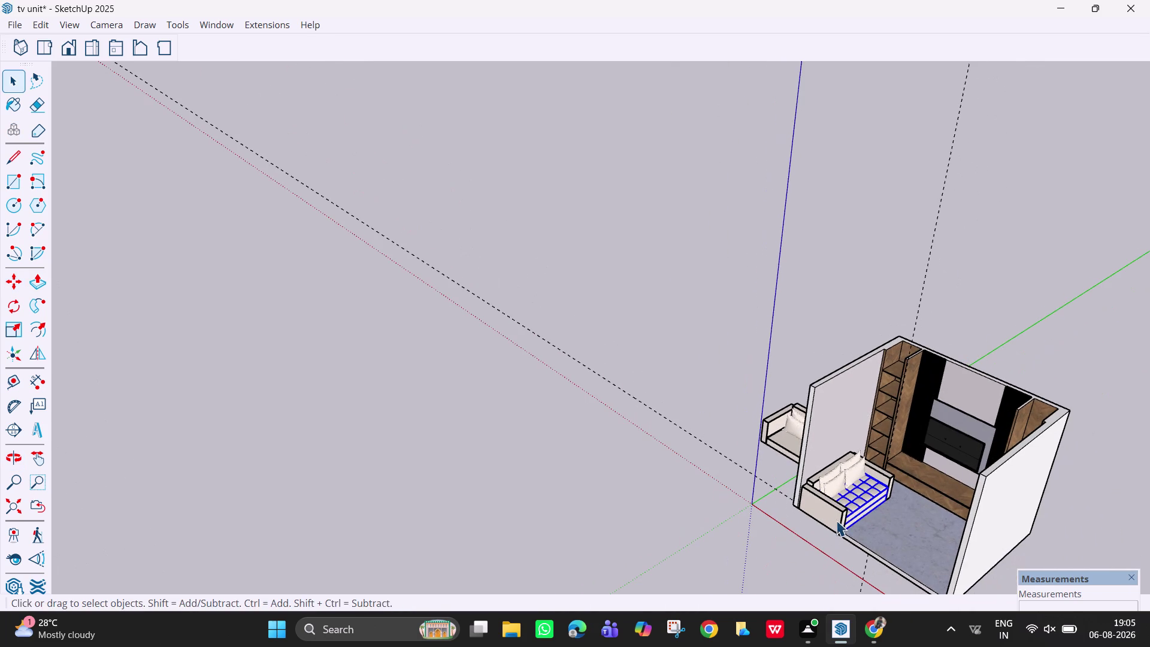
drag(853, 522, 820, 488)
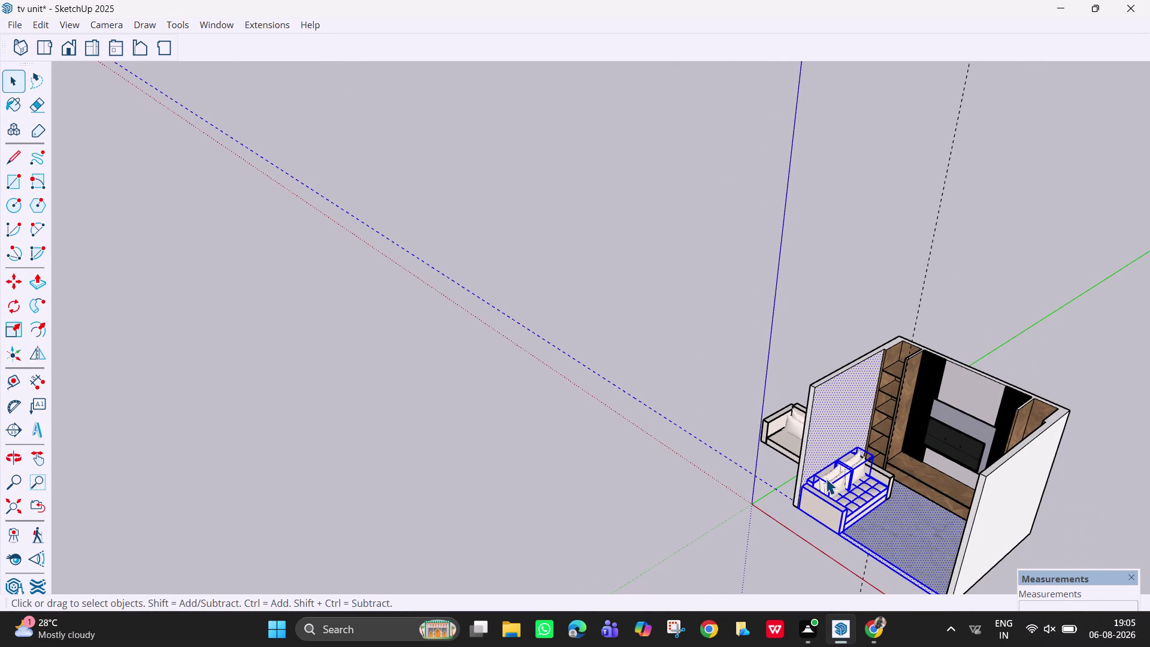
click(884, 478)
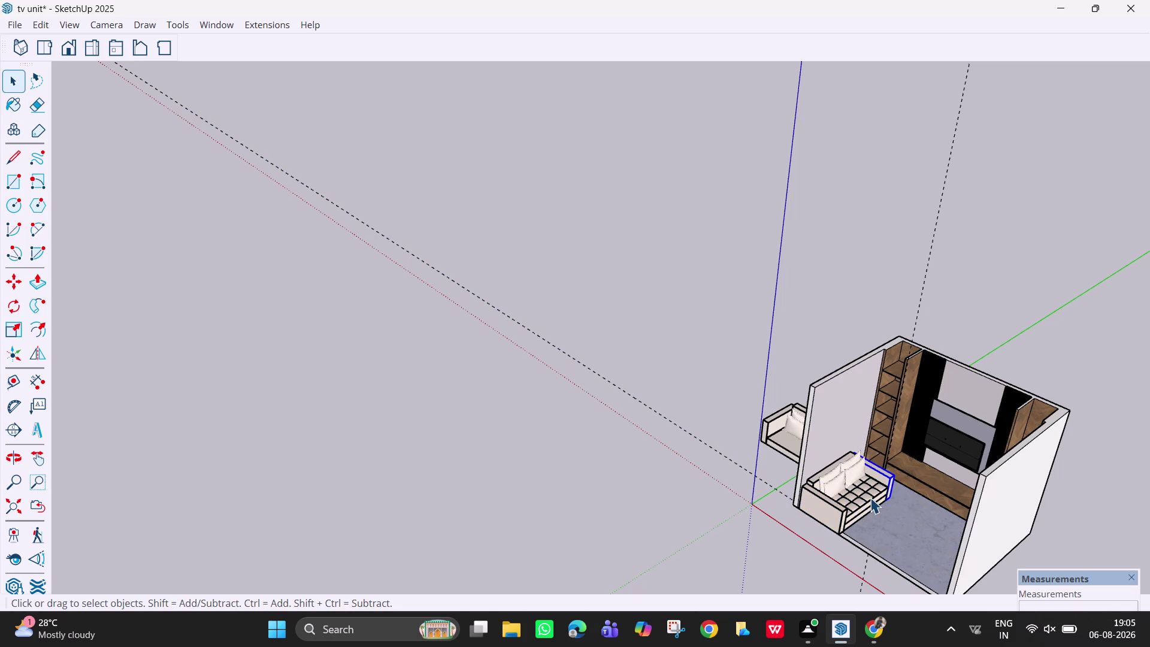
drag(861, 498, 825, 490)
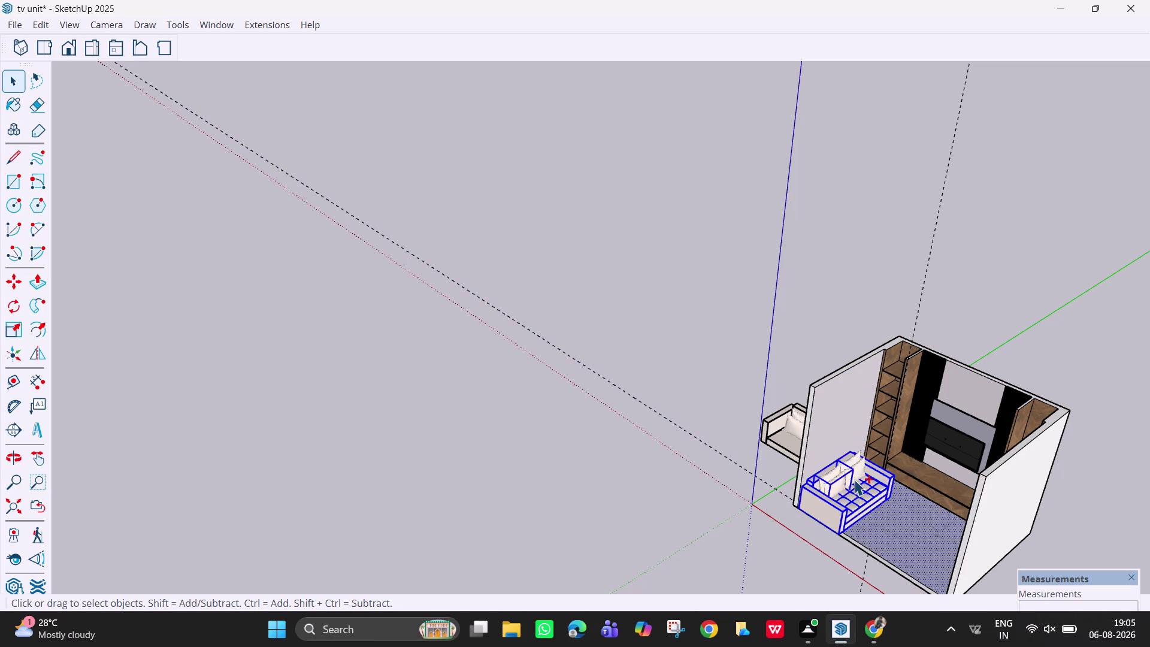
click(854, 473)
click(820, 515)
key(s)
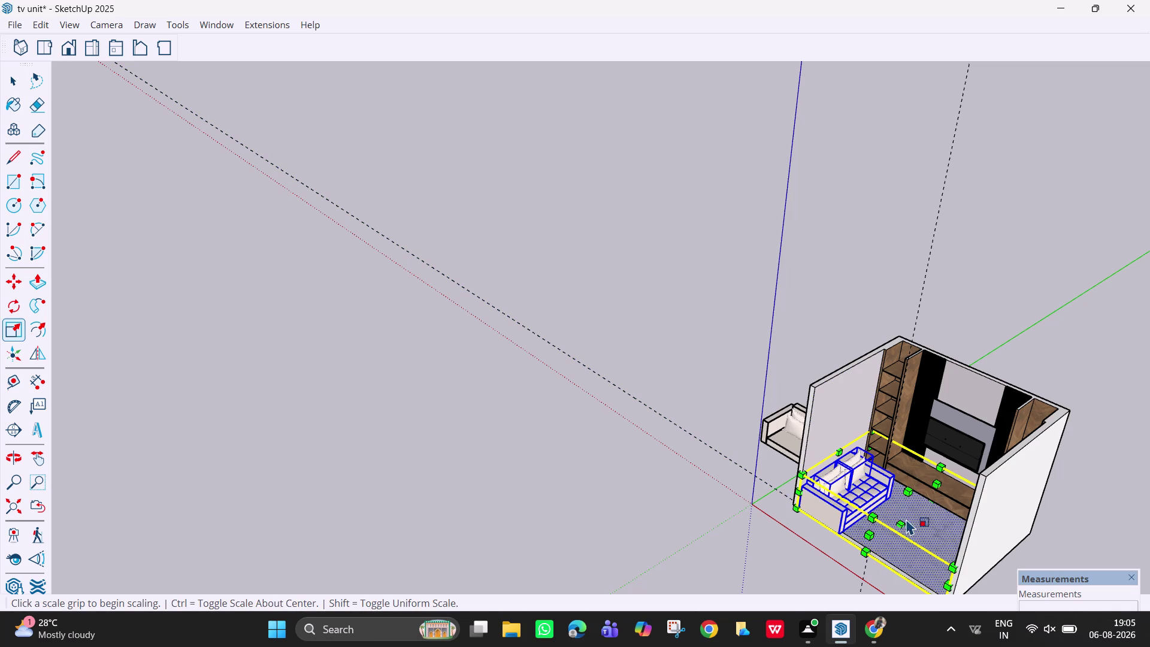
Scale the room sofa down uniformly to about 0.91 from a corner grip.
scroll(down, 3)
middle_drag(858, 496, 952, 500)
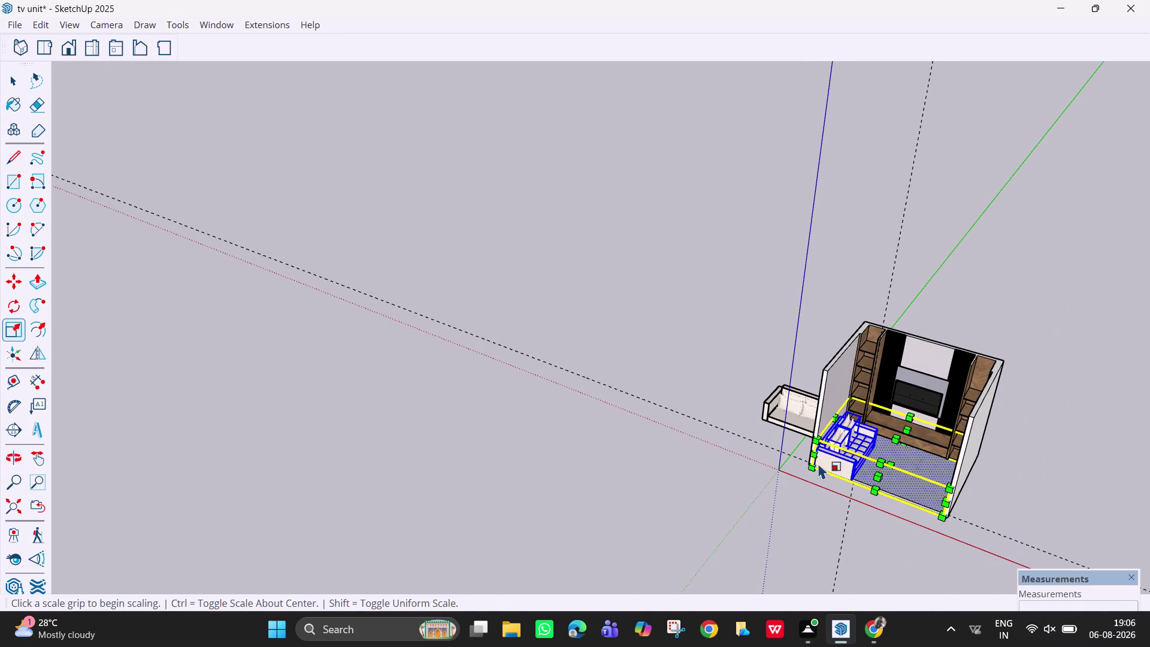
click(812, 468)
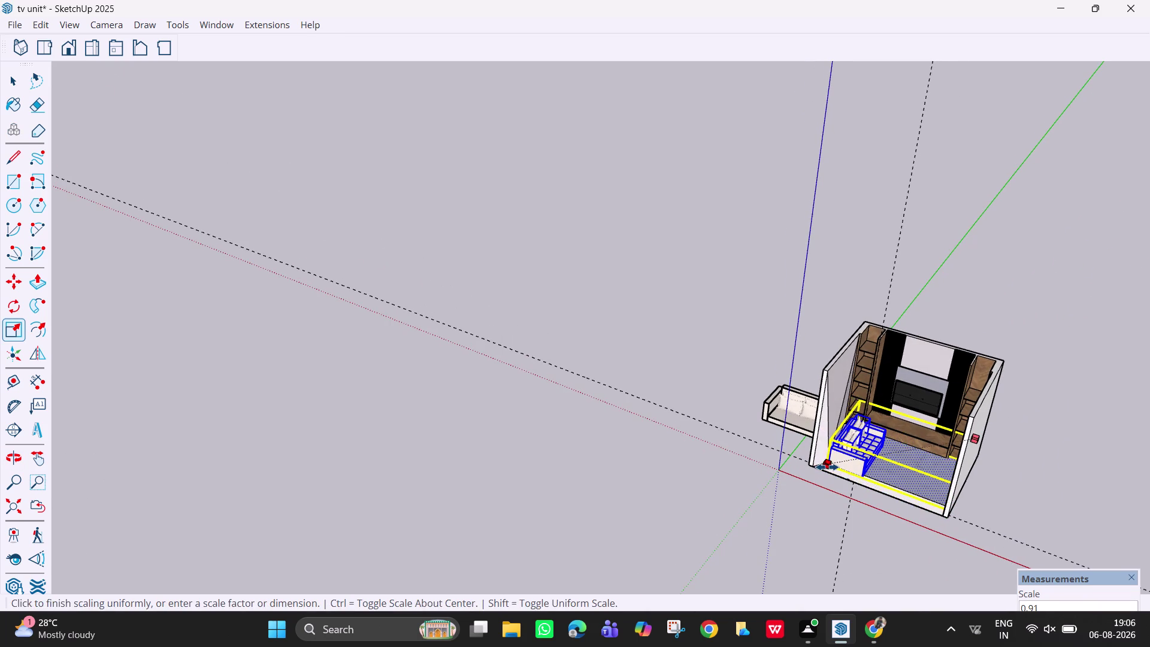
key(Escape)
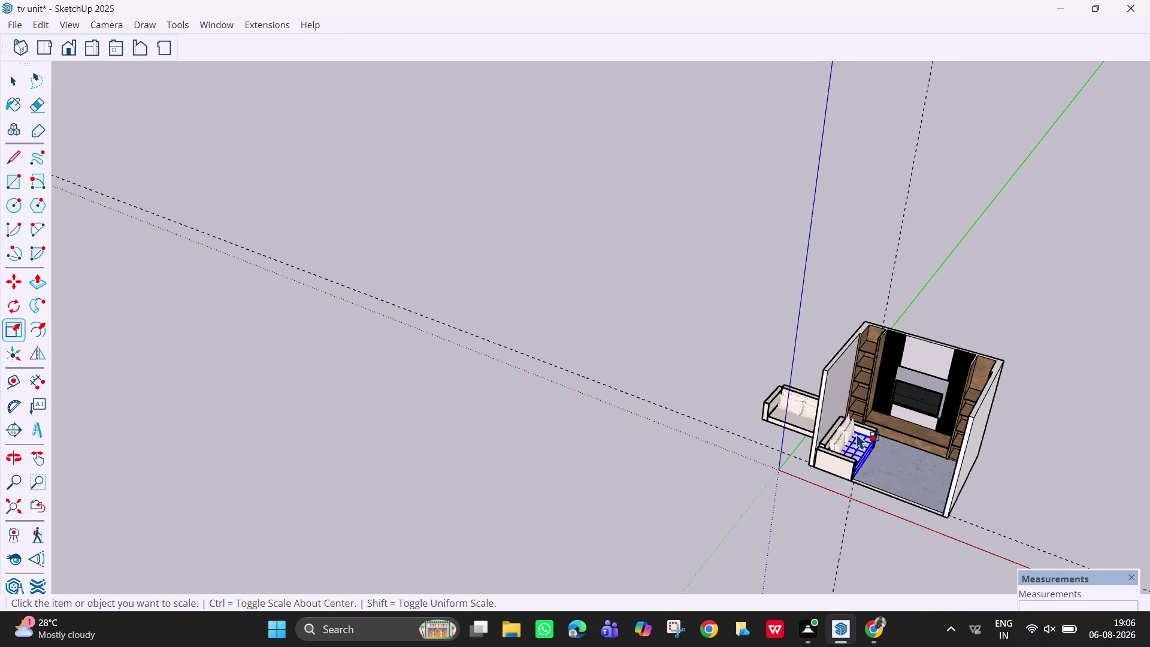
scroll(down, 3)
scroll(up, 3)
Orbit toward the TV wall to check the resized sofa over the rug.
middle_drag(873, 444, 998, 404)
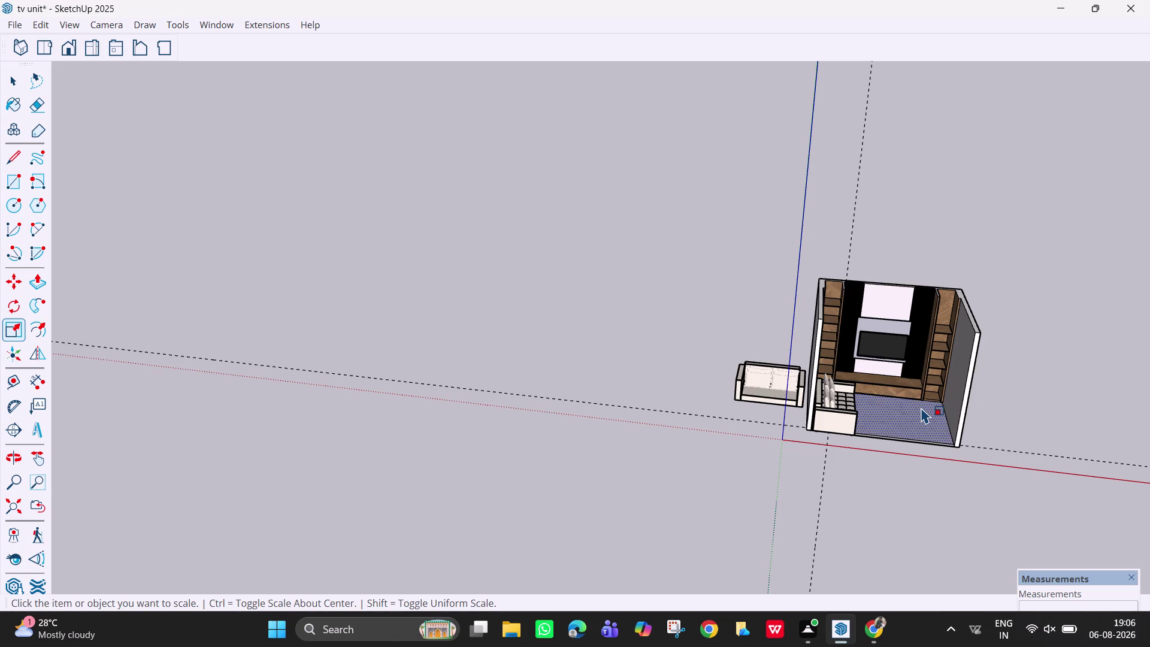
scroll(down, 3)
scroll(up, 3)
scroll(up, 3)
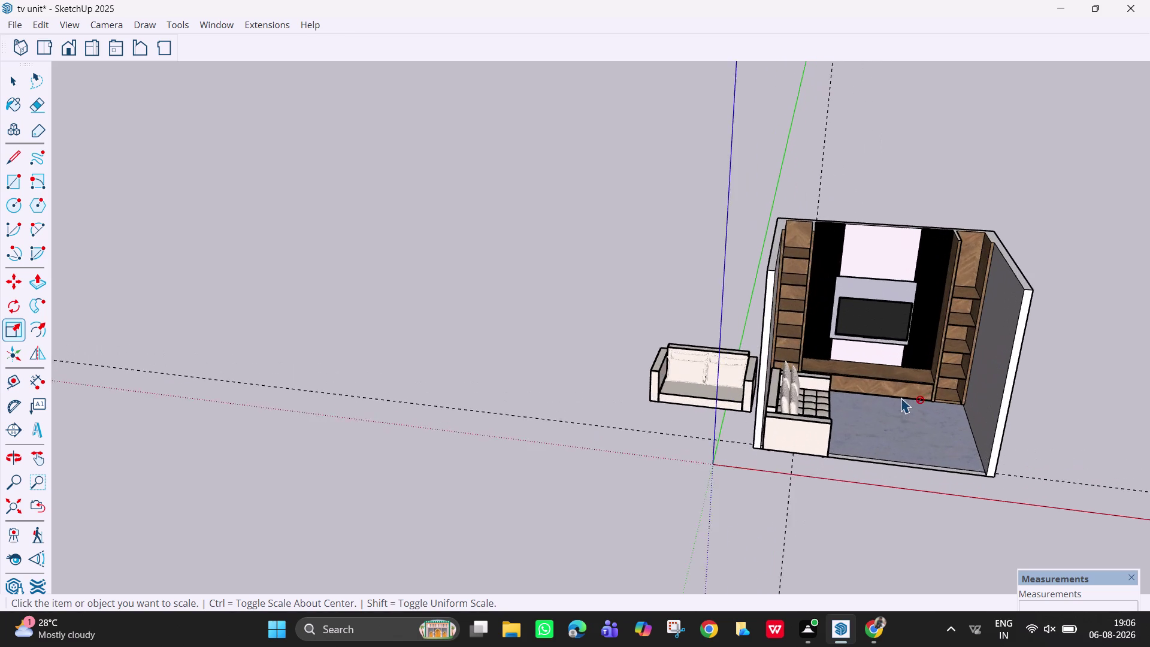
scroll(up, 3)
scroll(up, 3)
middle_drag(825, 416, 803, 405)
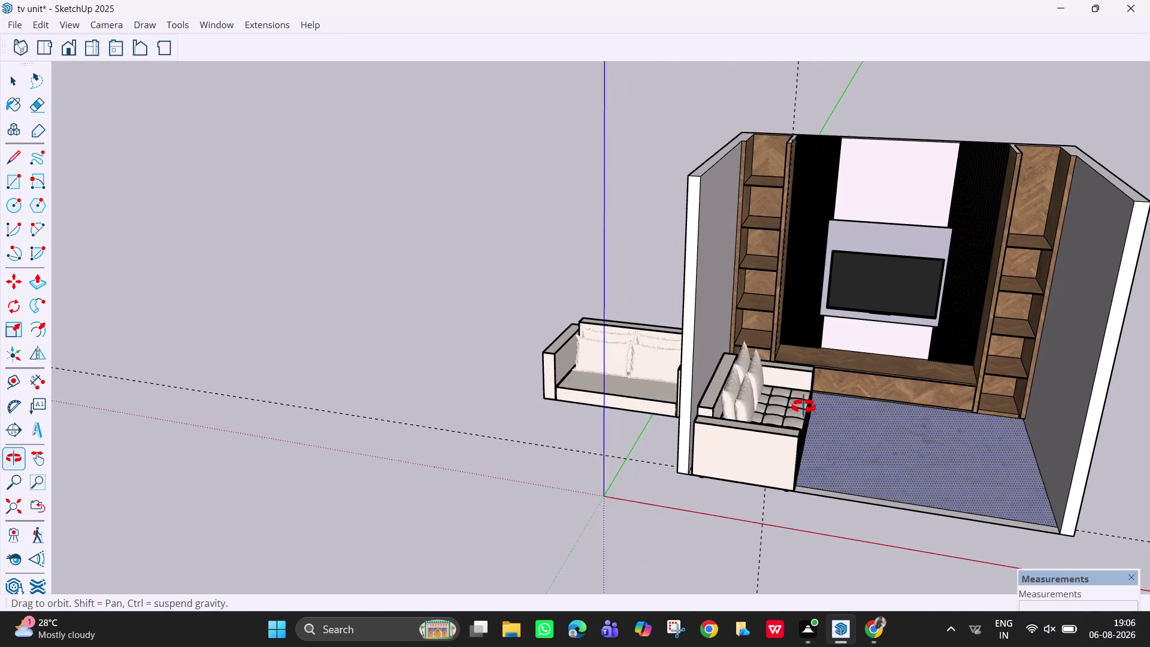
middle_drag(803, 405, 828, 428)
key(Escape)
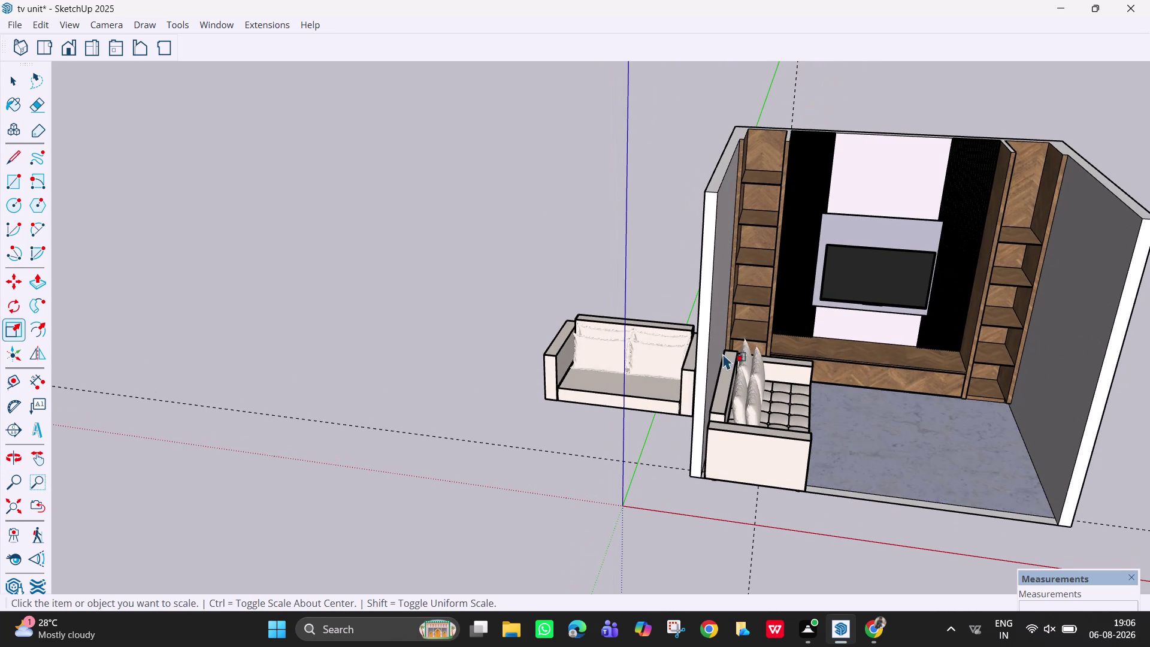
click(212, 27)
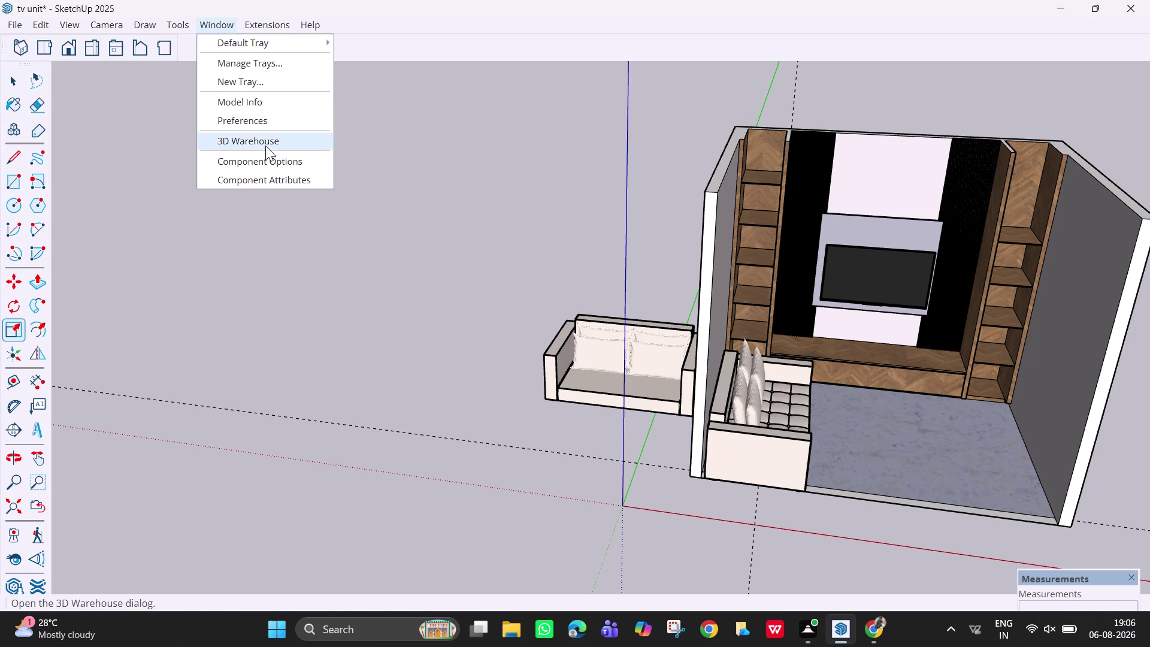
Search 3D Warehouse for 'table', replacing the old 'sofa' query.
click(265, 146)
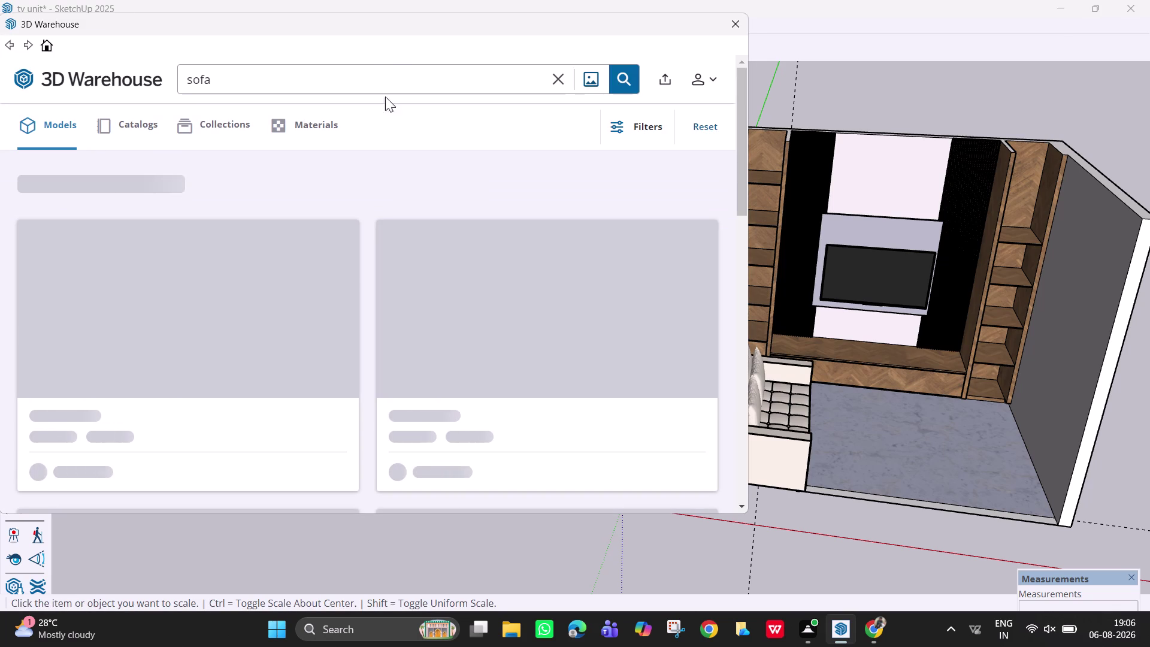
click(385, 74)
key(BackSpace)
key(BackSpace)
key(BackSpace)
click(384, 74)
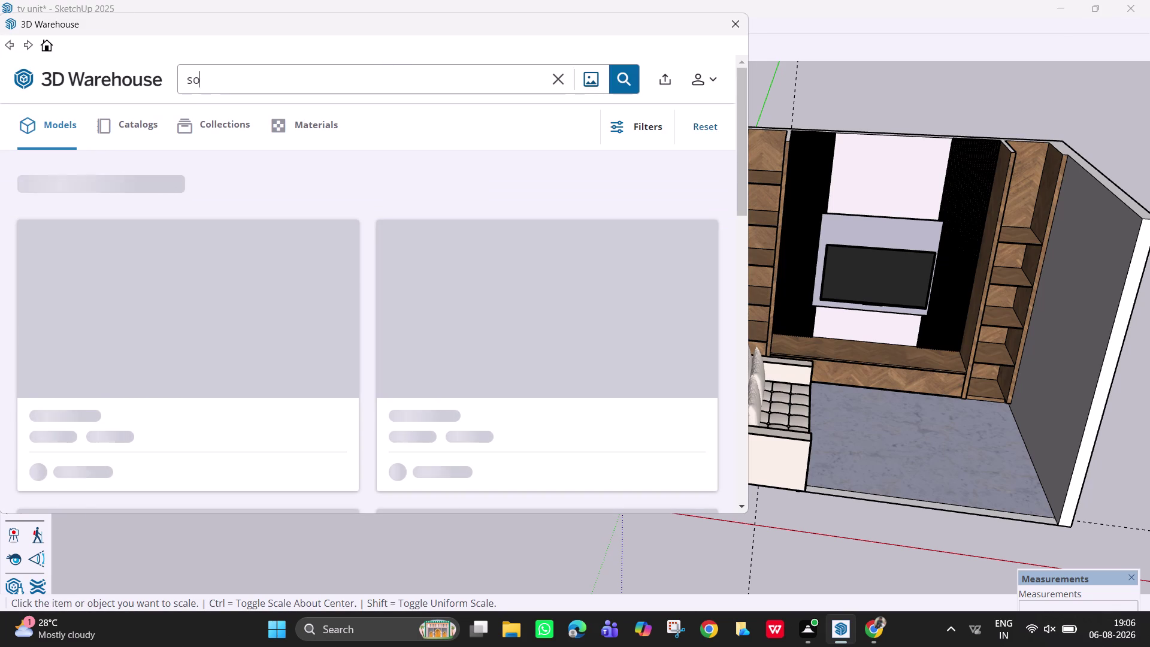
key(BackSpace)
key(BackSpace)
key(BackSpace)
click(385, 74)
key(BackSpace)
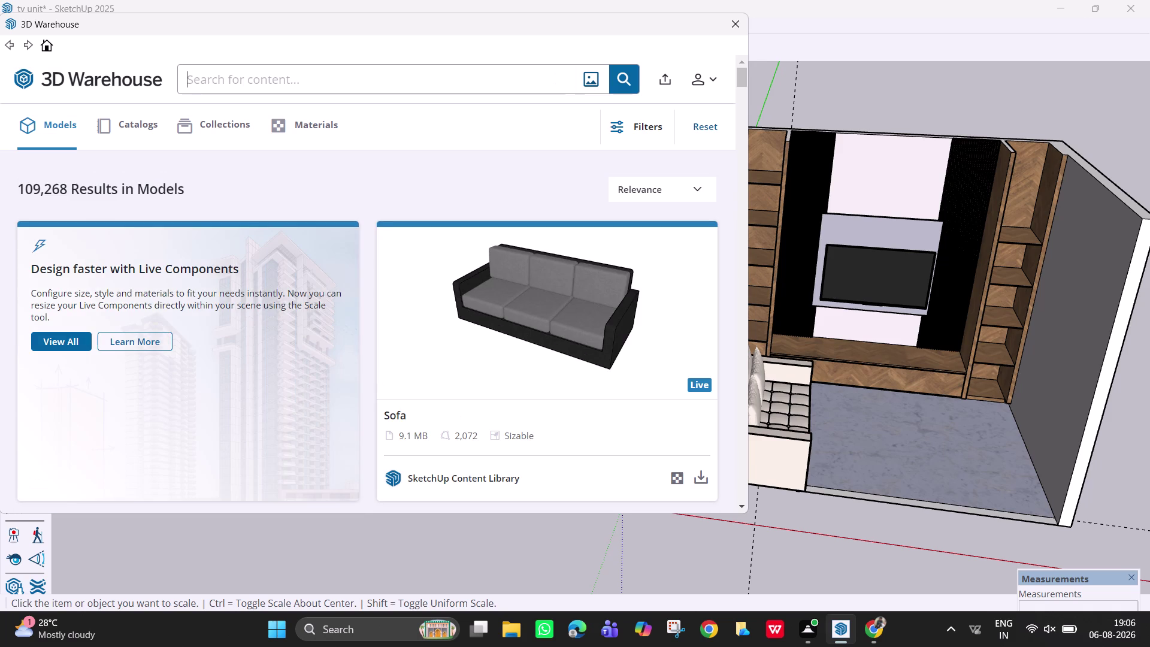
text(tabo)
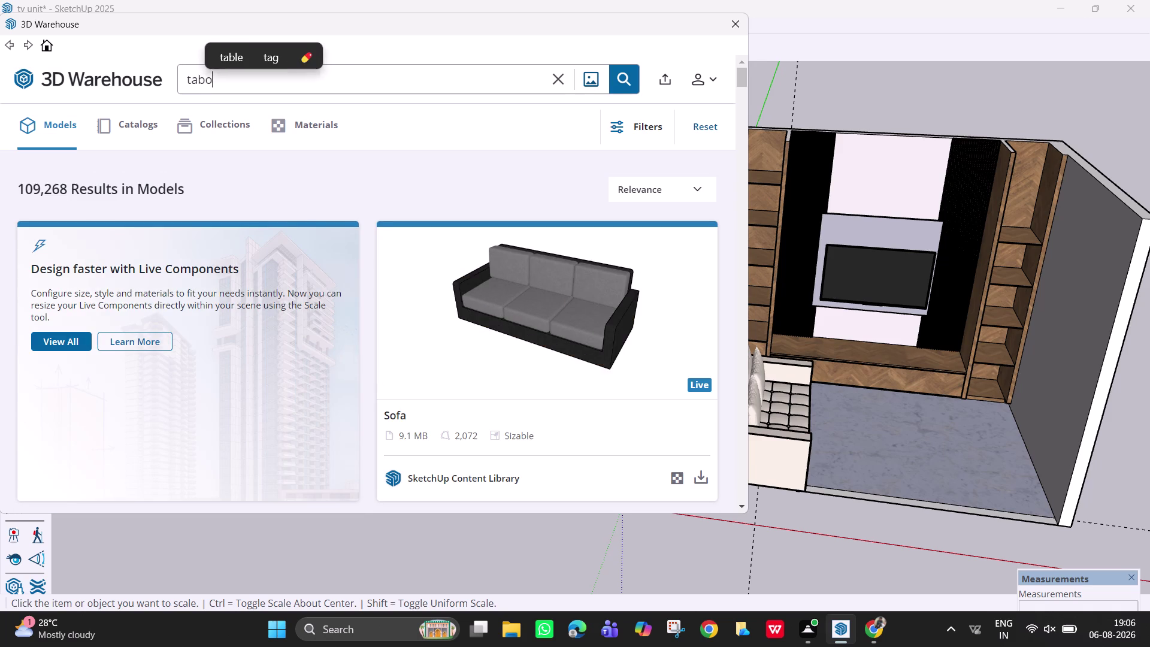
key(BackSpace)
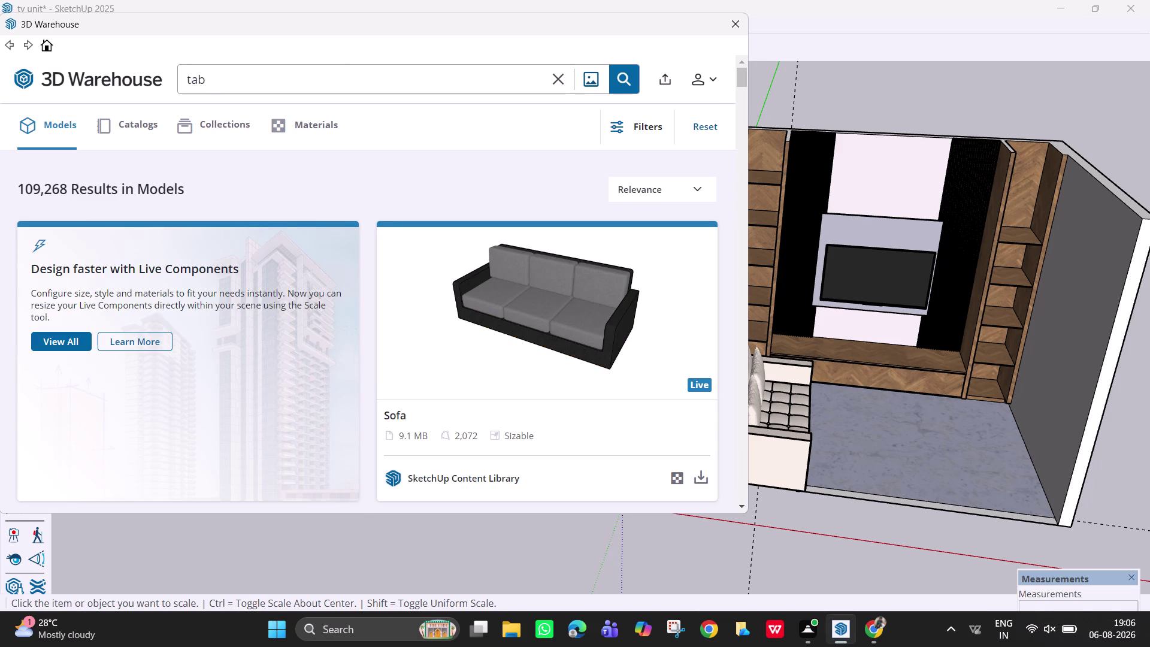
text(le)
key(Return)
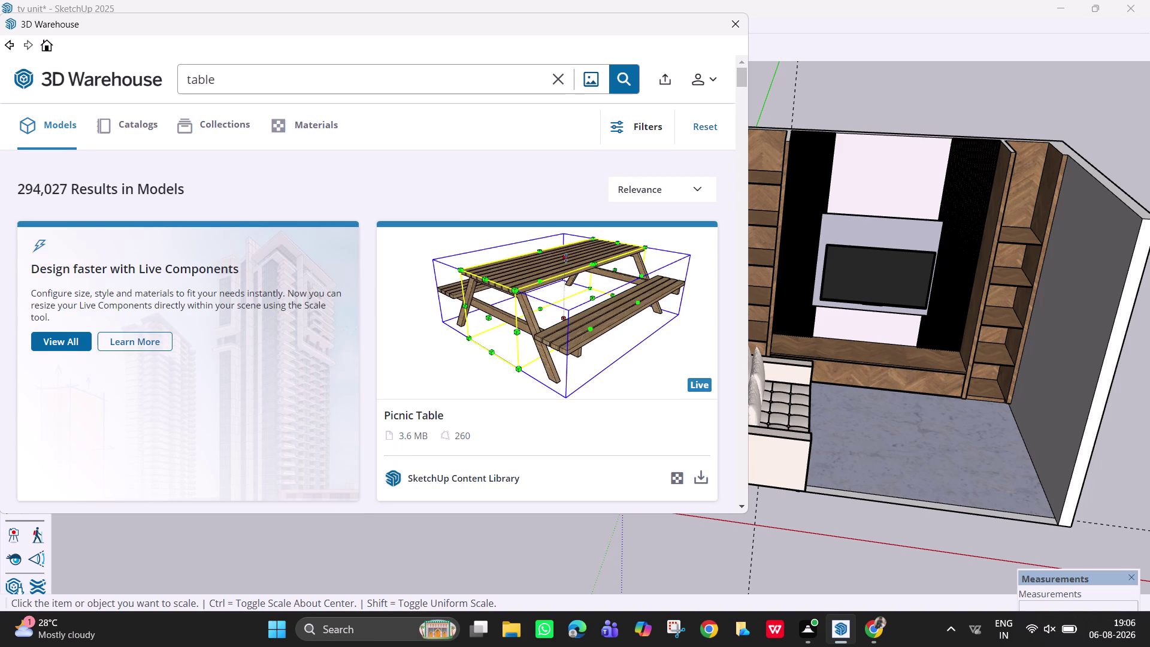
Scroll the table results and pick the glass-topped wooden Table model.
scroll(down, 3)
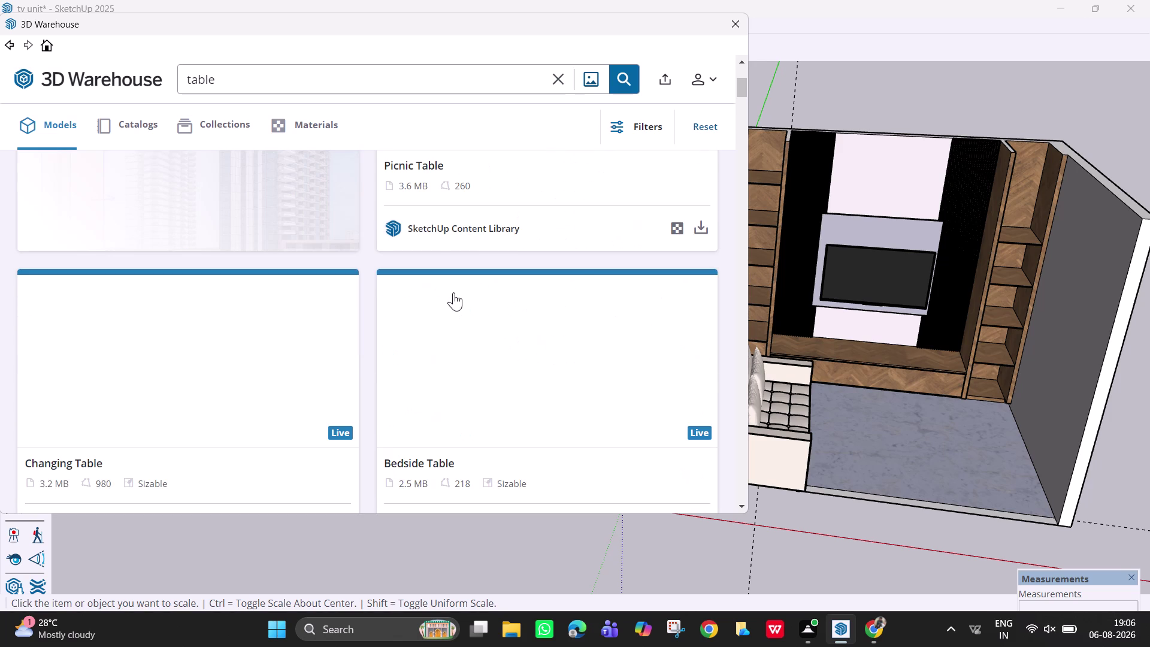
scroll(down, 3)
scroll(down, 3)
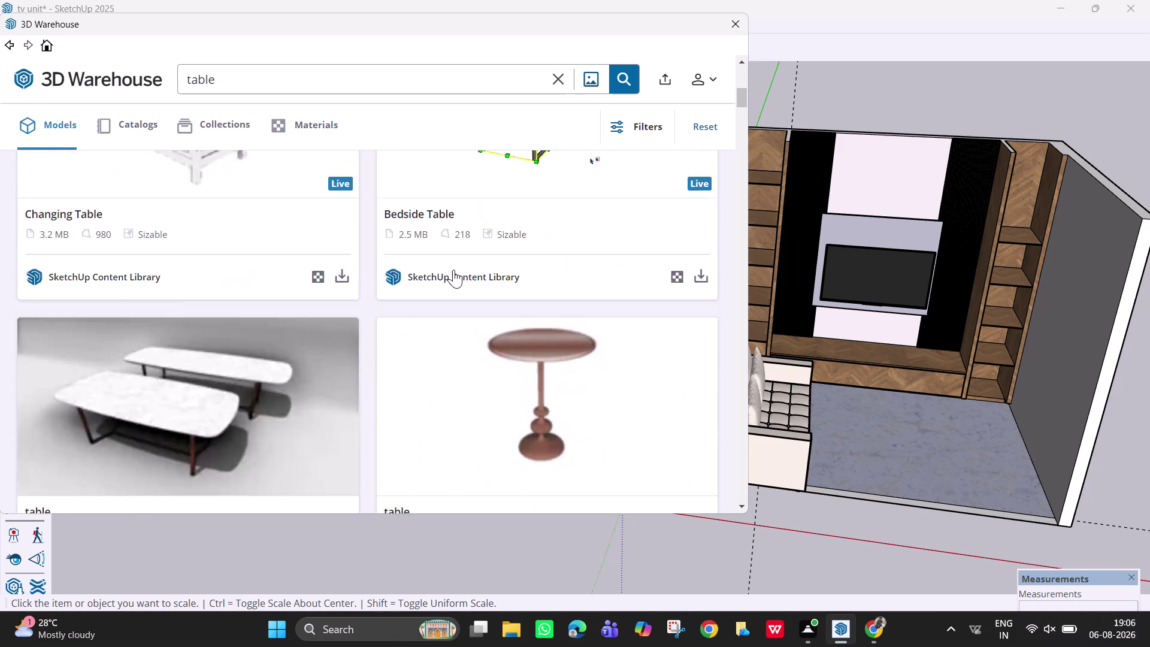
scroll(down, 3)
scroll(down, 3)
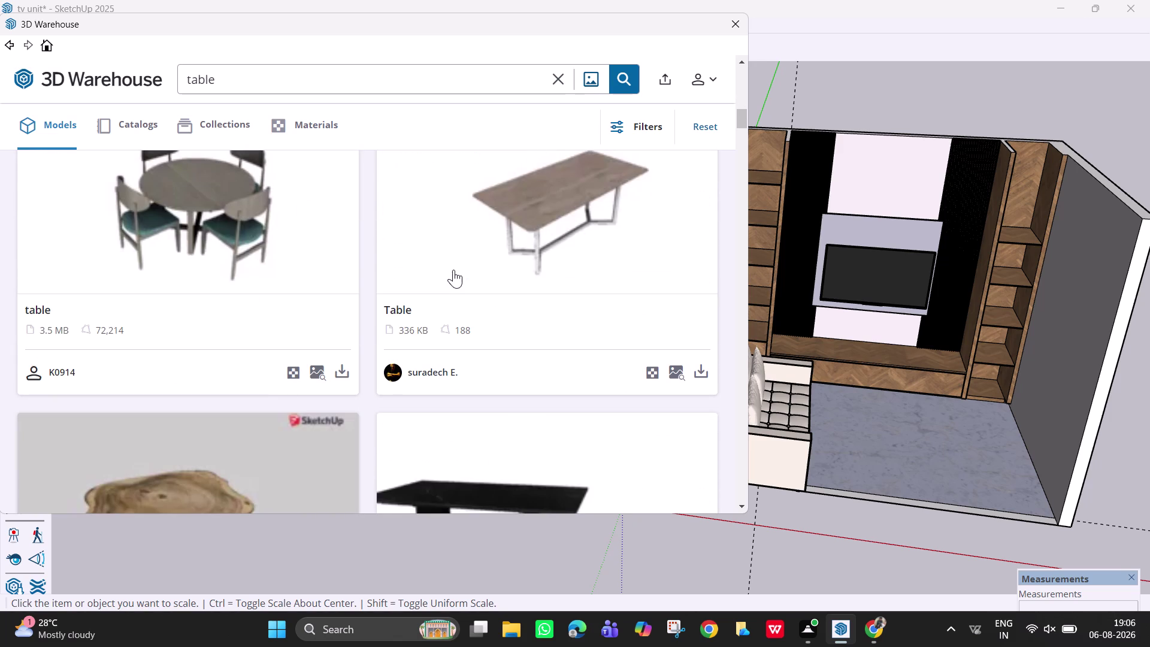
scroll(down, 3)
scroll(down, 3)
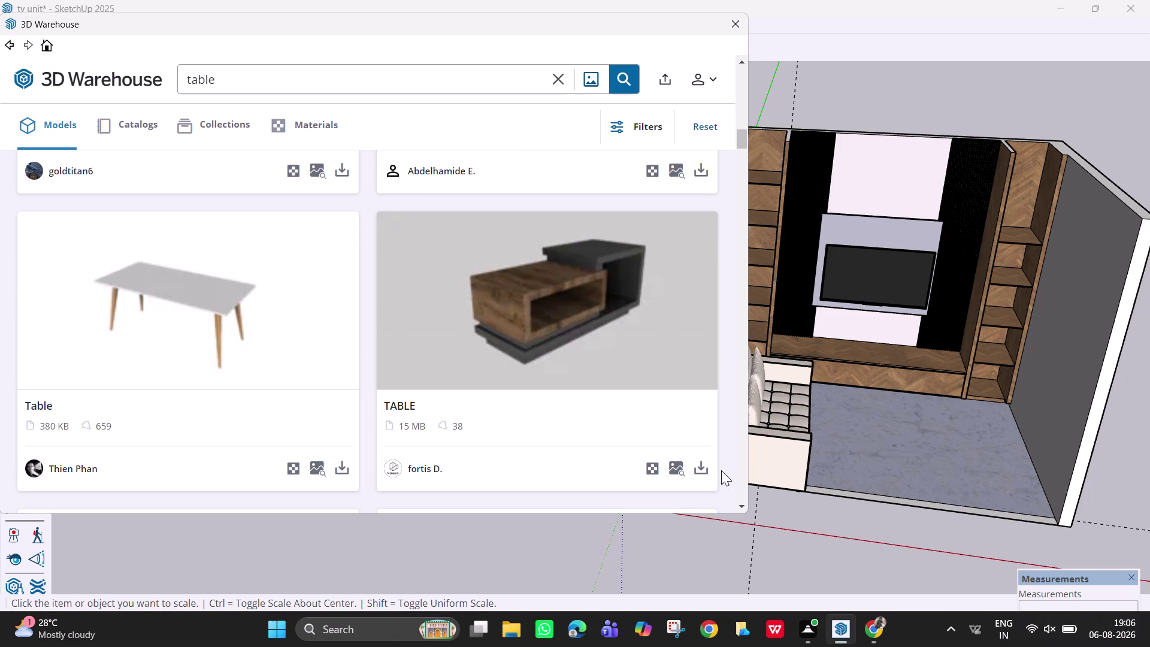
scroll(down, 3)
scroll(down, 3)
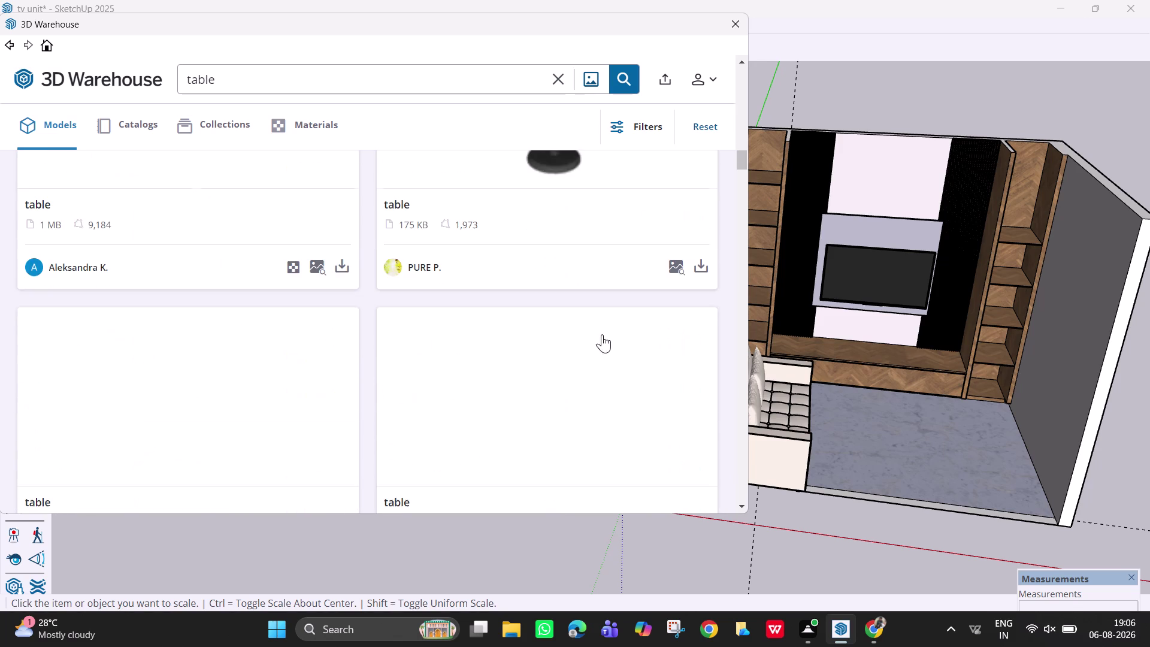
scroll(down, 3)
scroll(down, 3)
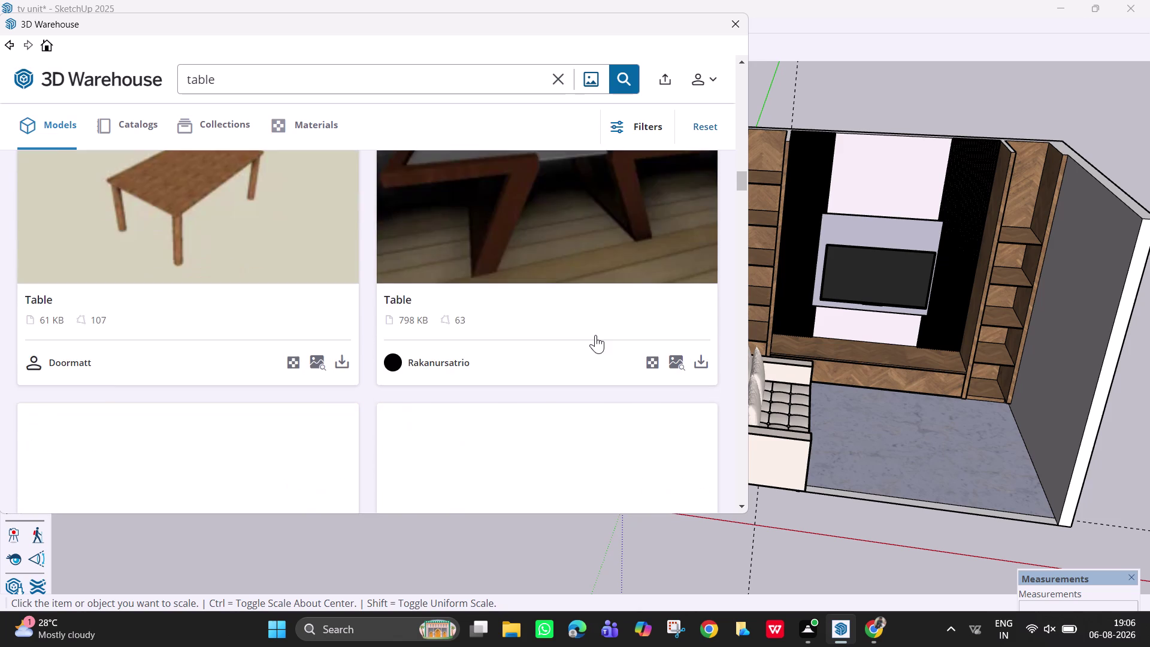
scroll(up, 3)
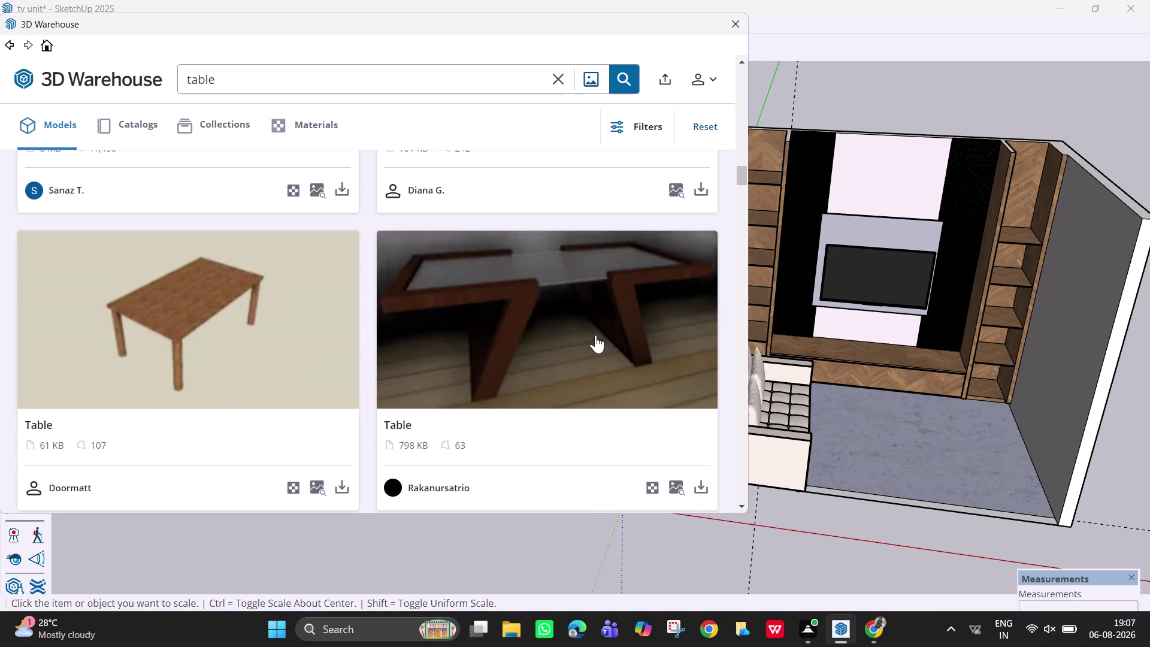
click(709, 494)
Download the glass-top Table, place it on the floor sample, and select its group.
click(329, 293)
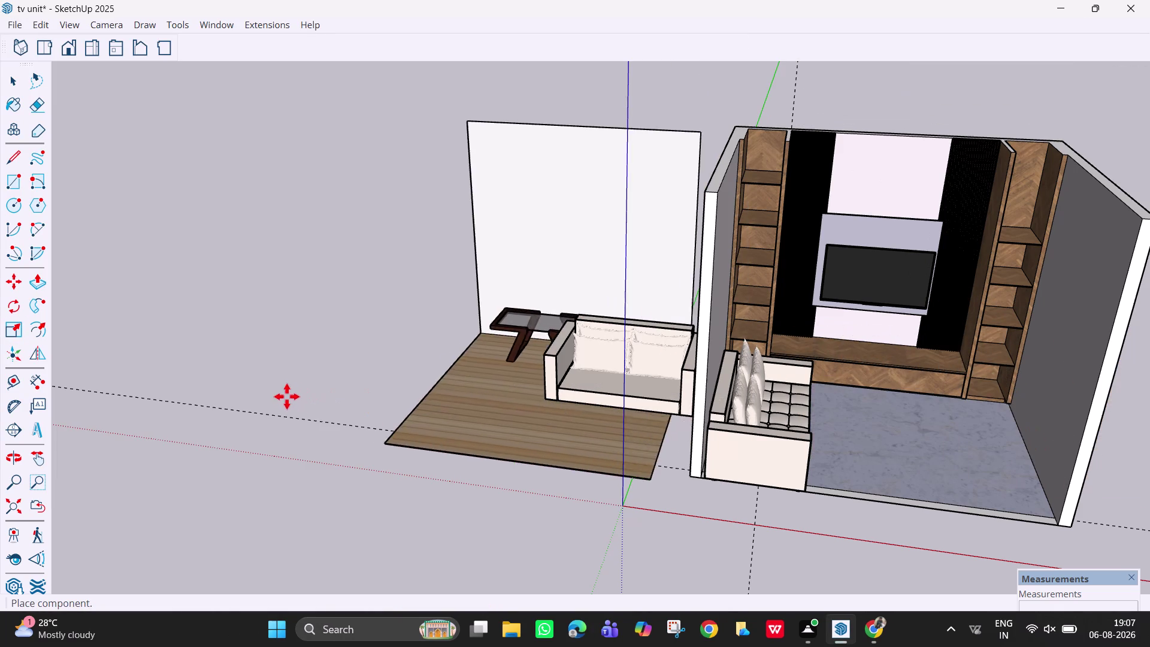
click(180, 359)
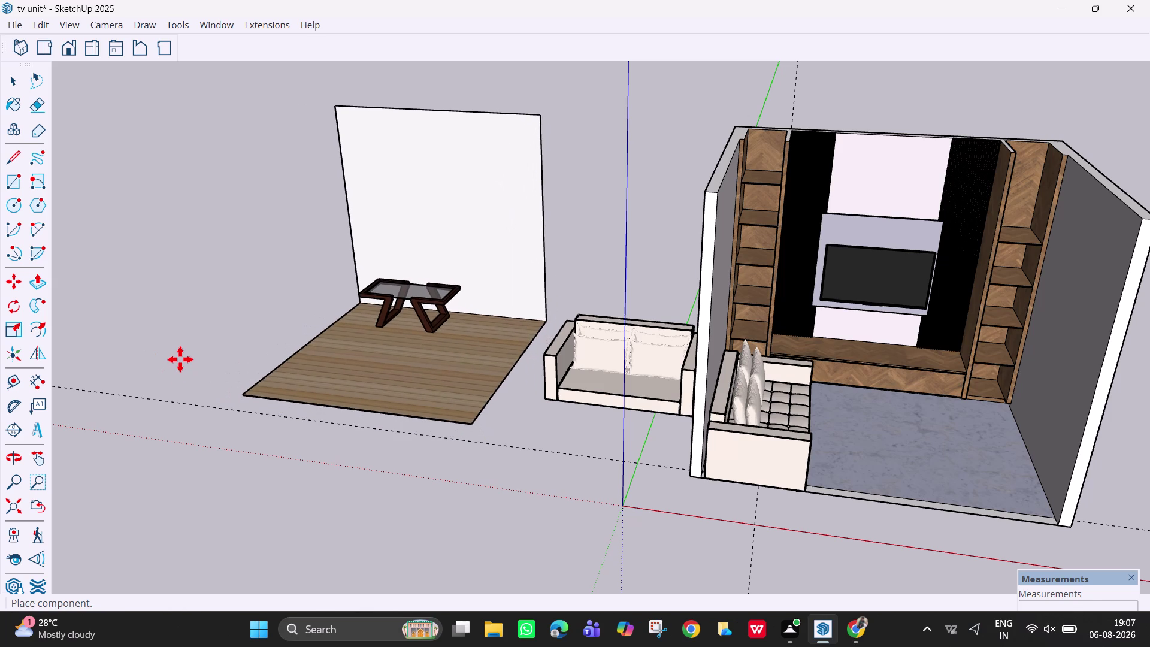
key(space)
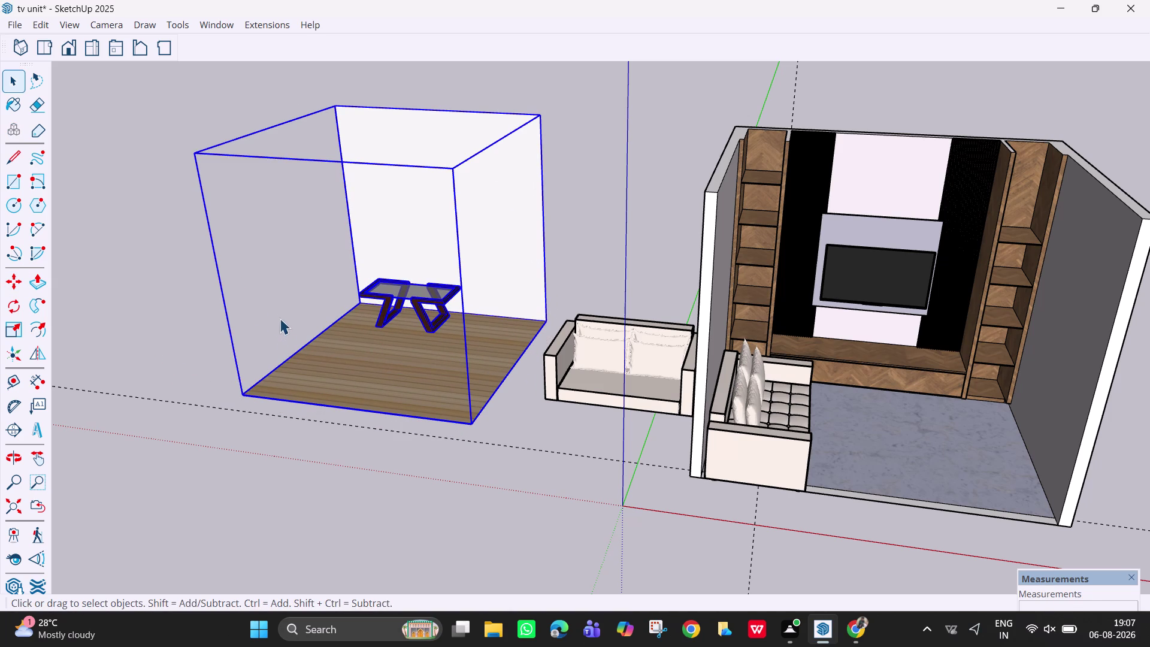
click(180, 317)
click(372, 369)
Enter the table's group for editing and select the glass-topped table.
right_click(384, 354)
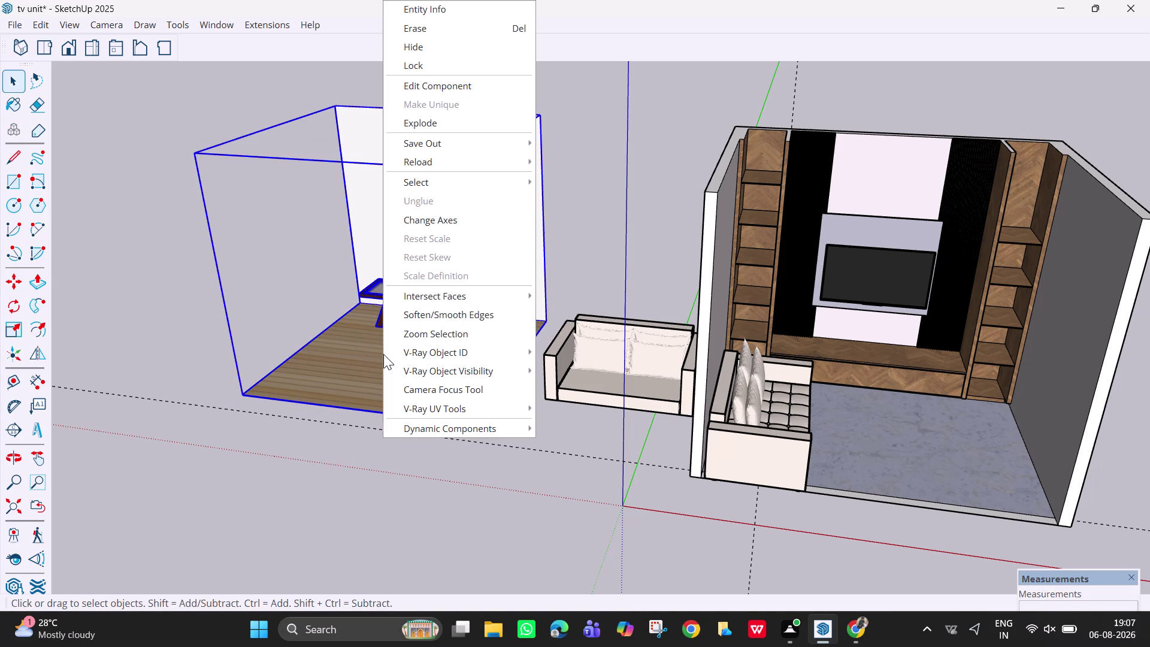
click(469, 125)
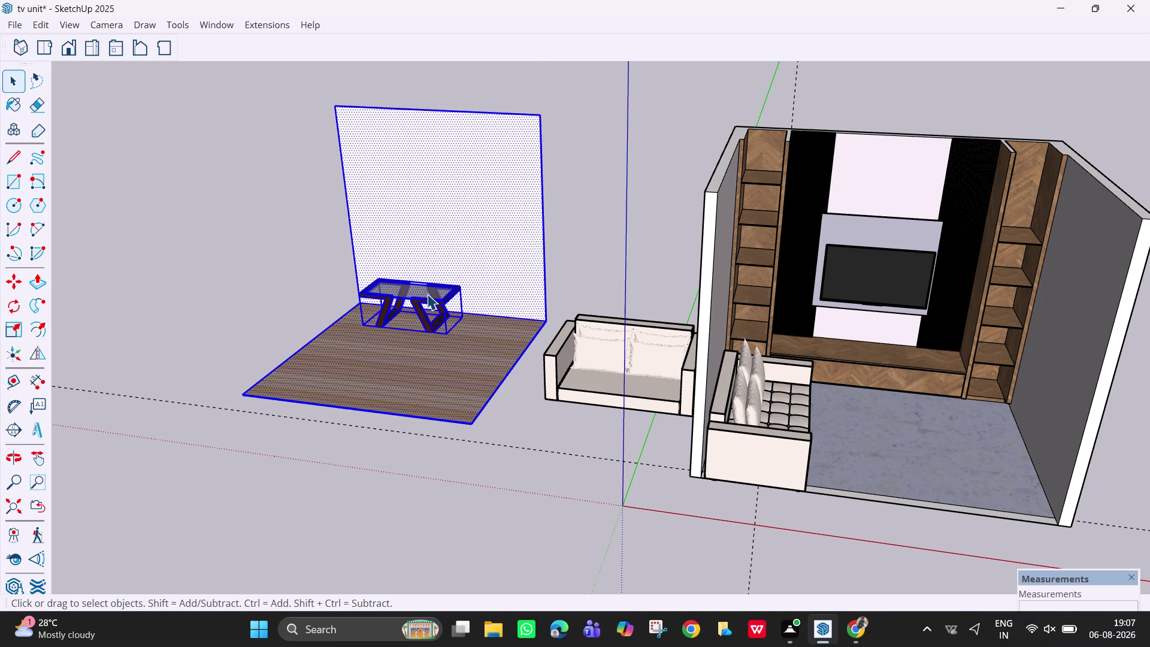
key(space)
click(243, 320)
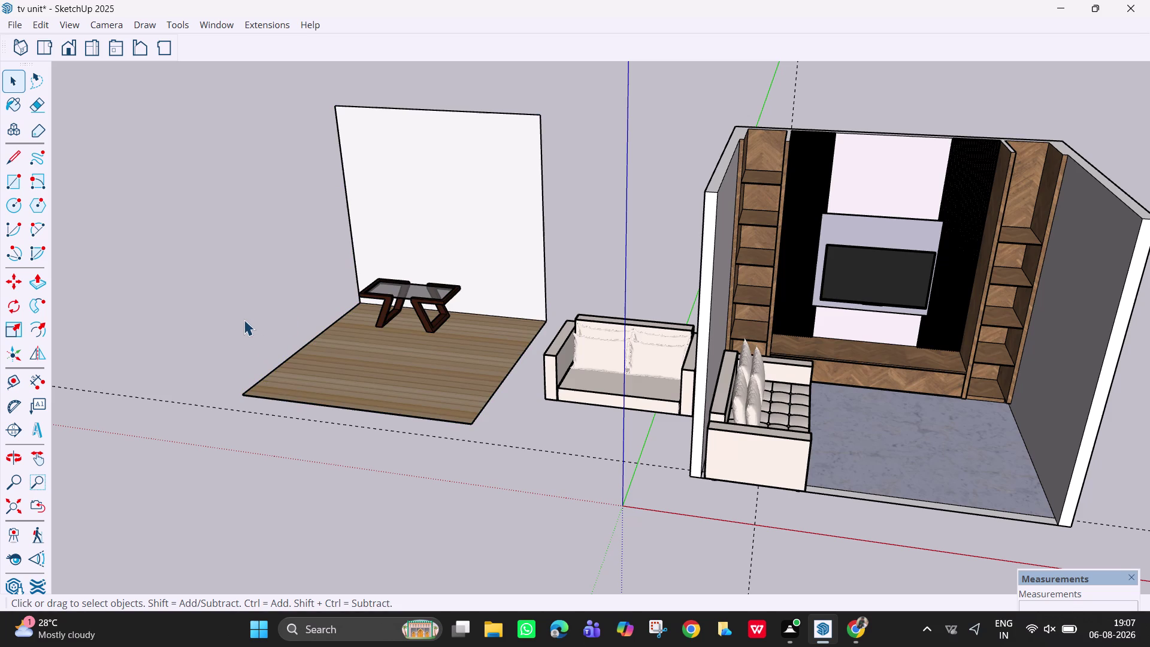
click(419, 305)
Move the glass-topped table onto the rug in the TV room.
key(m)
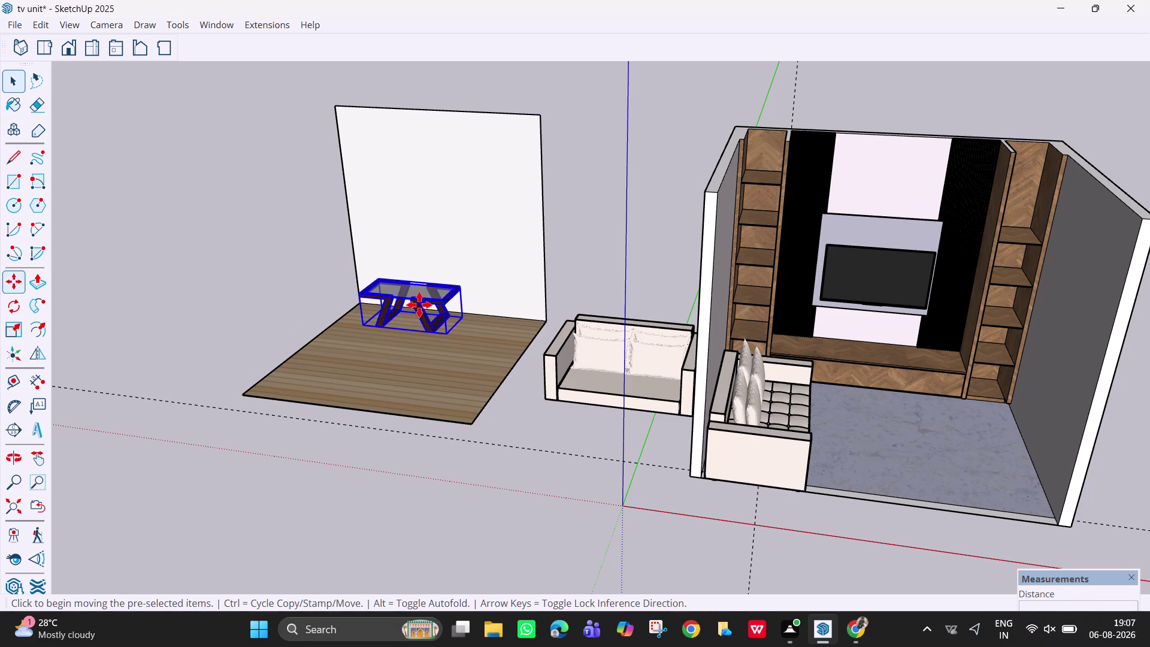
click(424, 306)
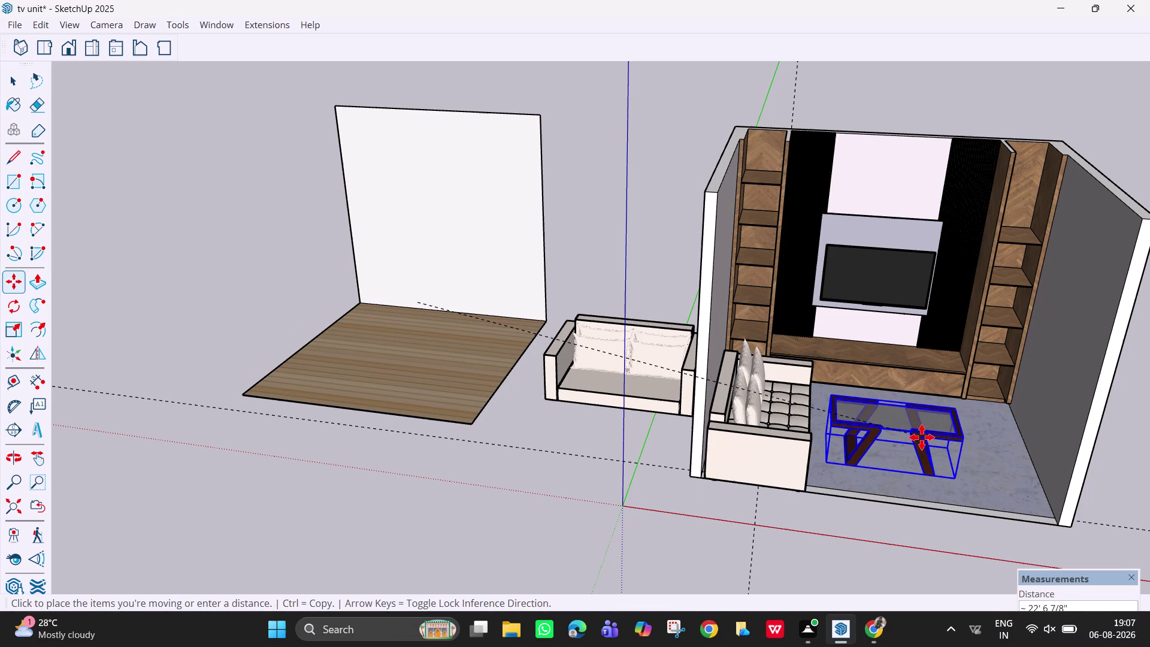
click(922, 437)
scroll(down, 3)
middle_drag(963, 435, 916, 535)
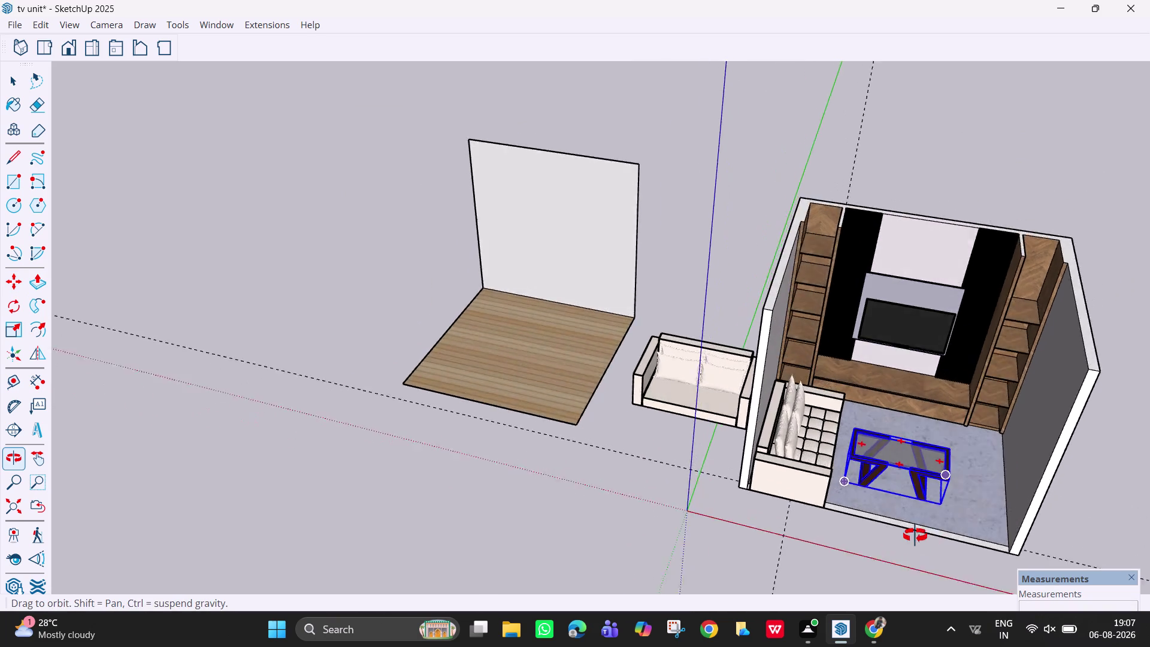
middle_drag(917, 535, 885, 545)
key(Escape)
Zoom and orbit to check the table's placement on the rug.
scroll(up, 3)
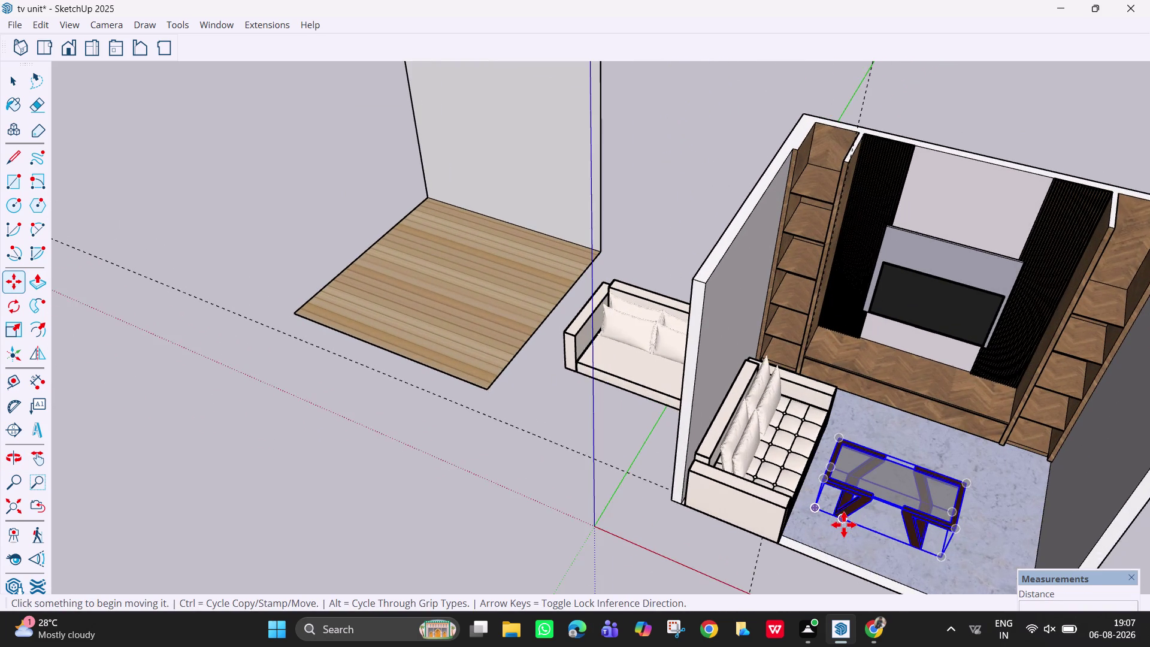
scroll(up, 3)
middle_drag(867, 560, 913, 487)
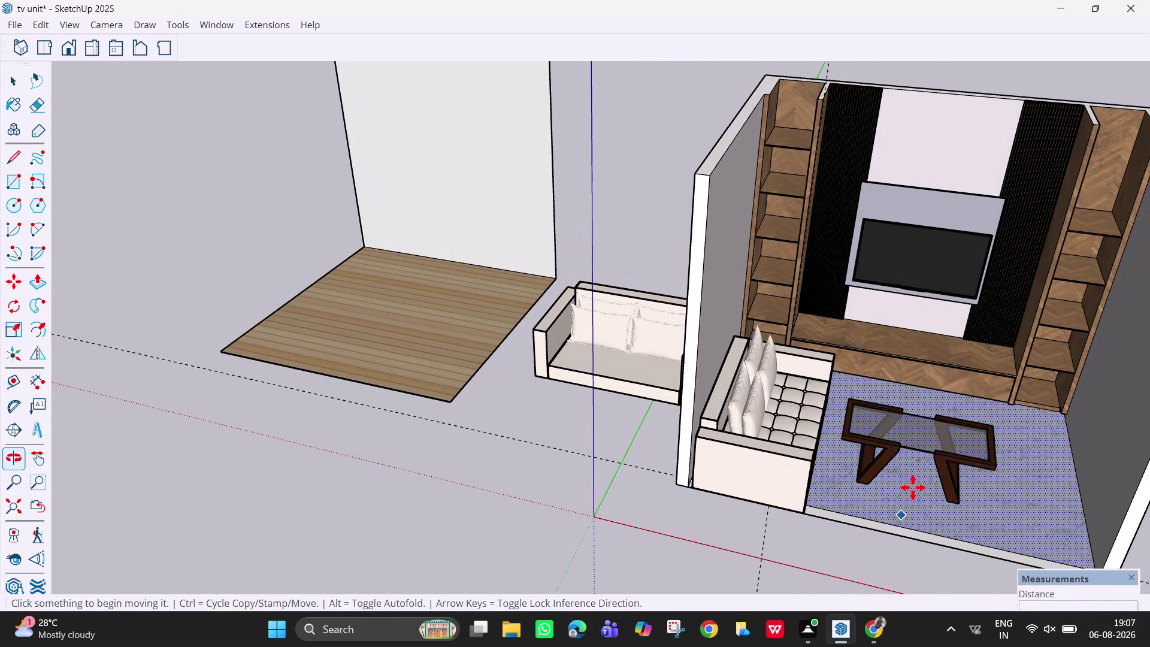
scroll(down, 3)
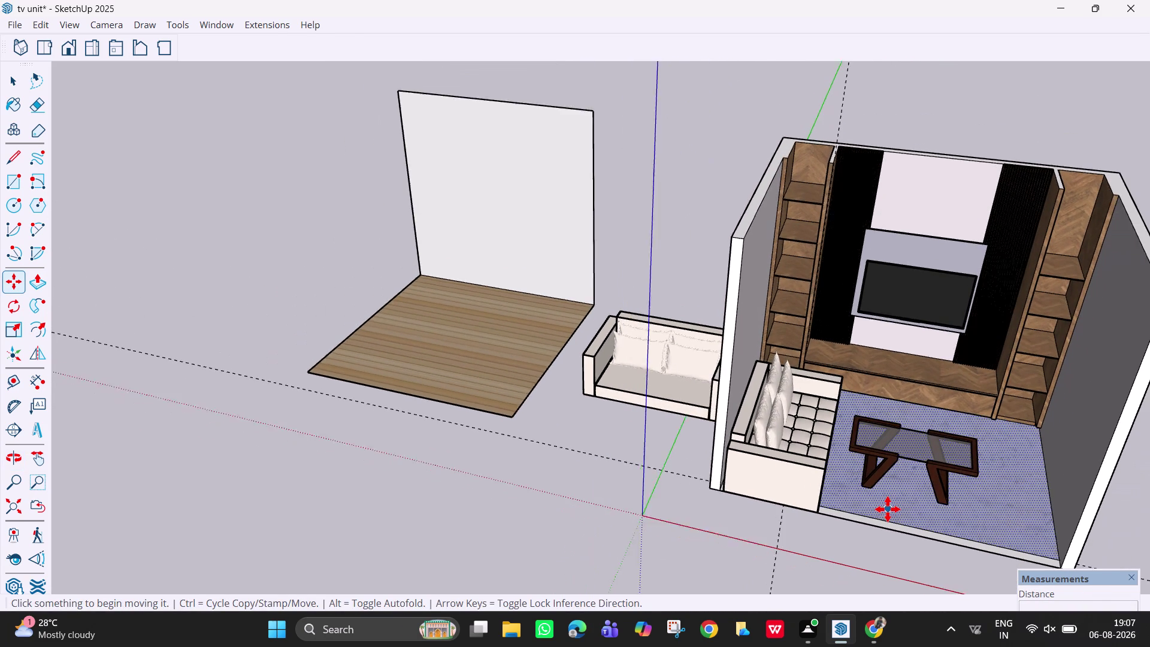
scroll(down, 3)
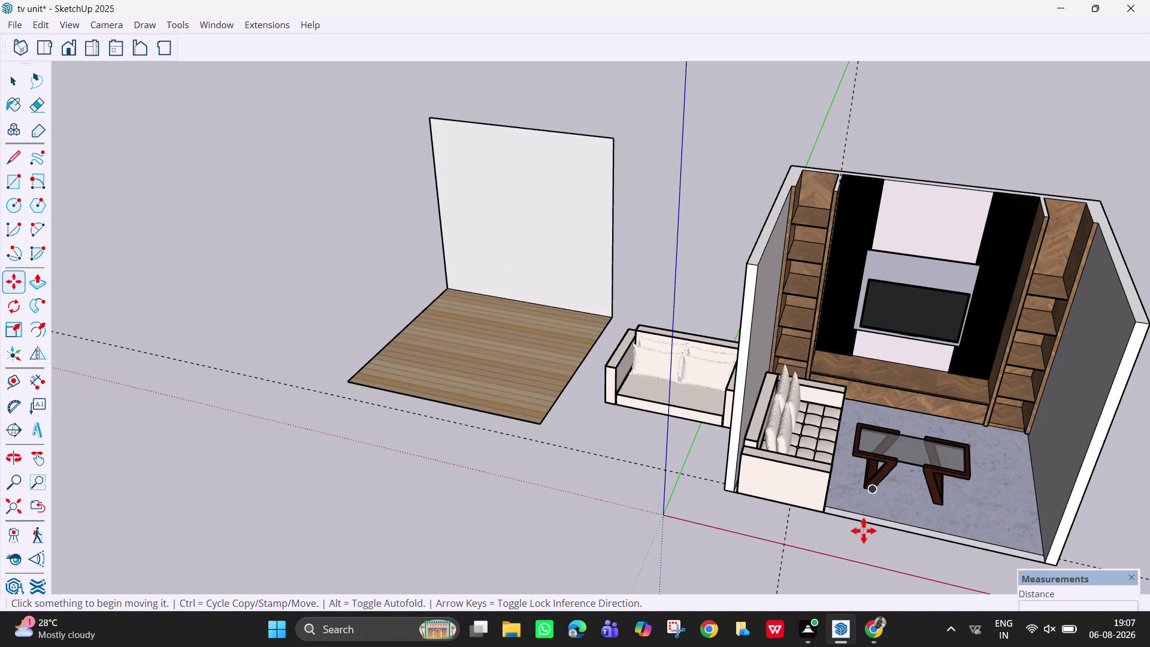
key(space)
Try Push/Pull on the floor, cancel it, and orbit to look down into the room.
key(p)
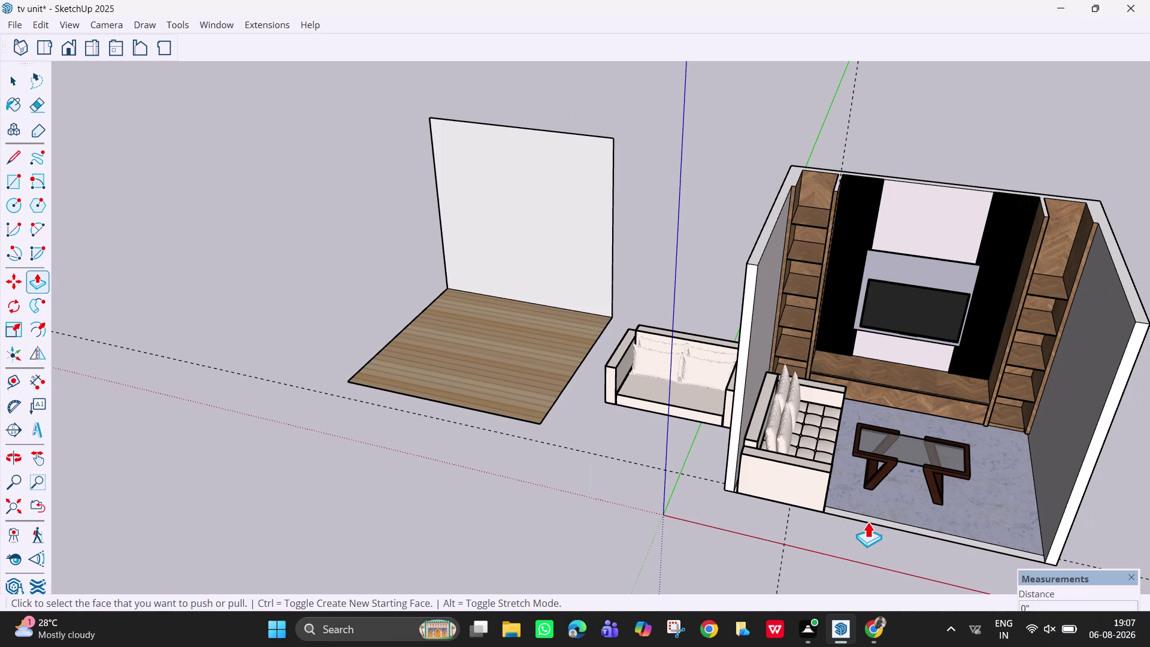
click(872, 522)
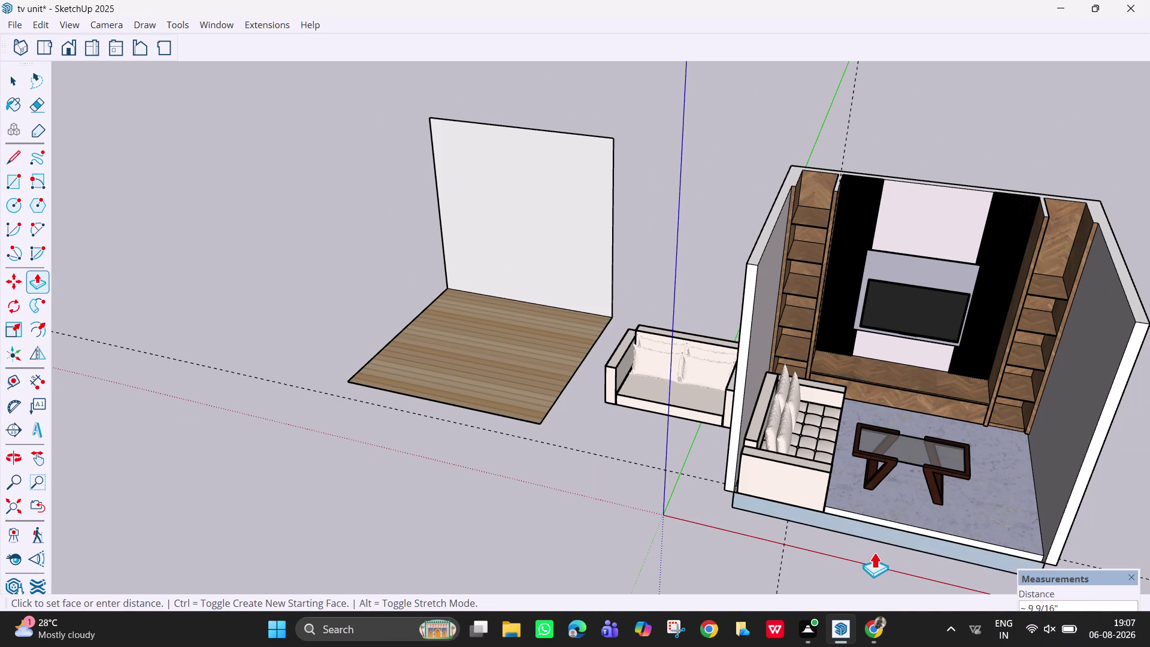
key(Escape)
middle_drag(872, 504, 874, 335)
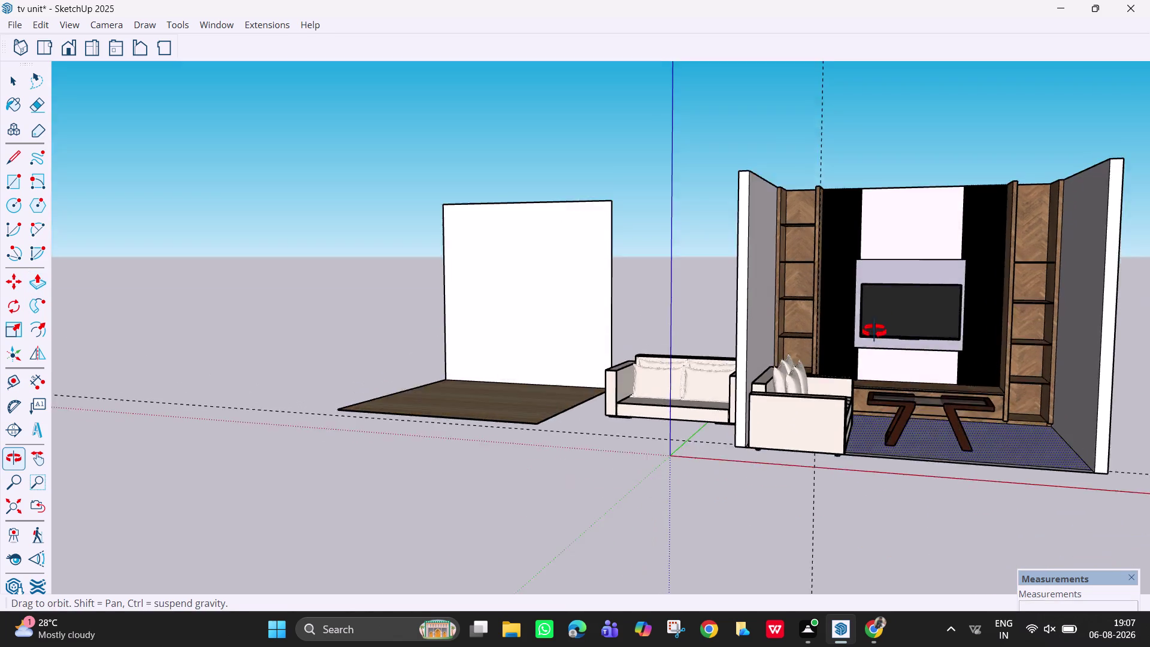
middle_drag(875, 335, 875, 314)
middle_drag(881, 357, 889, 524)
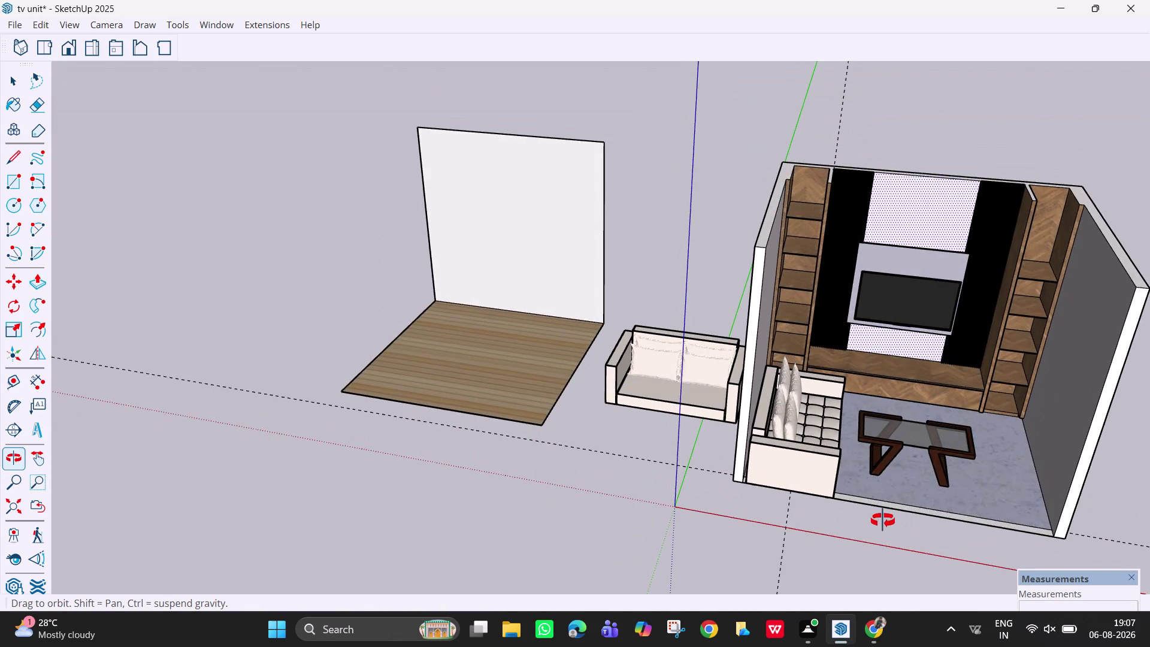
middle_drag(889, 523, 831, 506)
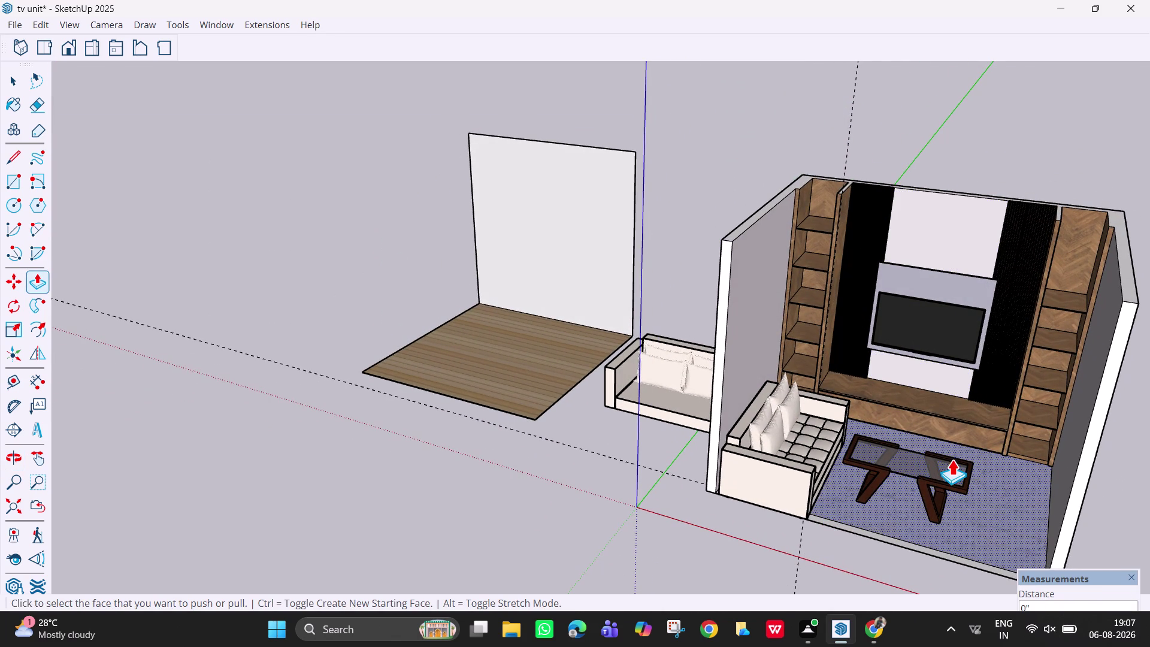
key(Escape)
key(space)
Orbit and pan the view to face the TV wall and TV unit.
middle_drag(941, 486, 1031, 462)
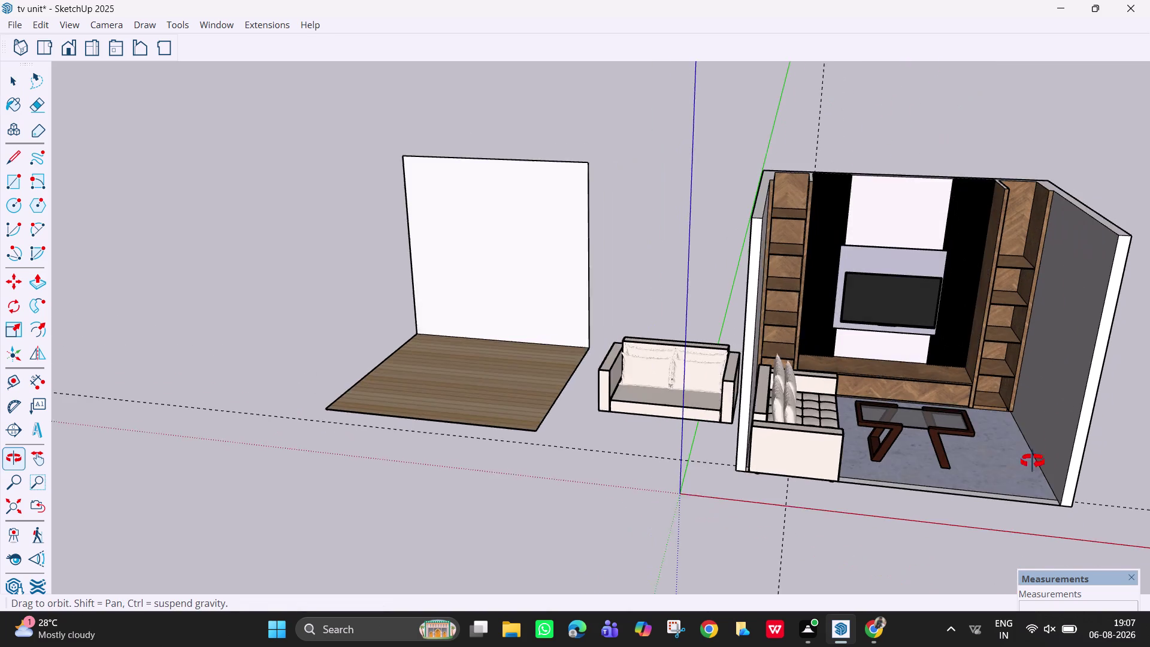
middle_drag(1031, 462, 1034, 455)
middle_click(1019, 436)
key(h)
drag(924, 410, 731, 402)
middle_drag(762, 393, 763, 393)
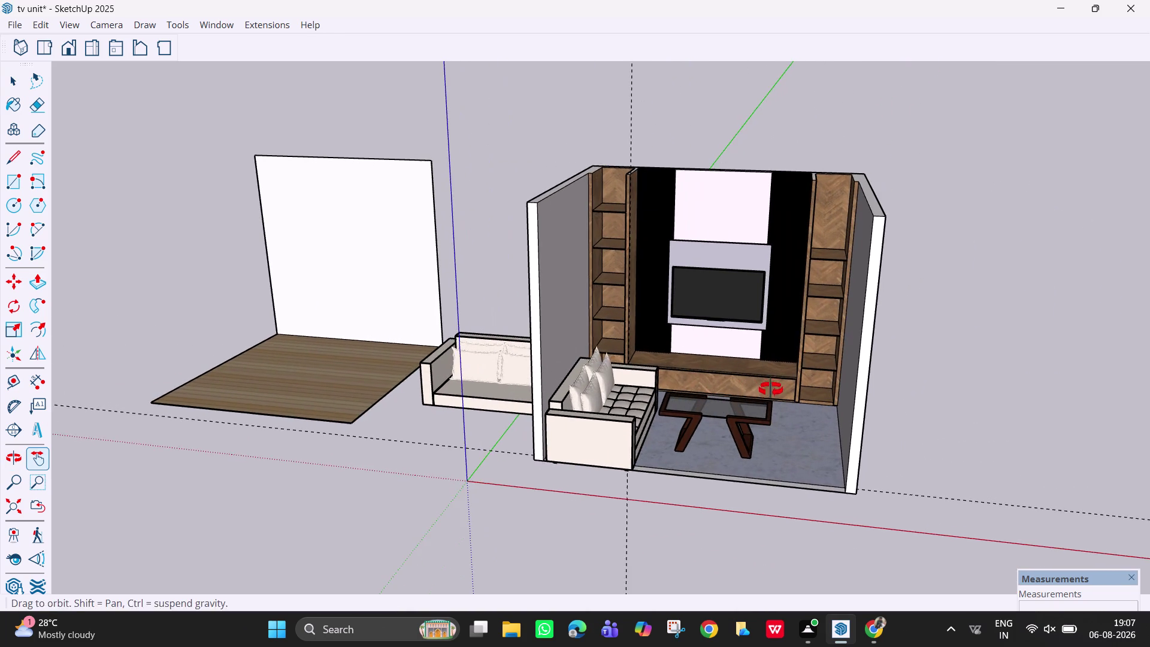
scroll(up, 3)
middle_drag(763, 393, 779, 386)
middle_drag(783, 366, 784, 349)
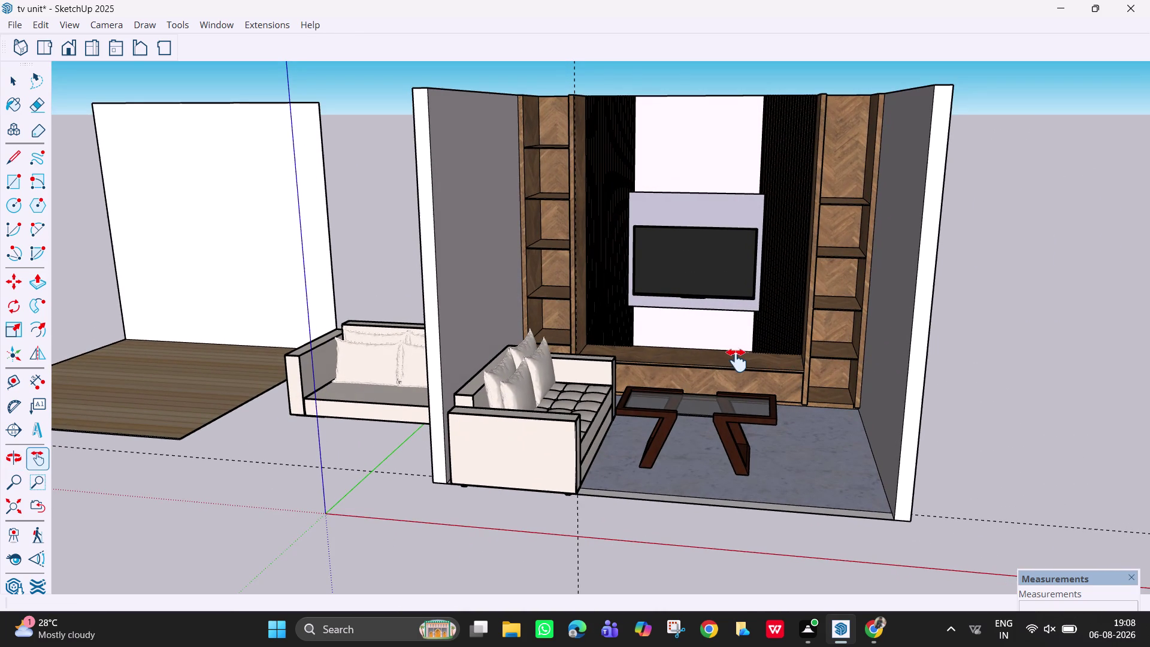
drag(709, 360, 737, 391)
middle_drag(741, 390, 743, 393)
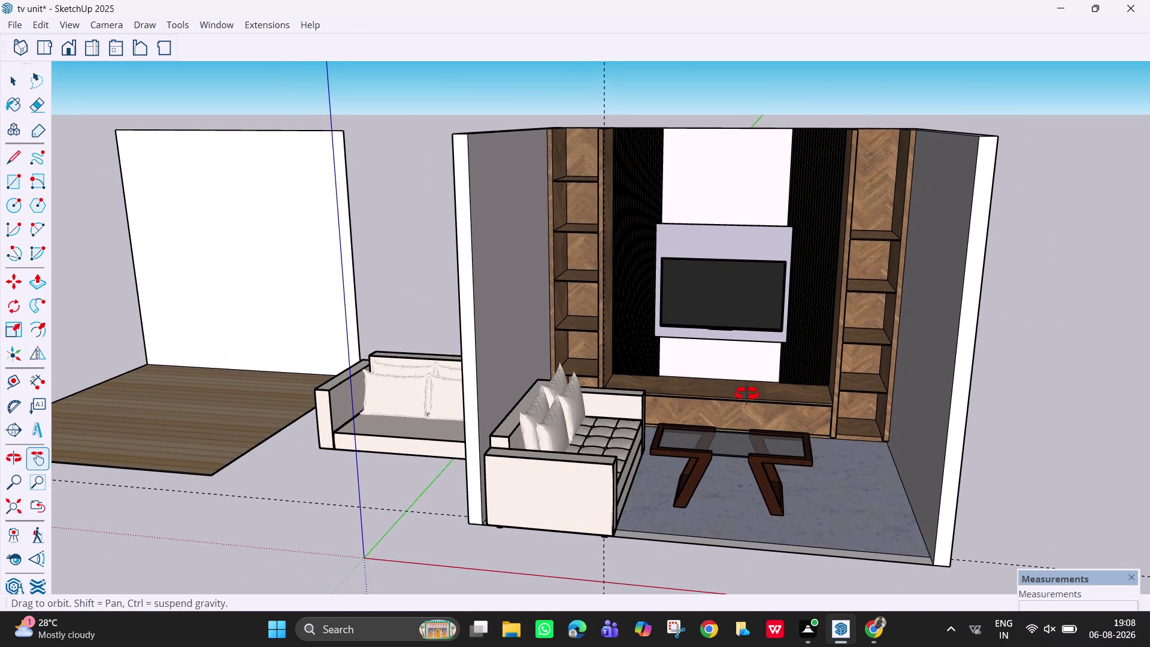
middle_drag(743, 393, 788, 390)
scroll(up, 3)
click(793, 450)
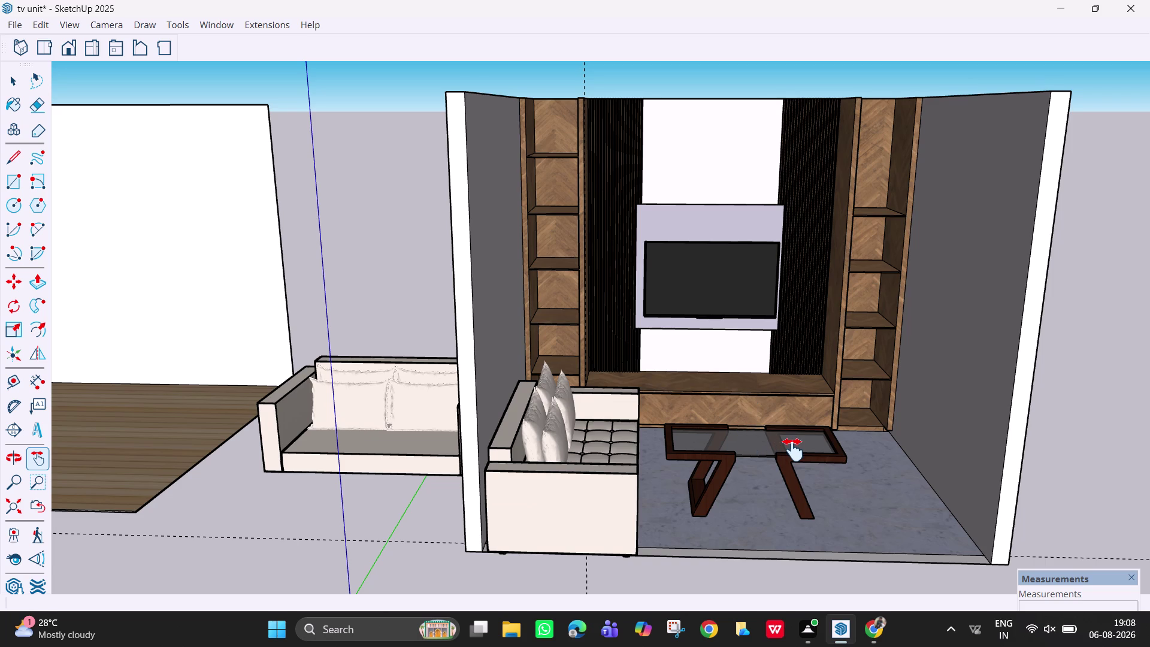
key(space)
Rotate the glass coffee table 90 degrees on the floor plane about its corner.
click(792, 458)
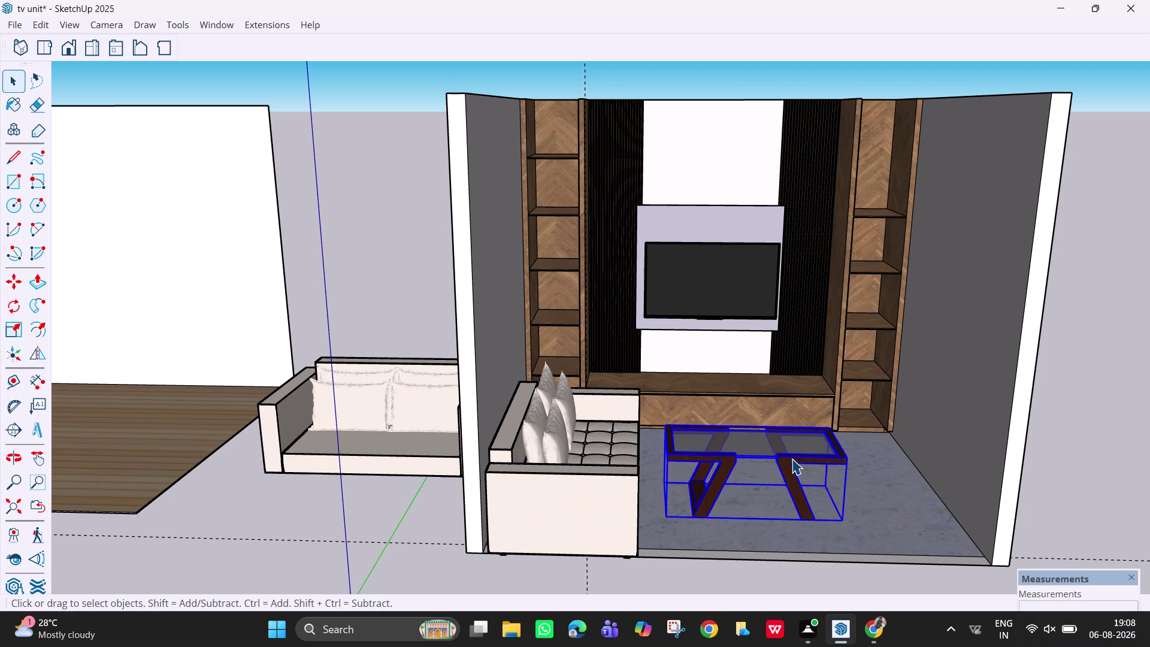
key(q)
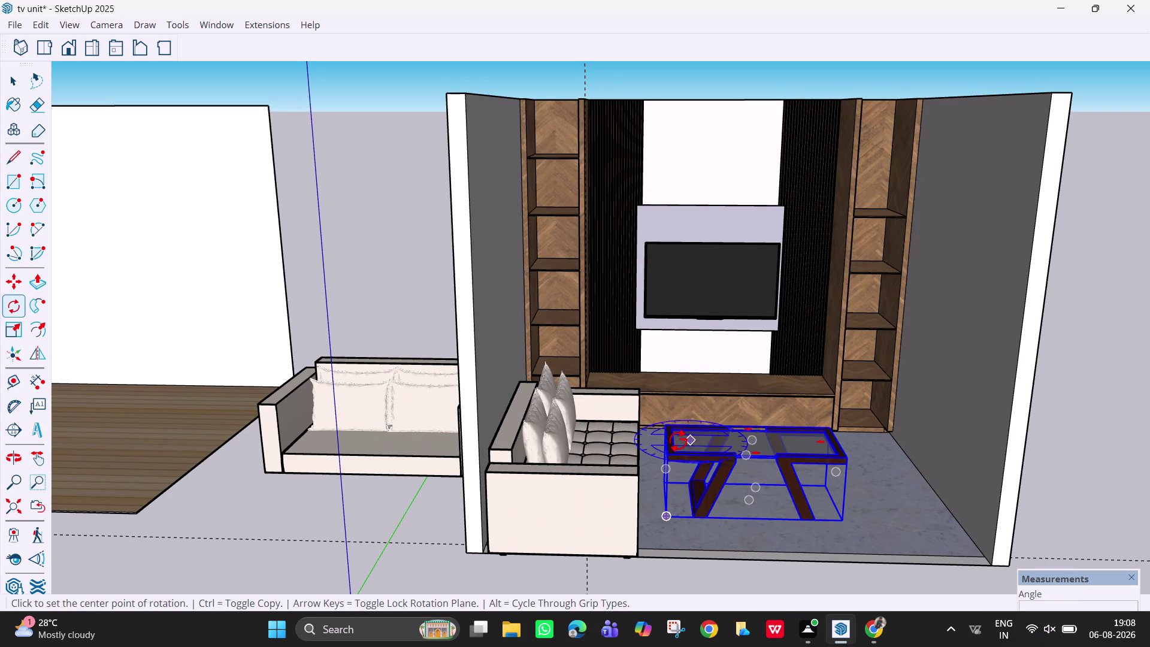
key(Down)
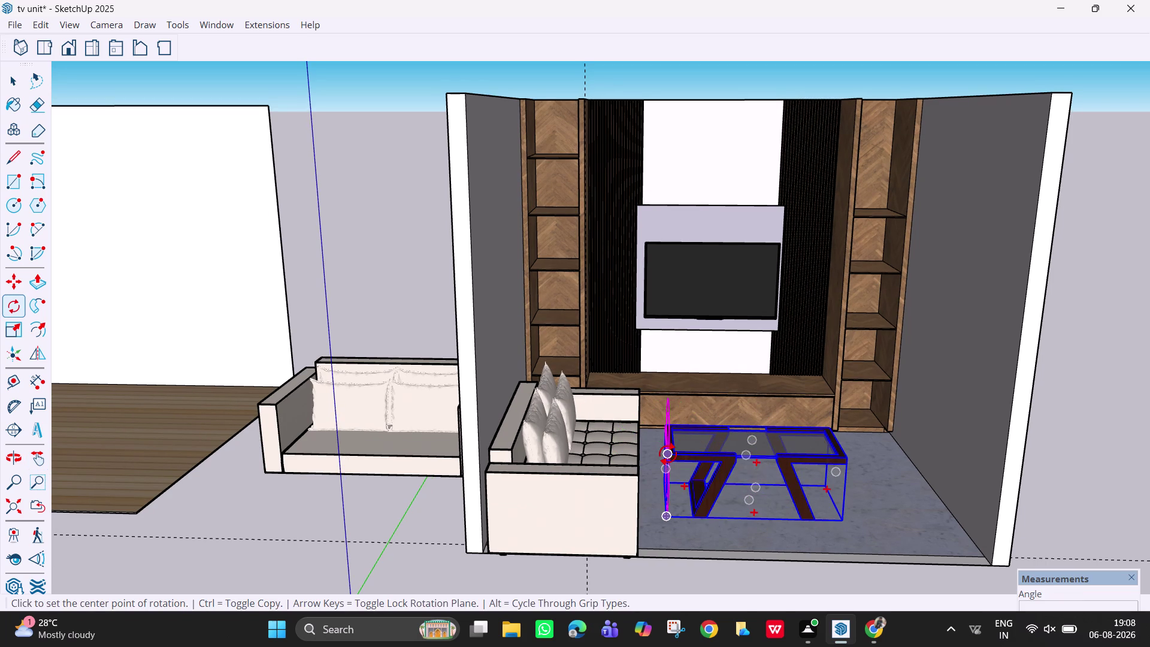
key(Up)
click(668, 454)
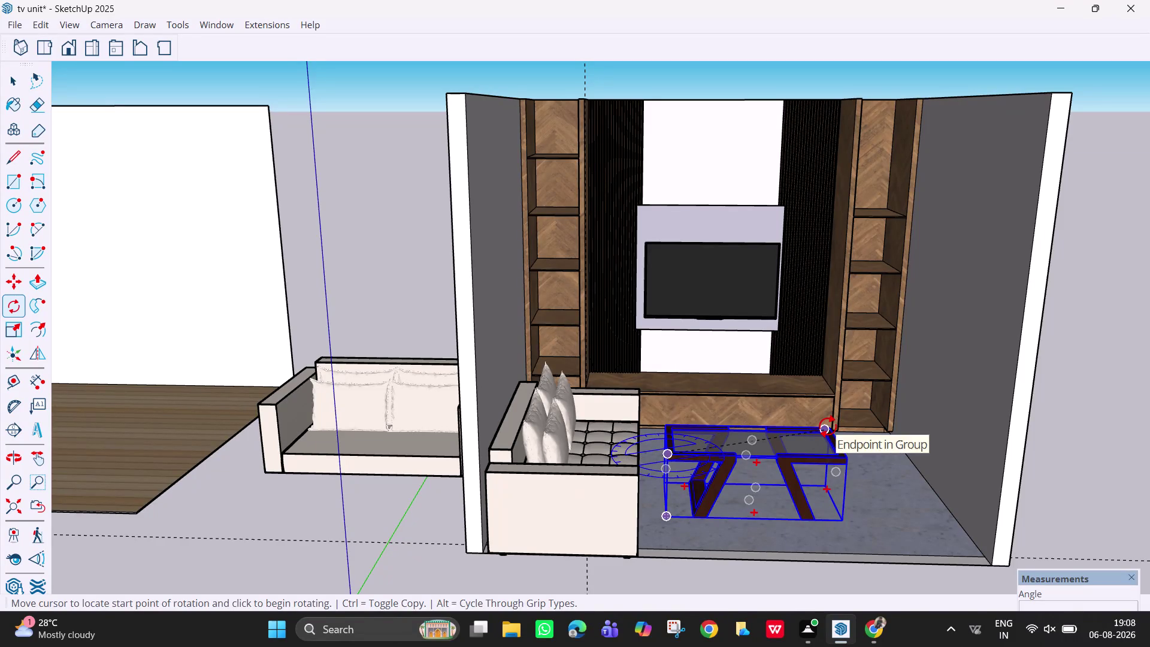
click(828, 426)
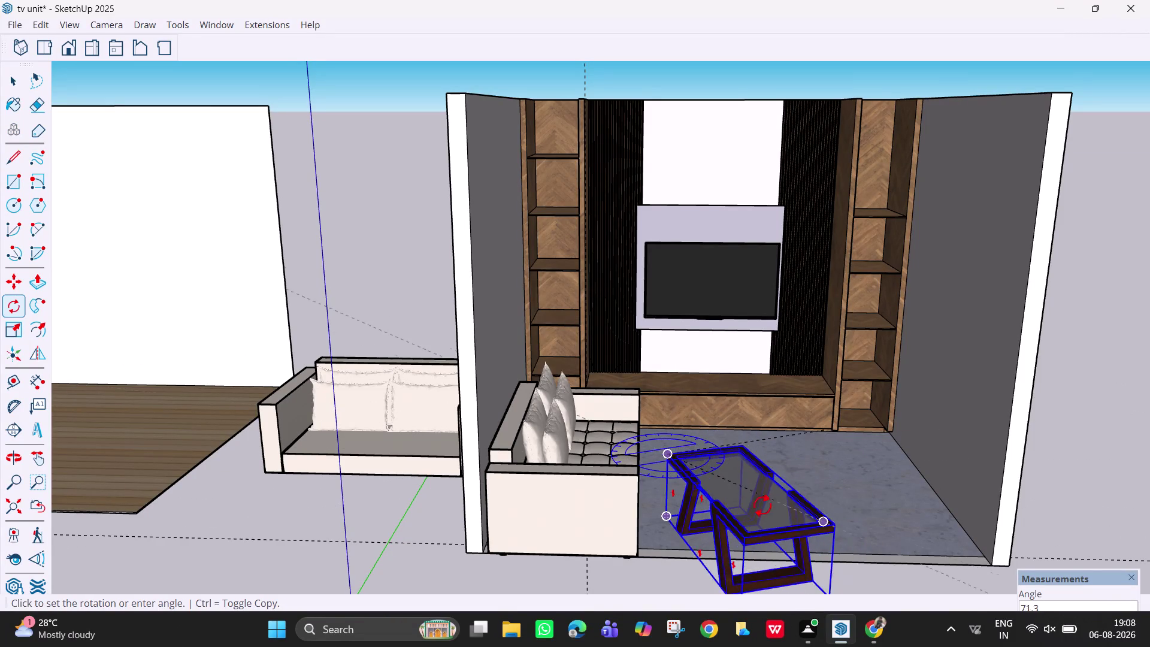
text(90)
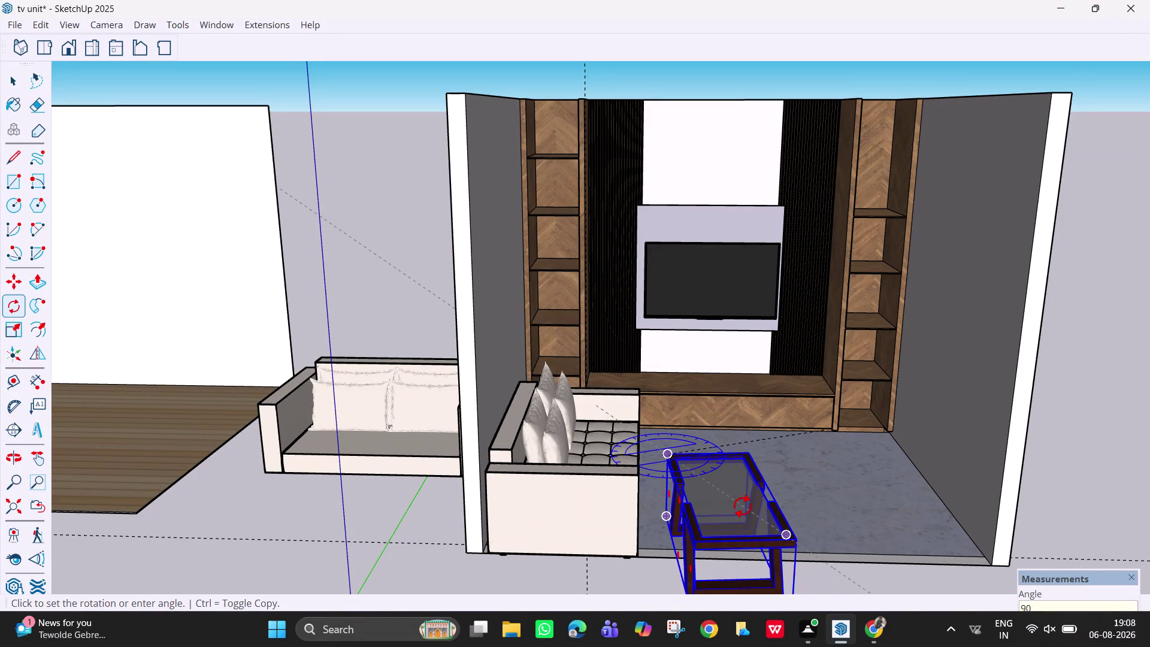
key(Return)
scroll(down, 3)
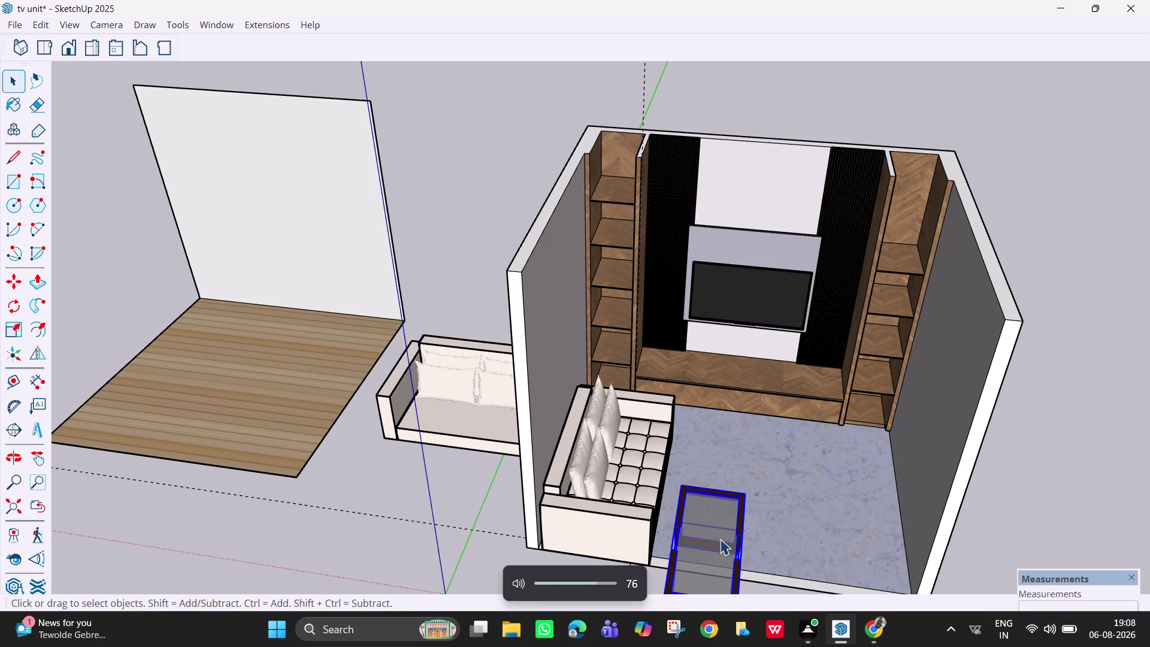
Move the glass coffee table onto the rug beside the sofa.
key(m)
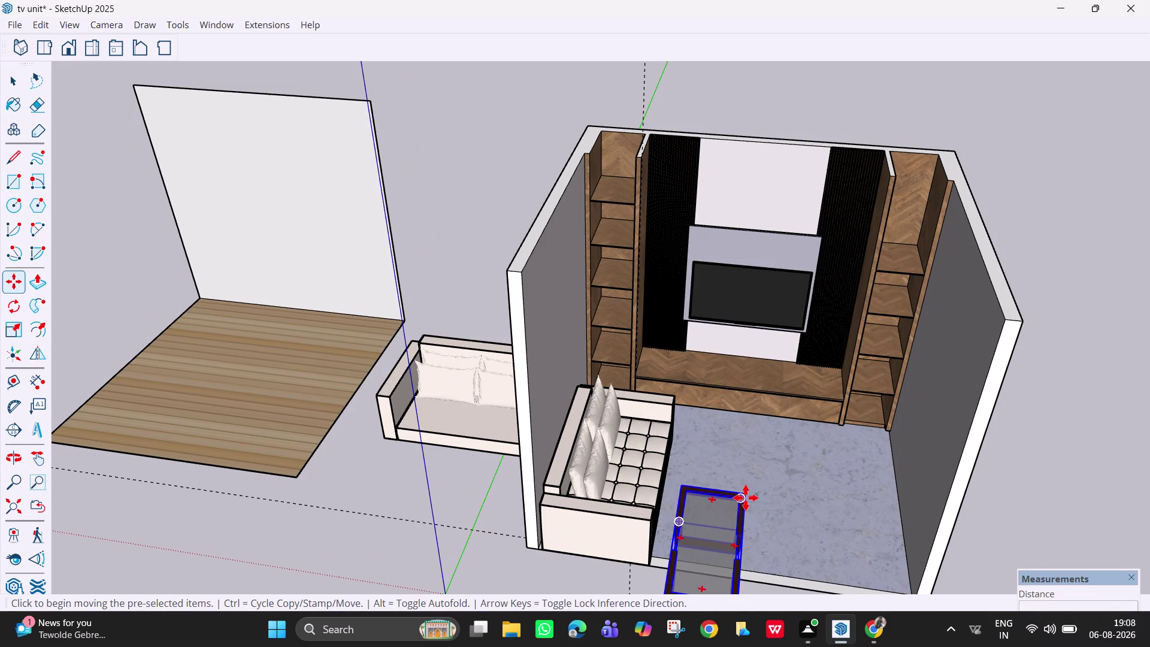
click(747, 496)
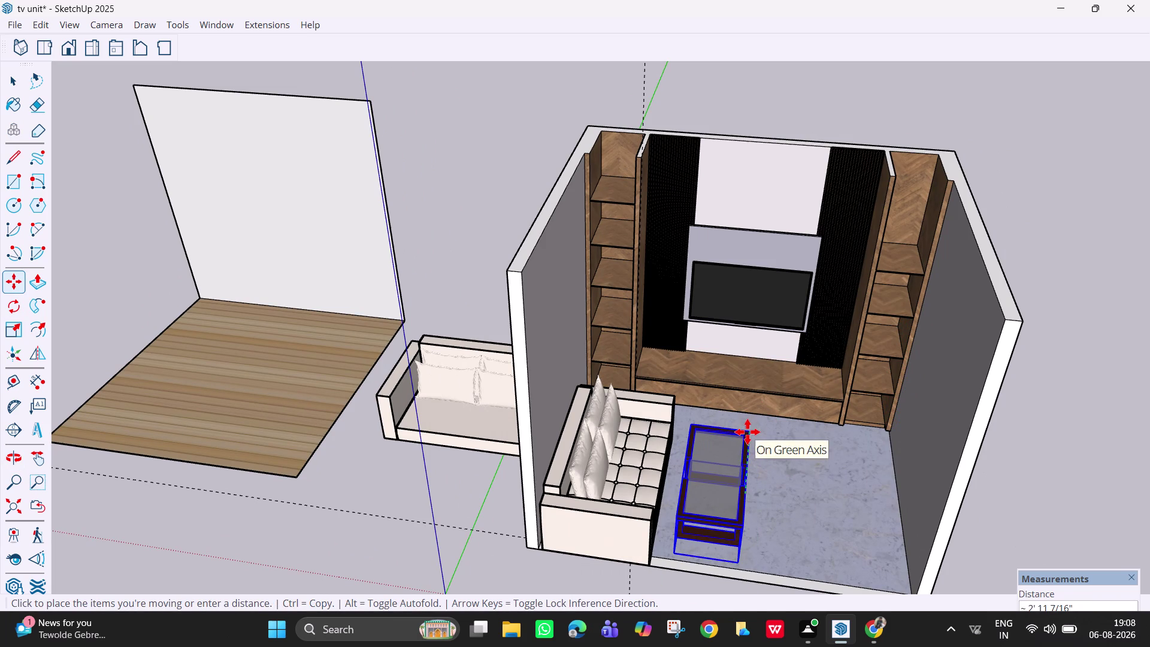
click(748, 431)
scroll(up, 3)
scroll(up, 3)
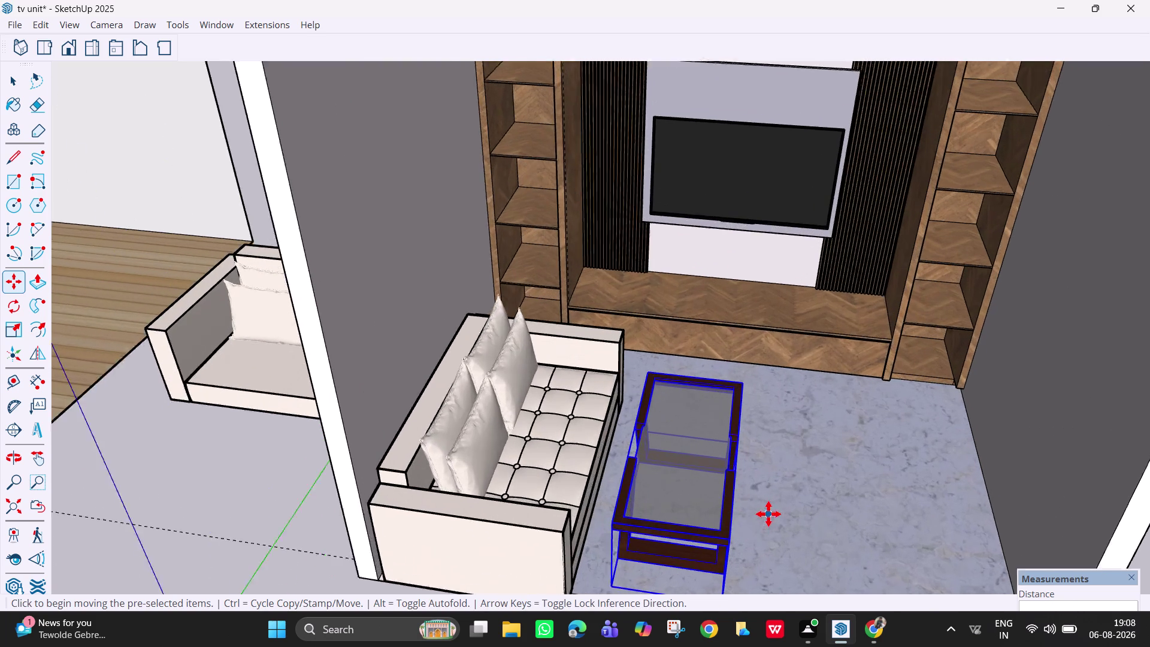
scroll(up, 3)
middle_drag(769, 514, 850, 409)
middle_drag(870, 407, 810, 457)
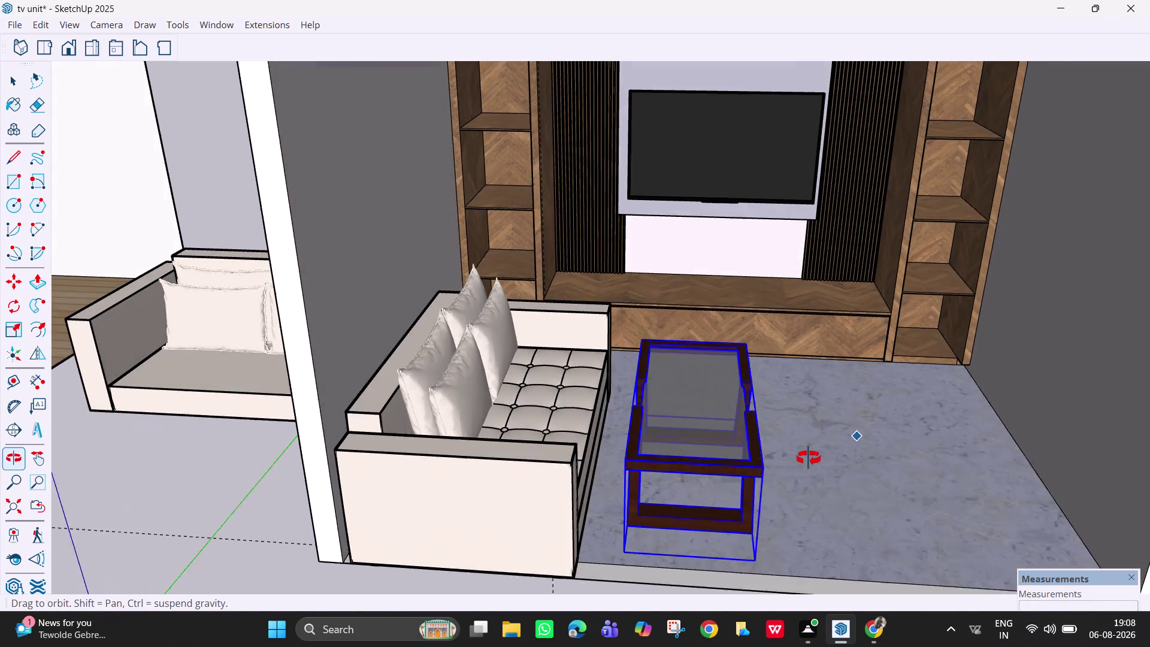
middle_drag(810, 457, 809, 459)
scroll(down, 3)
scroll(down, 3)
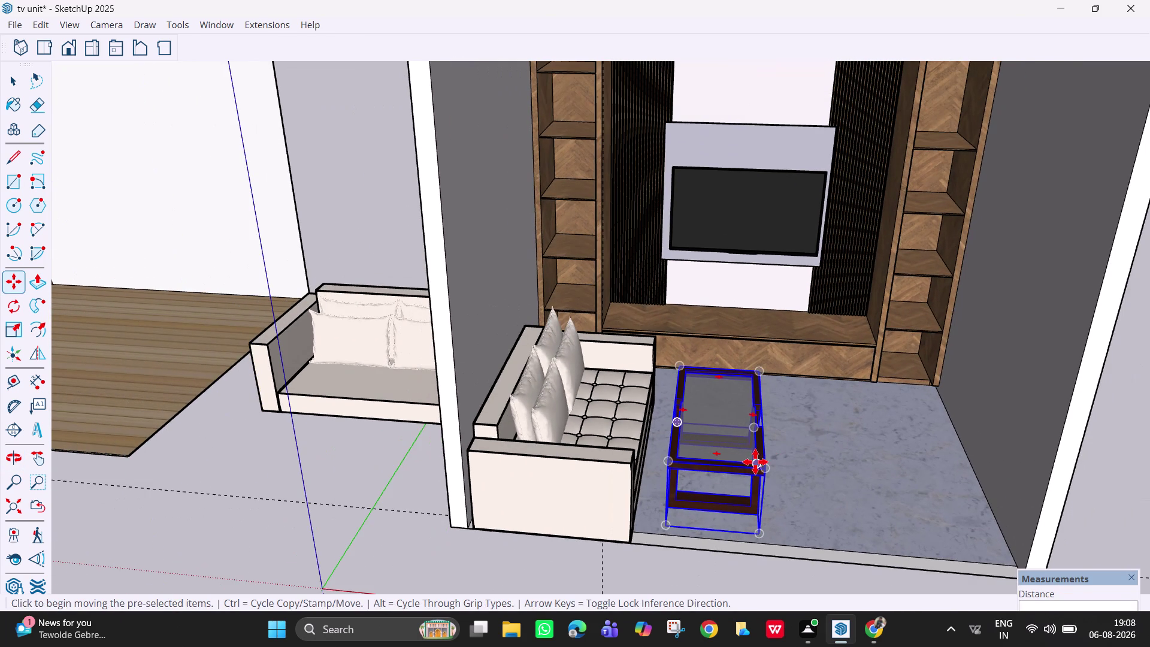
Scale the table down from a corner grip to about 0.77.
key(s)
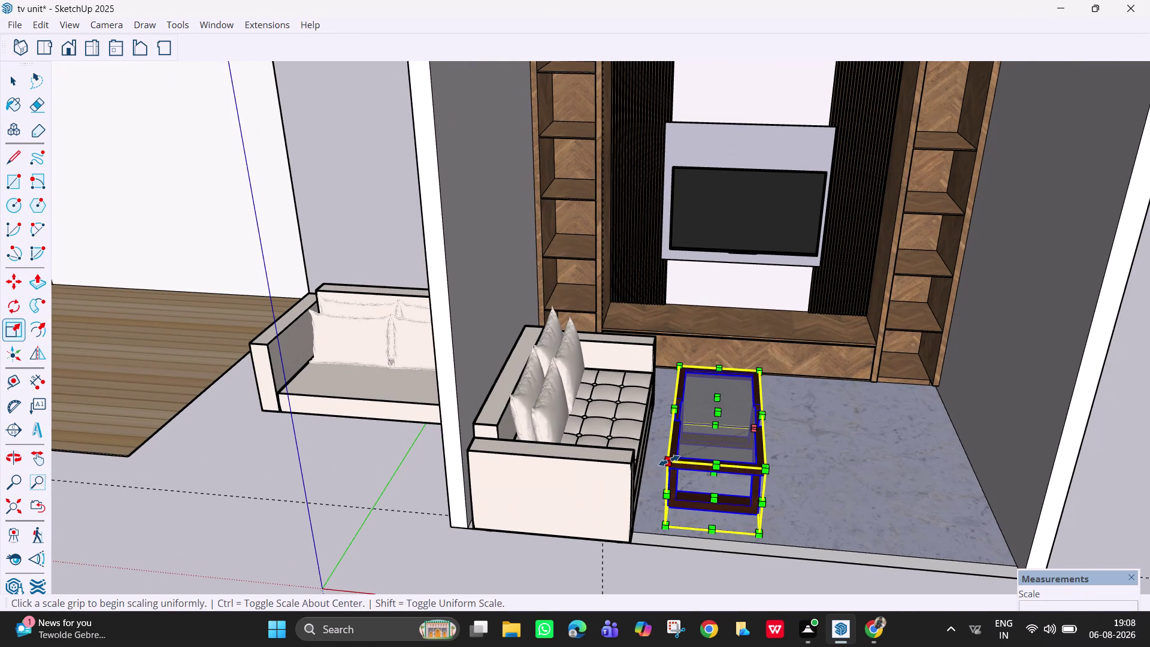
click(671, 463)
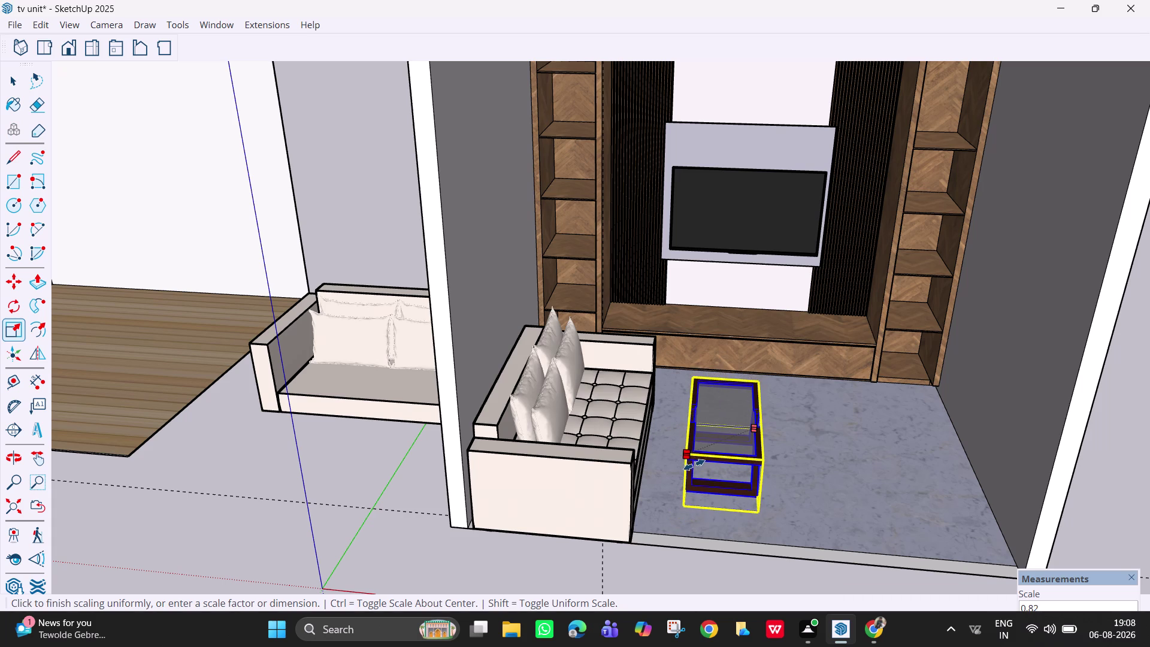
click(696, 465)
click(840, 426)
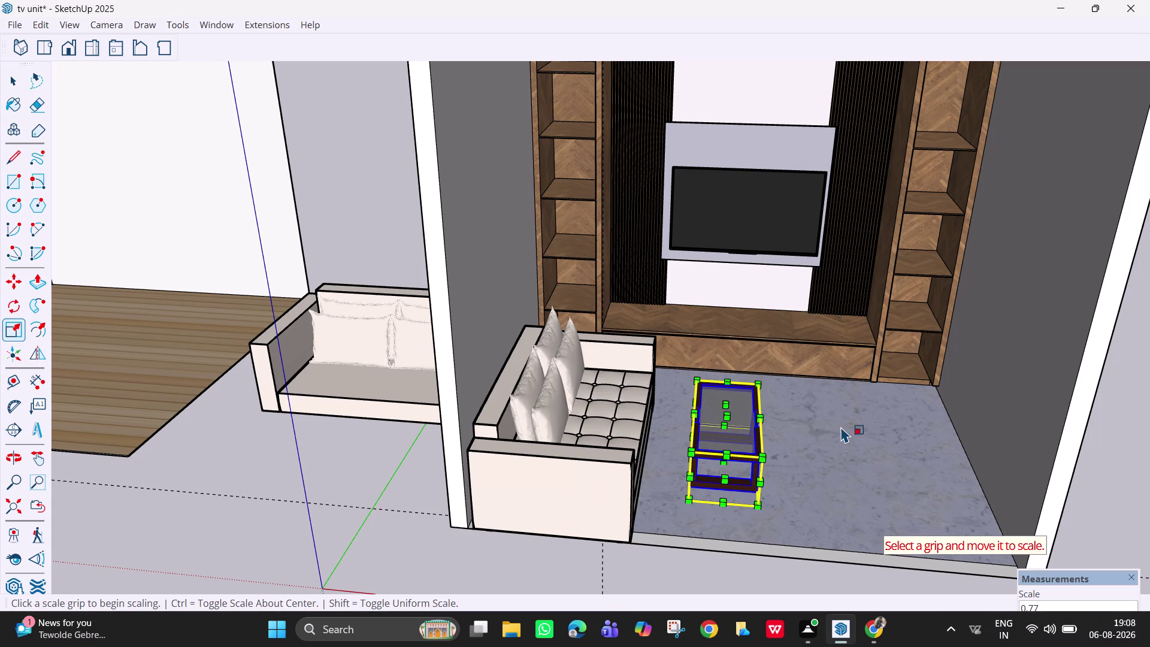
Nudge the resized table closer to the sofa on the rug.
key(space)
key(m)
click(744, 446)
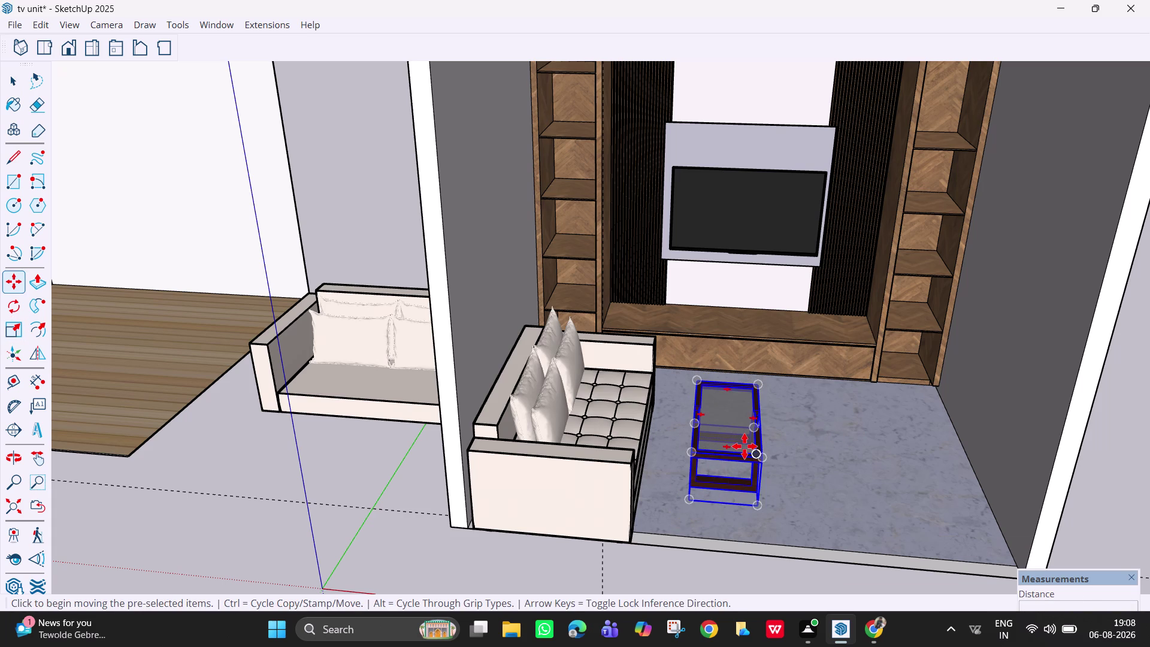
drag(745, 450, 748, 458)
drag(732, 434, 743, 452)
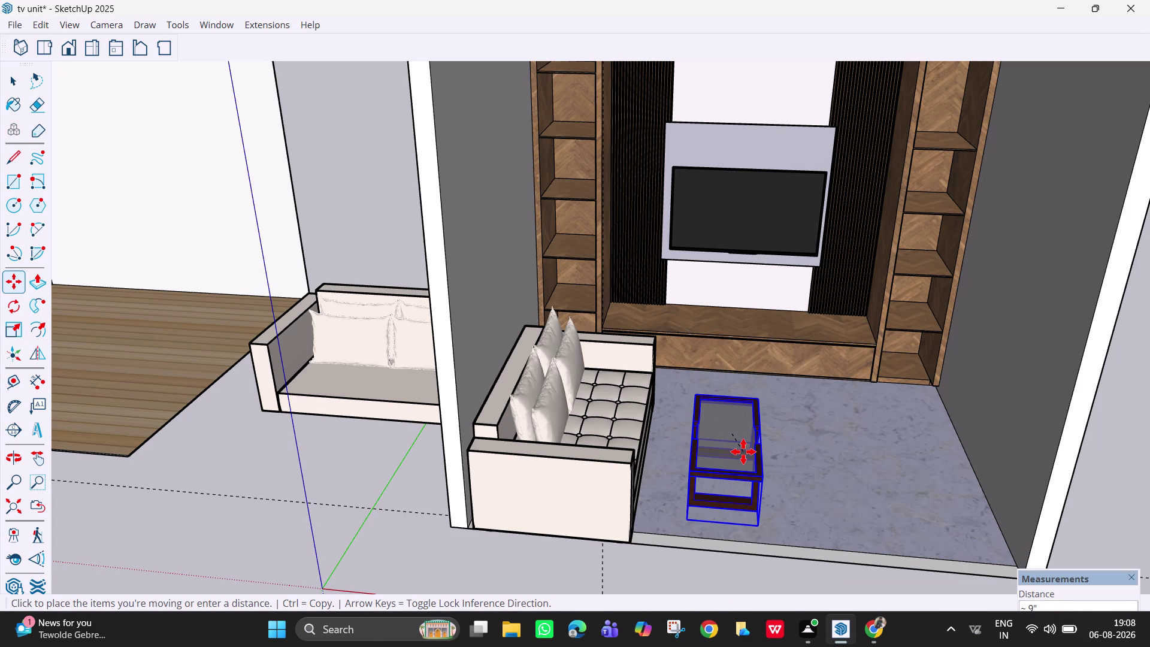
drag(744, 452, 737, 450)
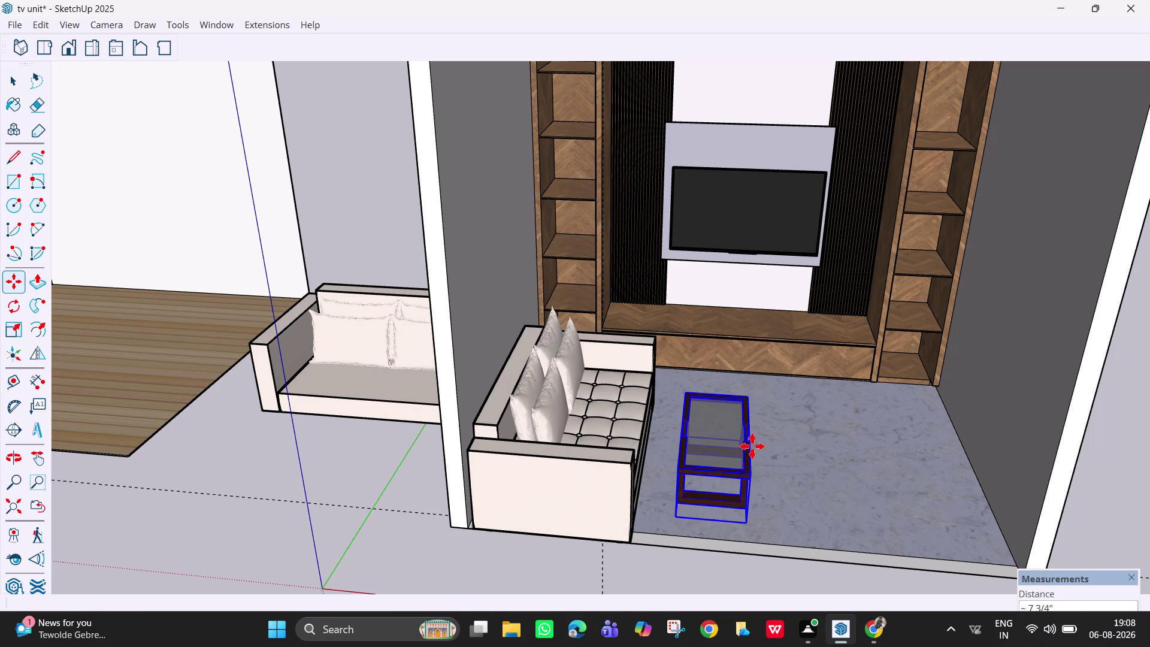
key(Escape)
scroll(down, 3)
middle_drag(801, 428, 772, 512)
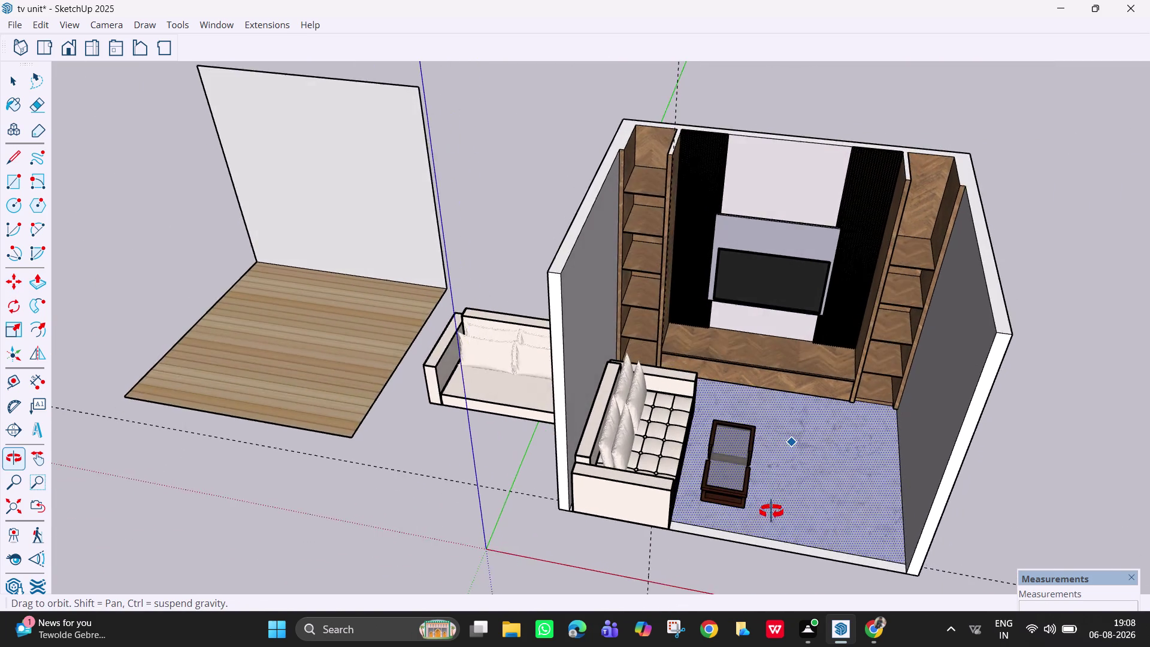
middle_drag(771, 511, 766, 483)
scroll(up, 3)
scroll(up, 3)
scroll(up, 3)
middle_drag(768, 465, 632, 428)
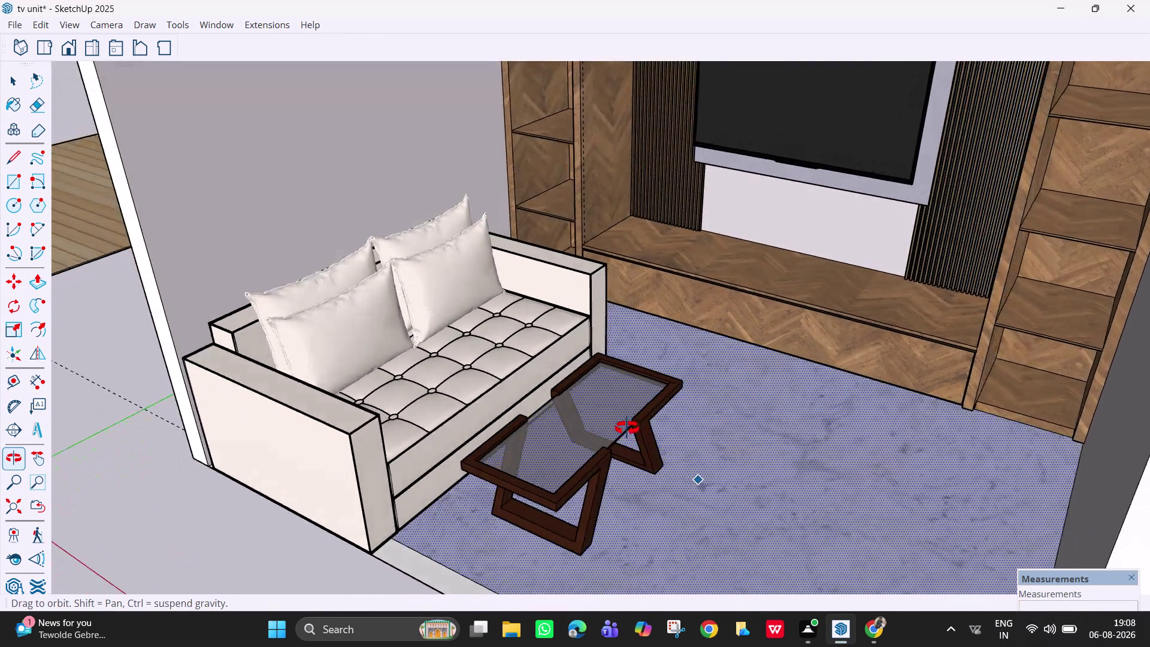
middle_drag(632, 428, 890, 396)
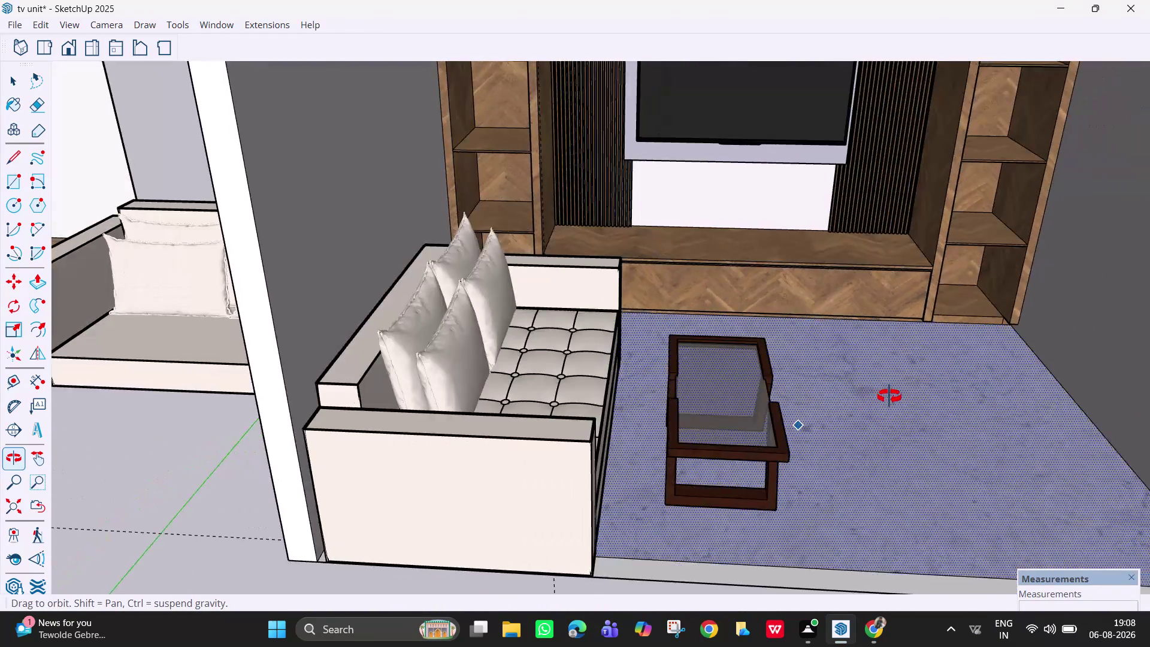
middle_drag(890, 397, 790, 380)
scroll(down, 3)
key(Escape)
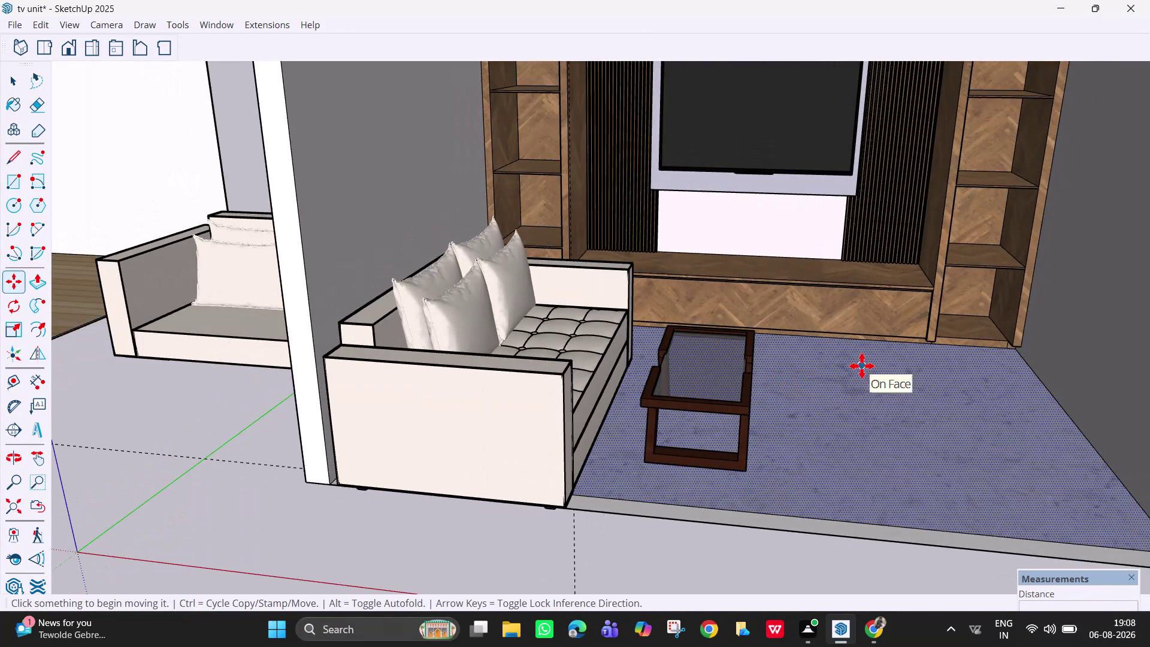
key(Escape)
scroll(down, 3)
key(space)
scroll(down, 3)
middle_drag(832, 378, 886, 442)
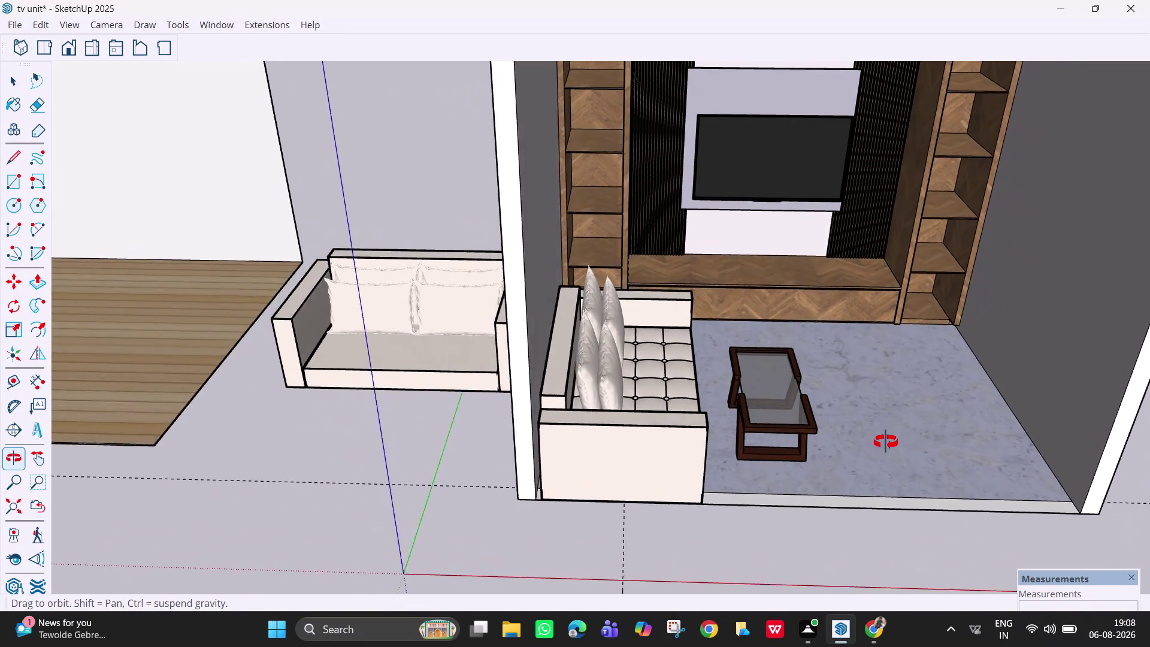
middle_drag(886, 442, 888, 442)
scroll(down, 3)
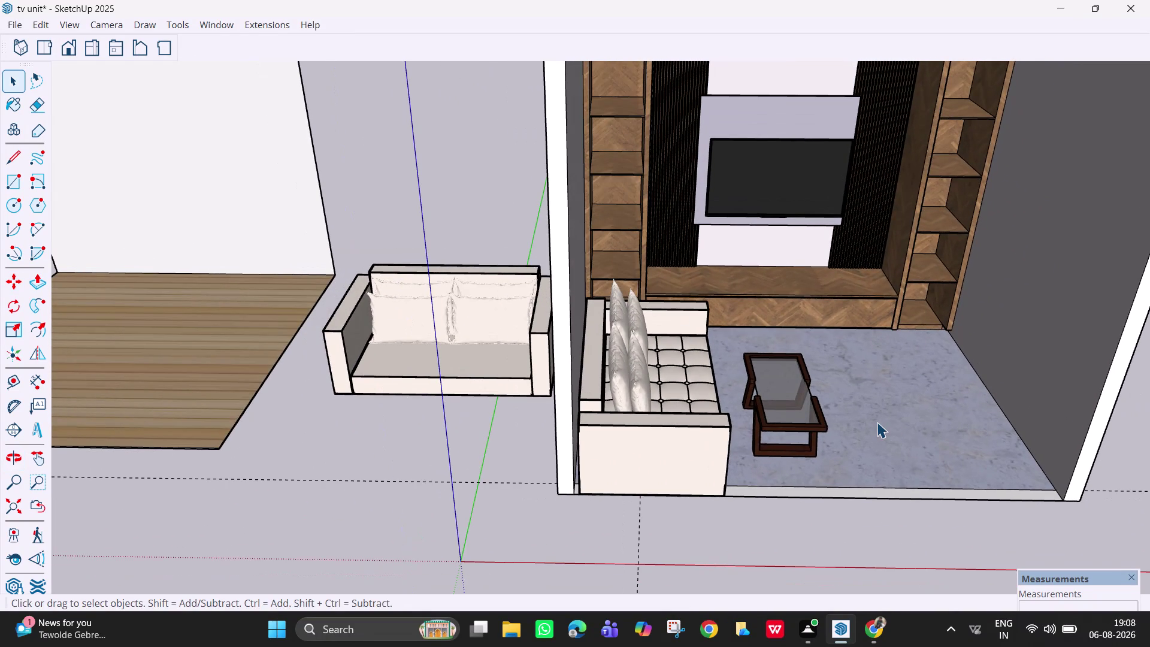